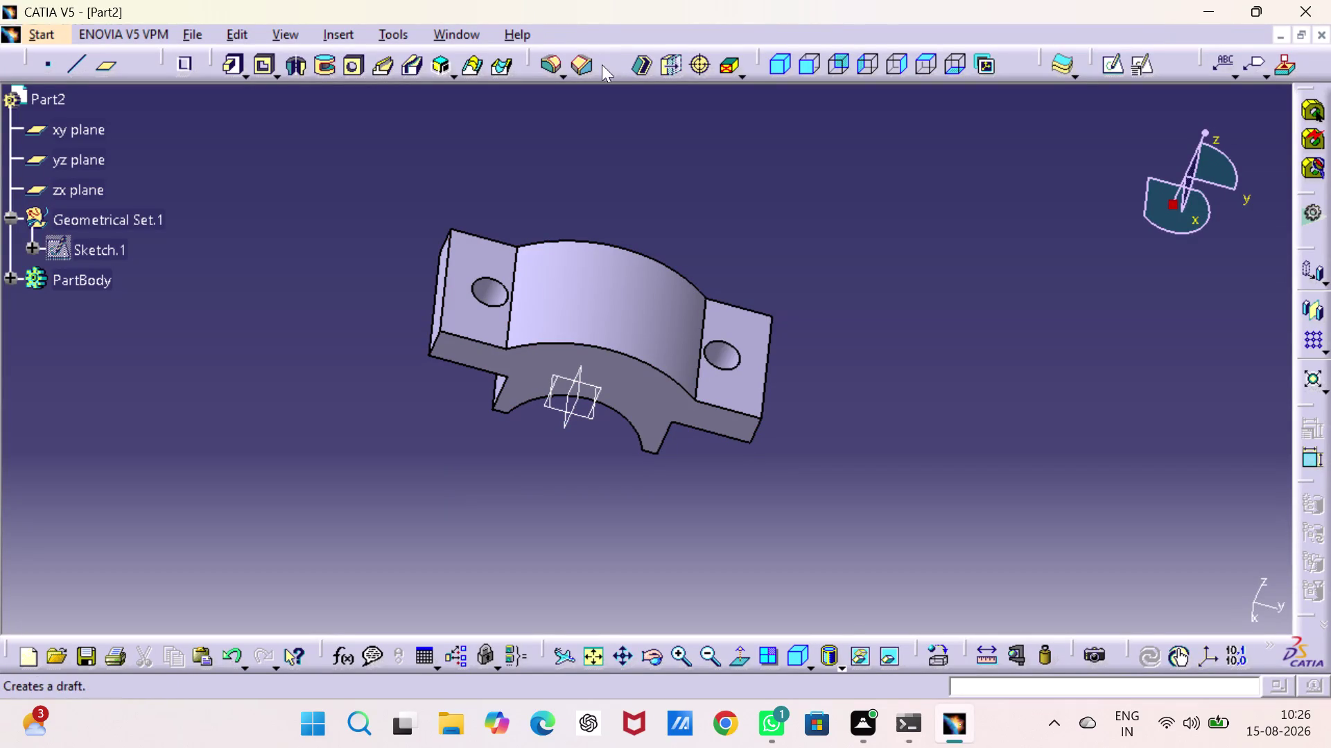
Try a 54 mm fillet on the left lug edge, then abandon it after the error.
click(550, 65)
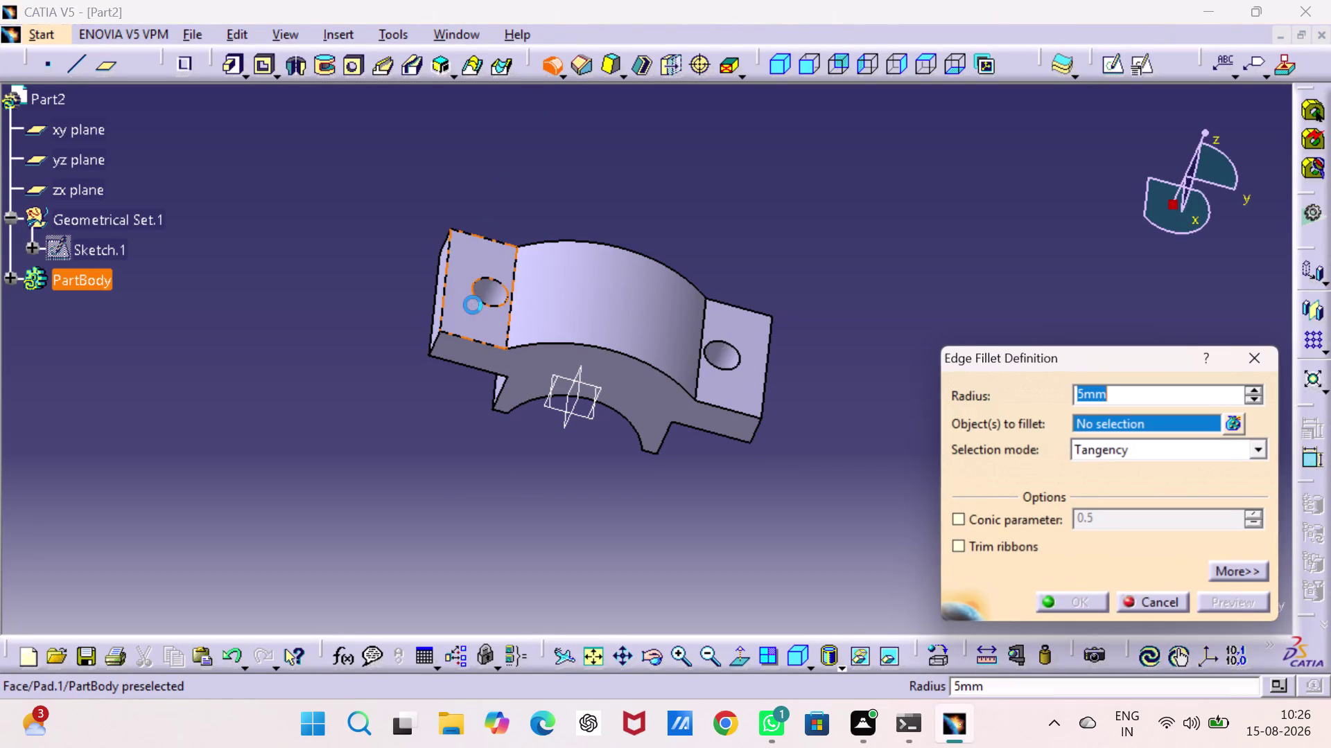
click(431, 343)
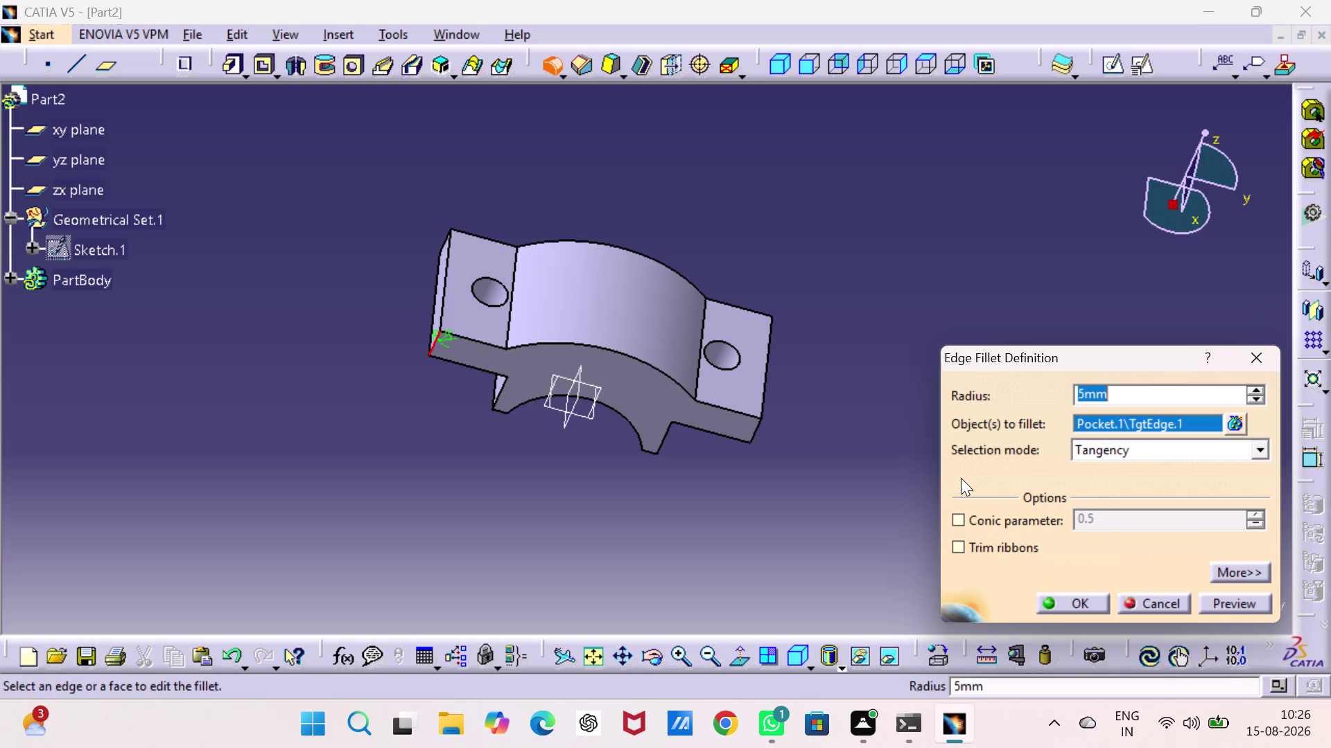
text(54)
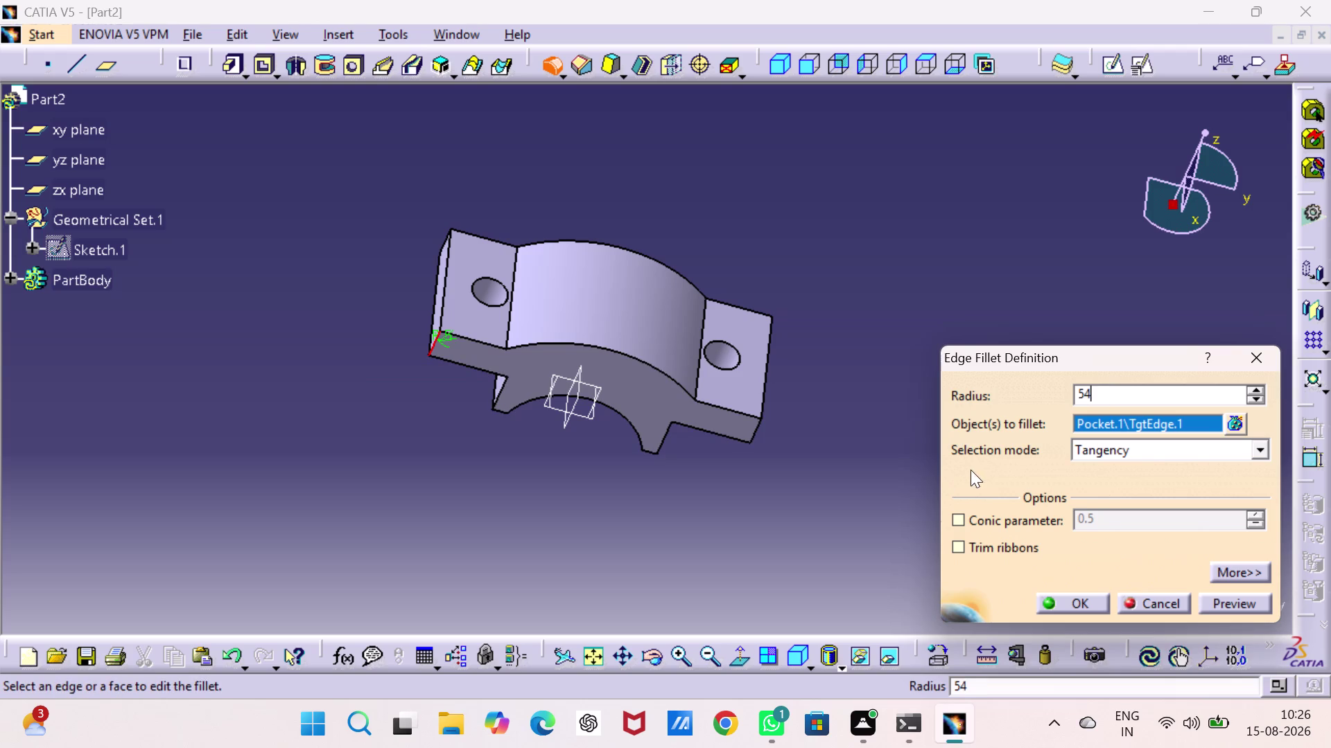
click(1234, 604)
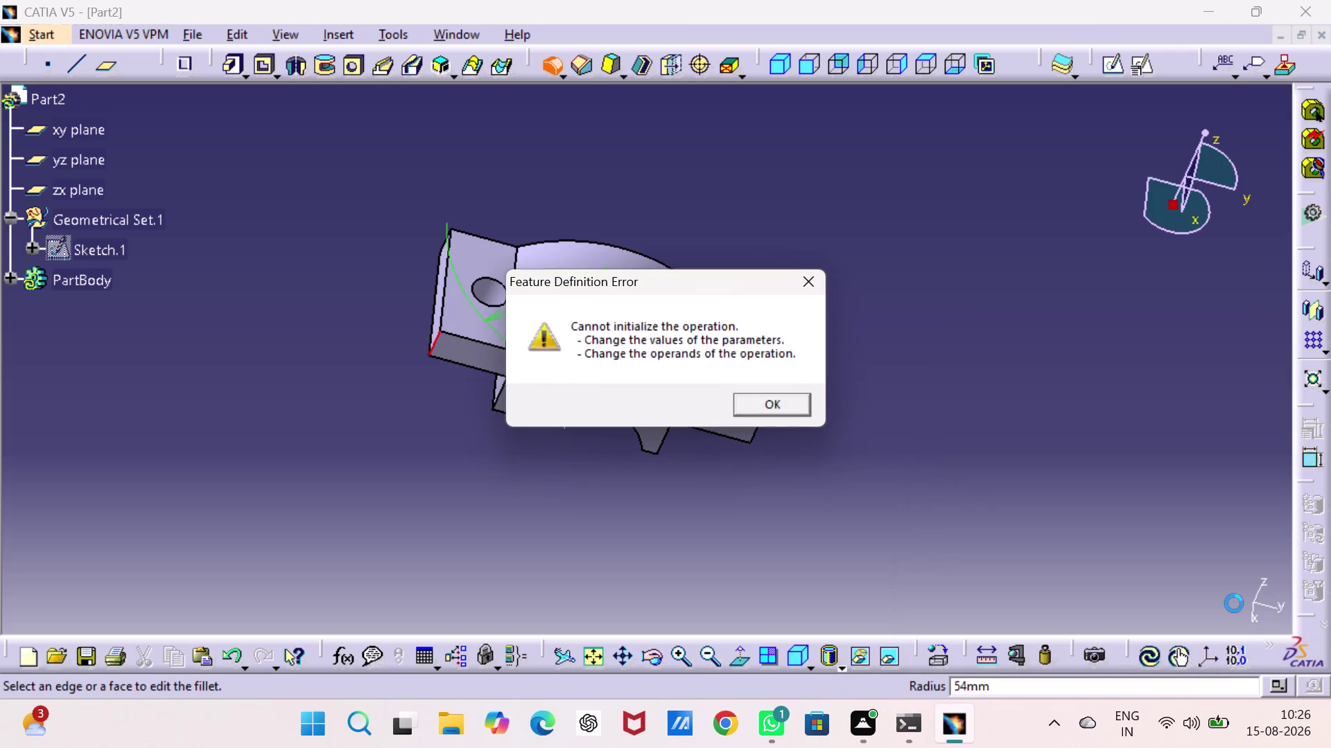
click(795, 272)
click(1249, 364)
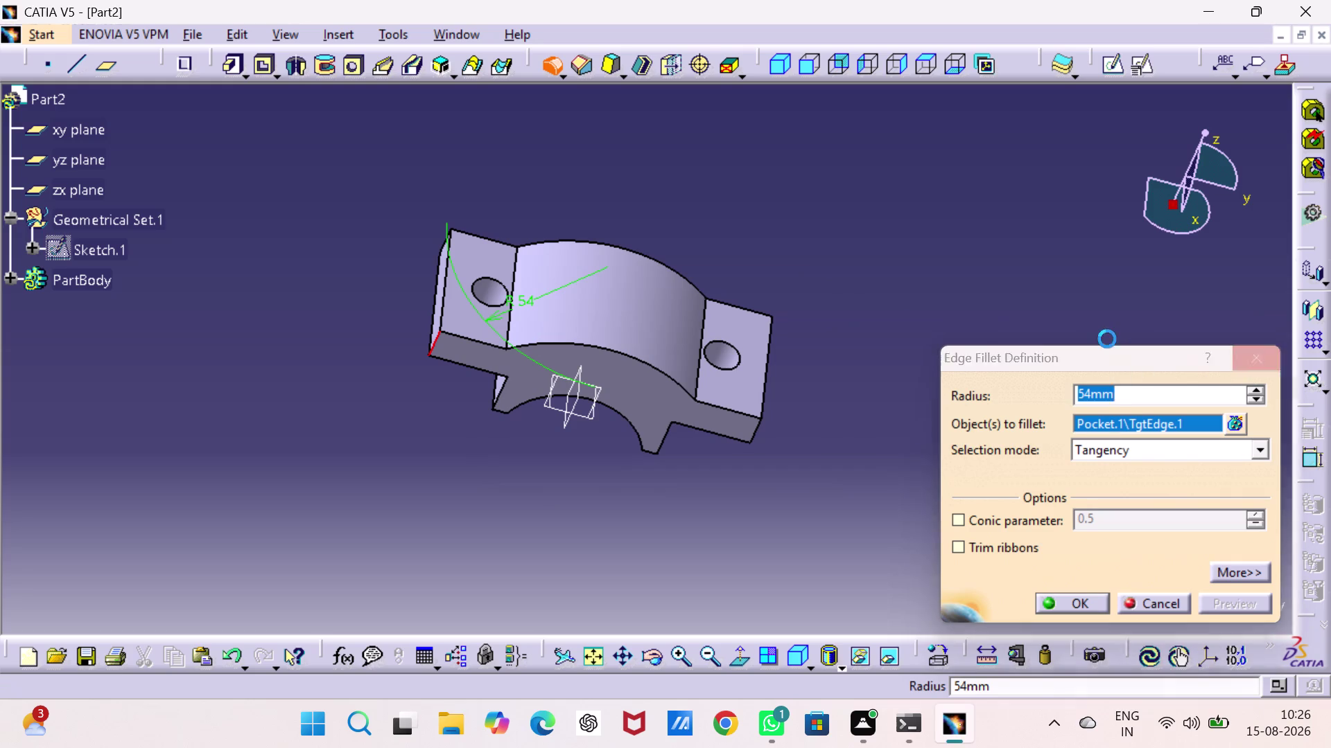
click(1038, 294)
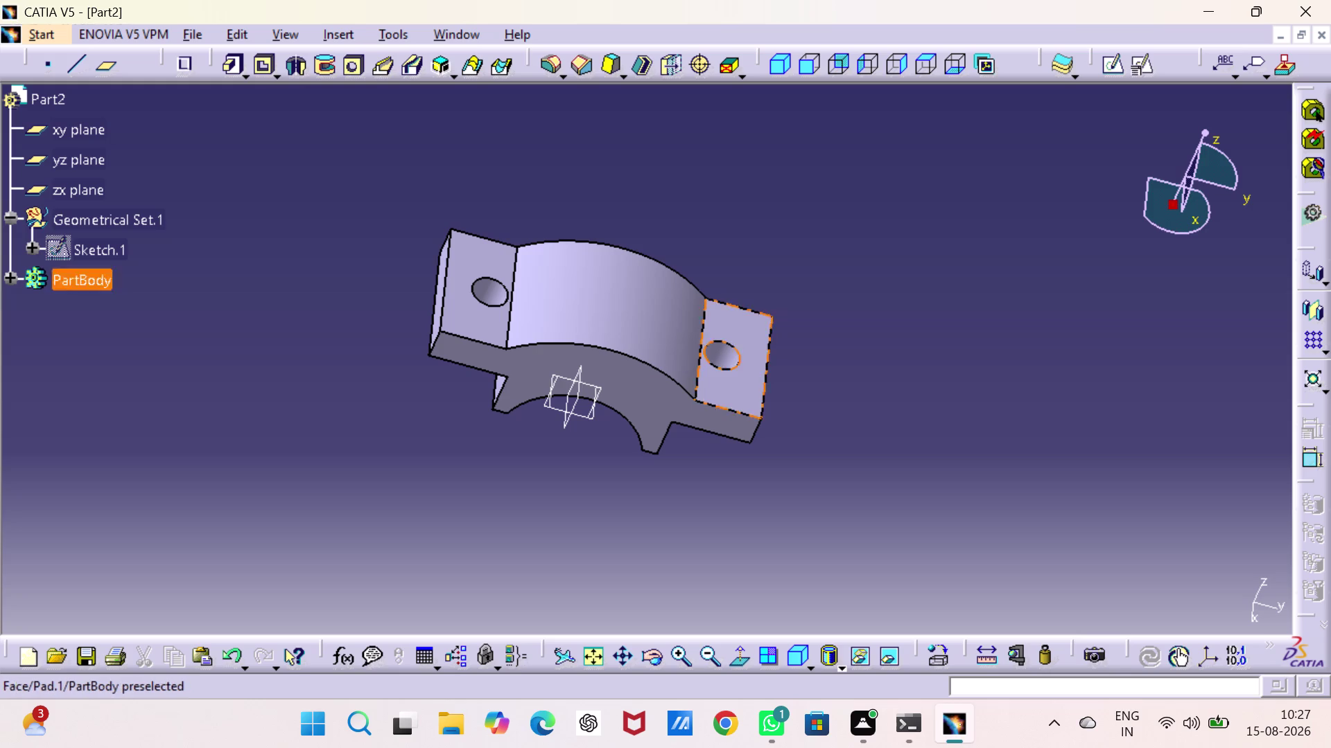
Create a positioned sketch on the bracket's flat face and pick the Circle tool.
click(463, 329)
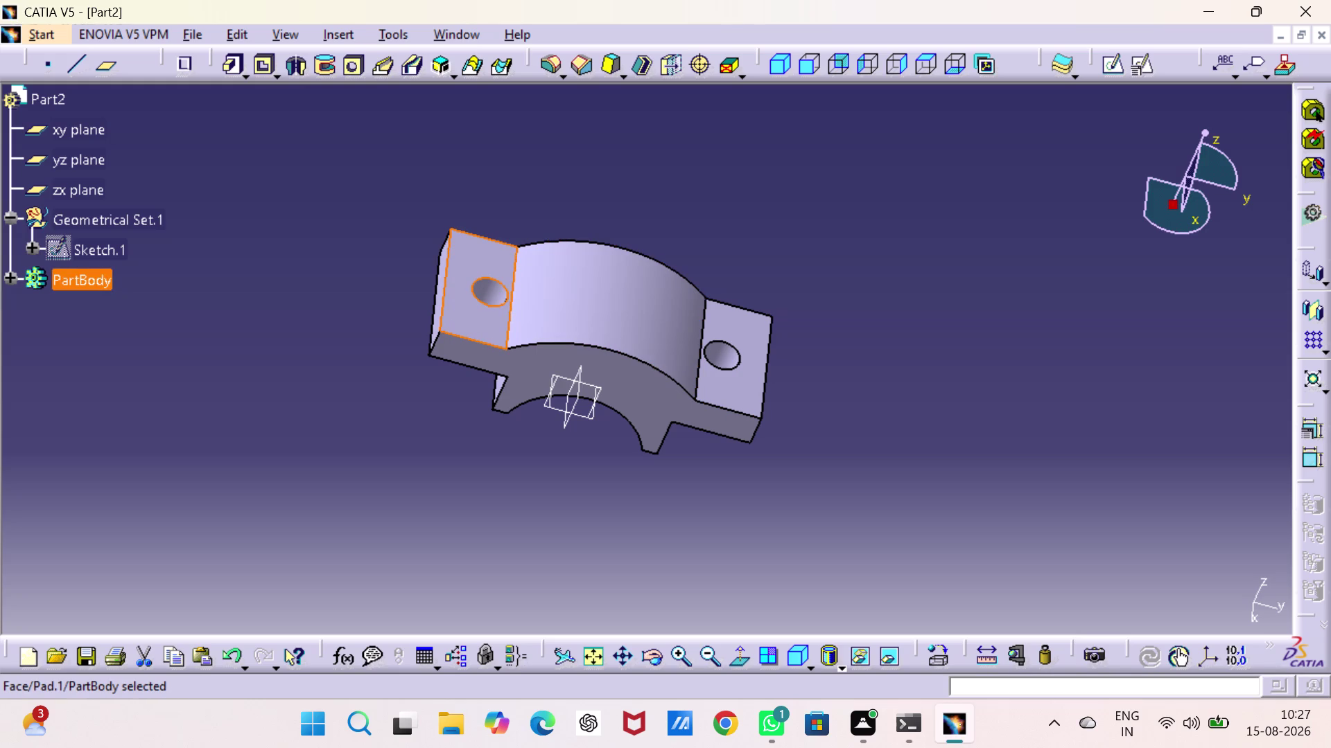
click(1137, 63)
click(1198, 558)
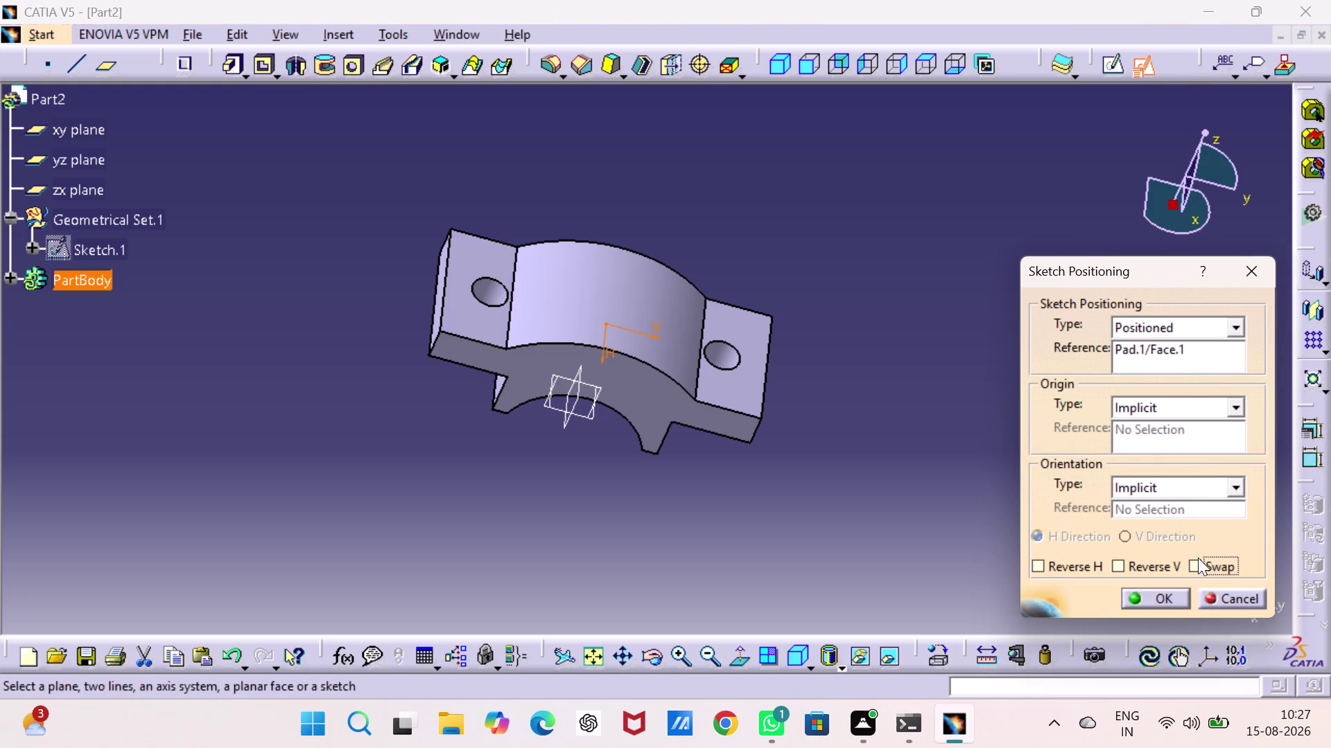
click(1115, 559)
click(1148, 598)
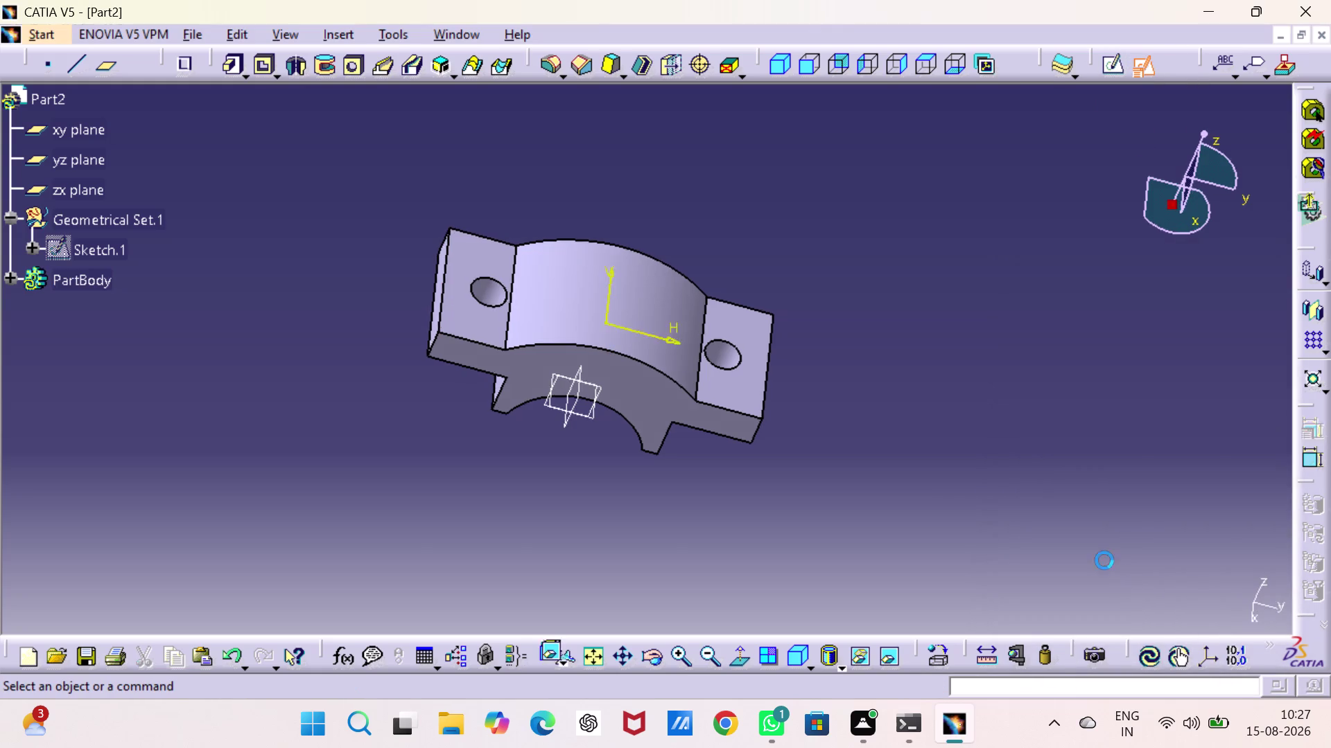
click(1034, 514)
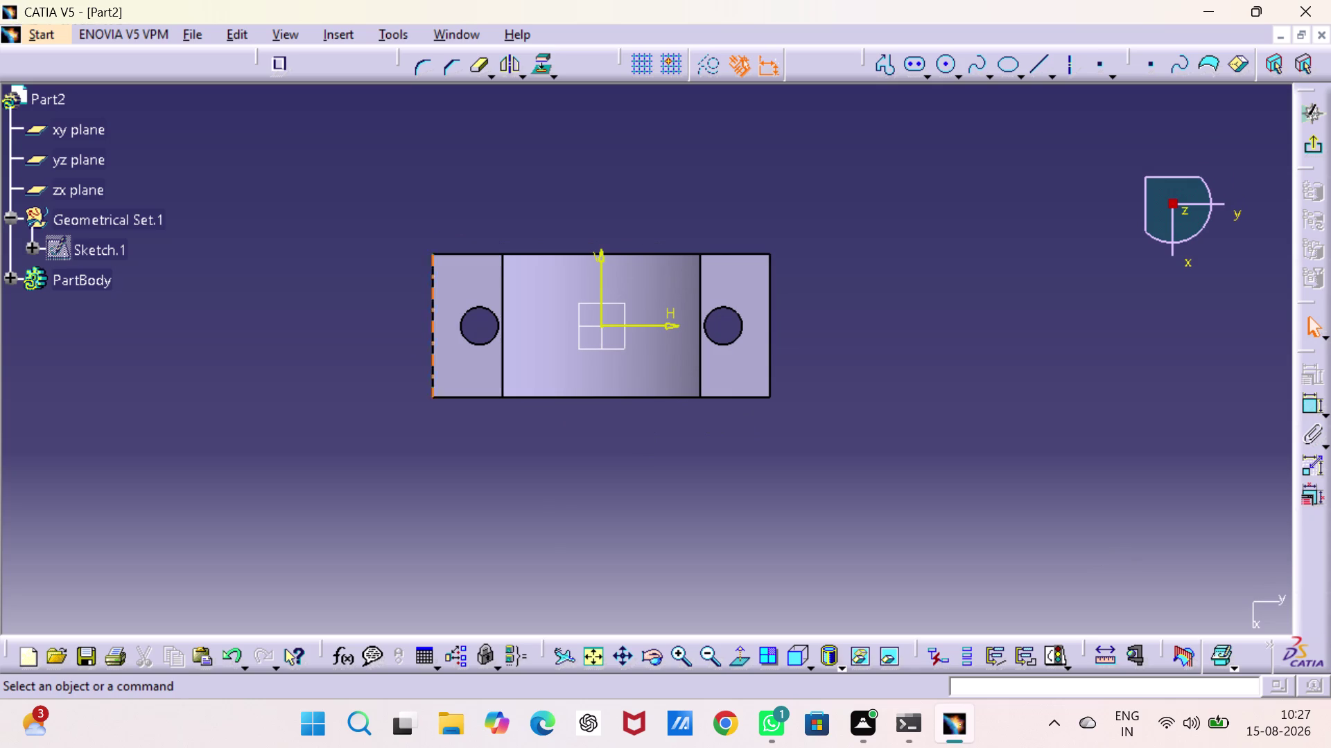
click(415, 65)
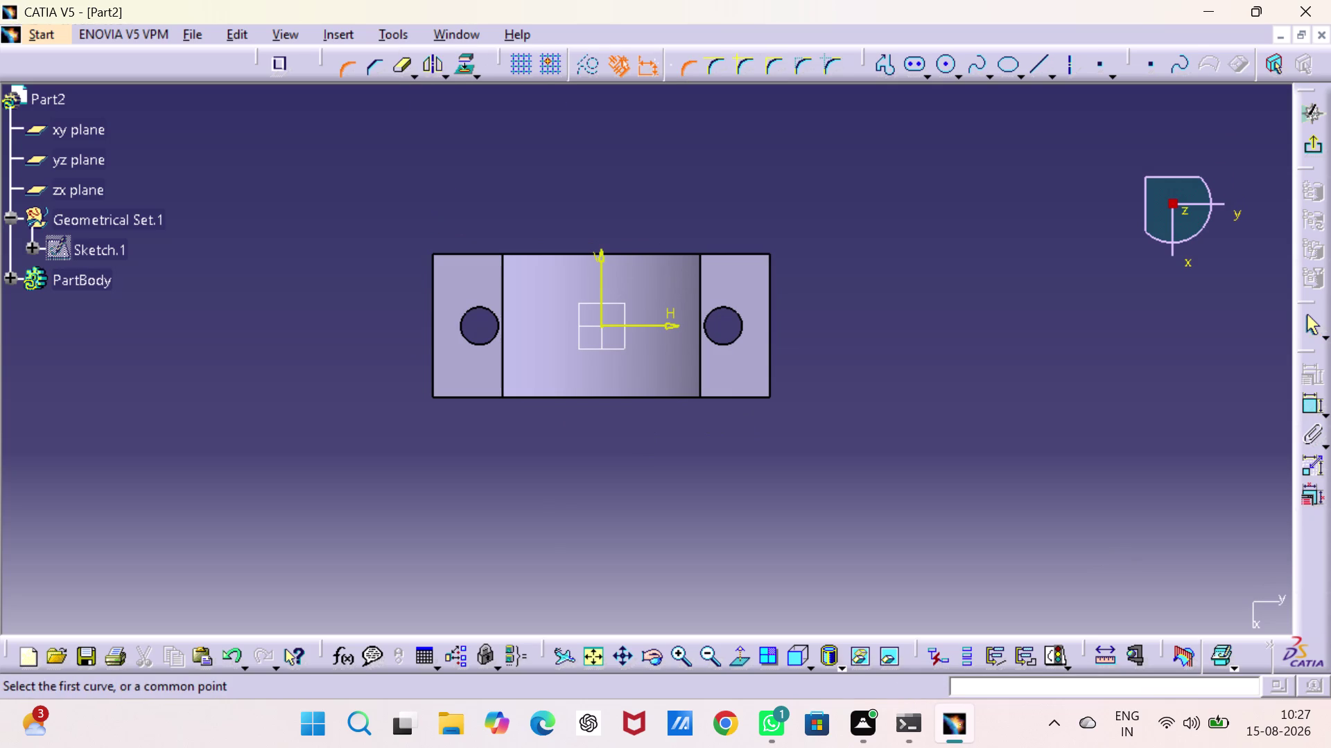
click(835, 158)
click(943, 66)
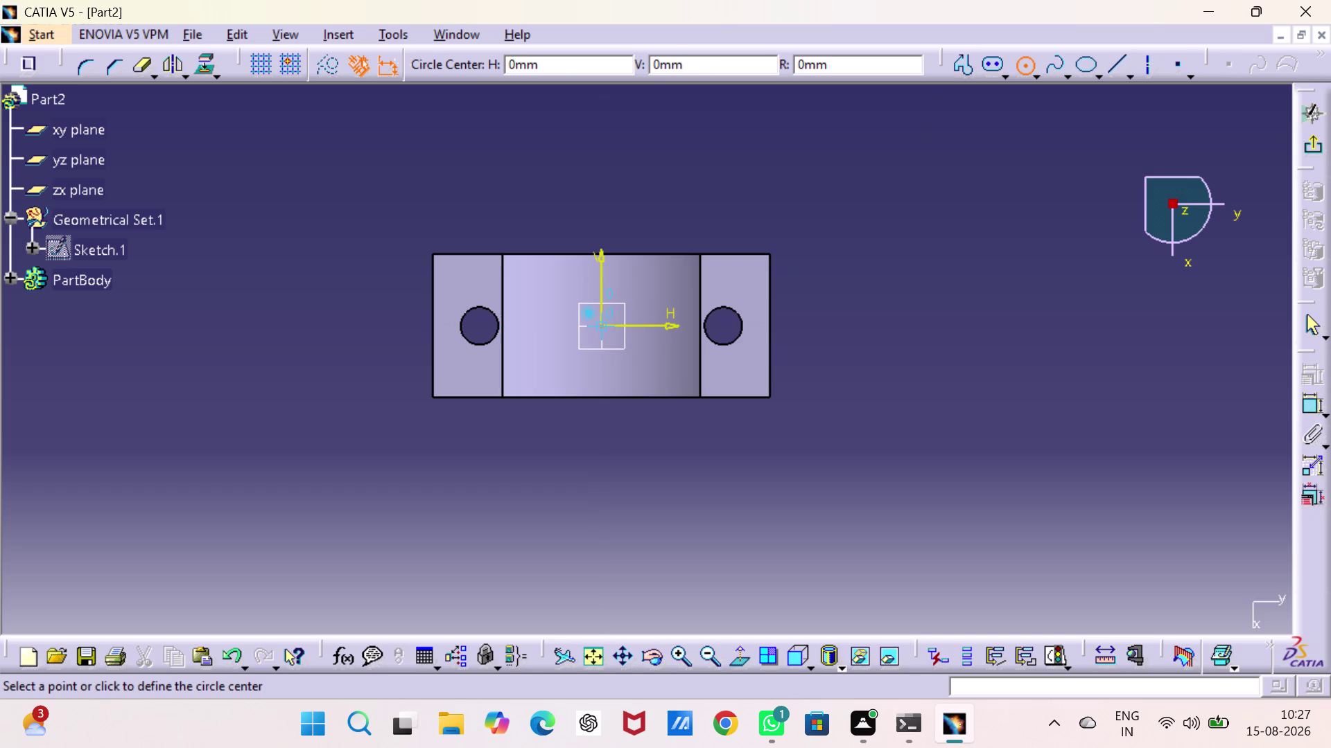
Draw a circle centred on the sketch origin and add a size dimension to it.
click(601, 327)
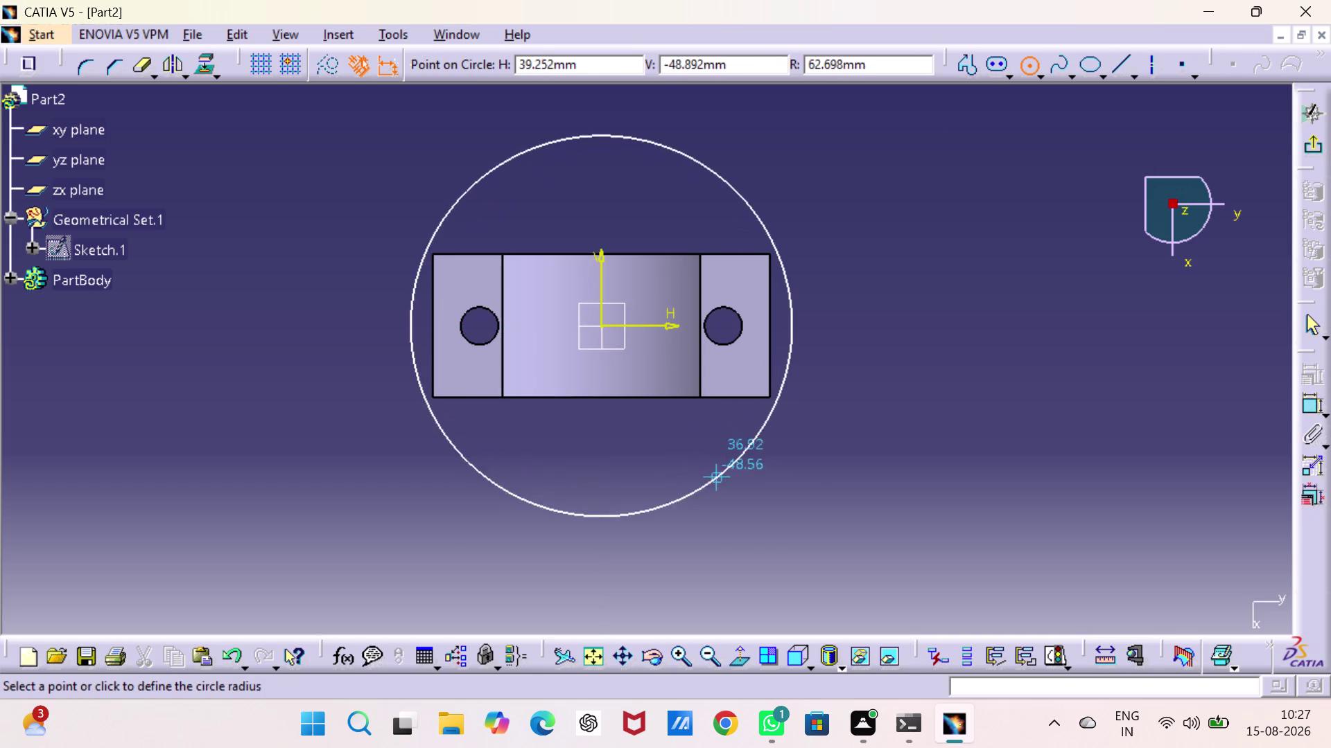
click(727, 478)
right_drag(866, 494, 978, 148)
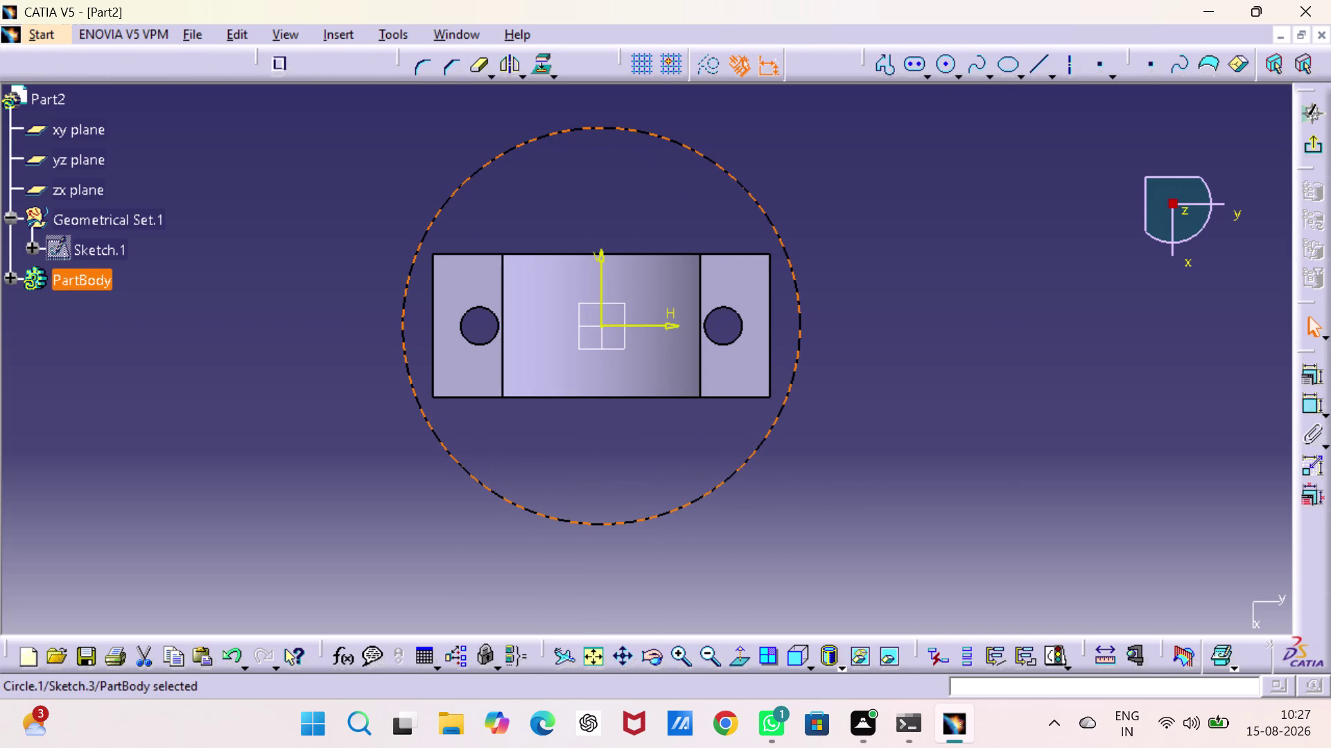
click(1305, 408)
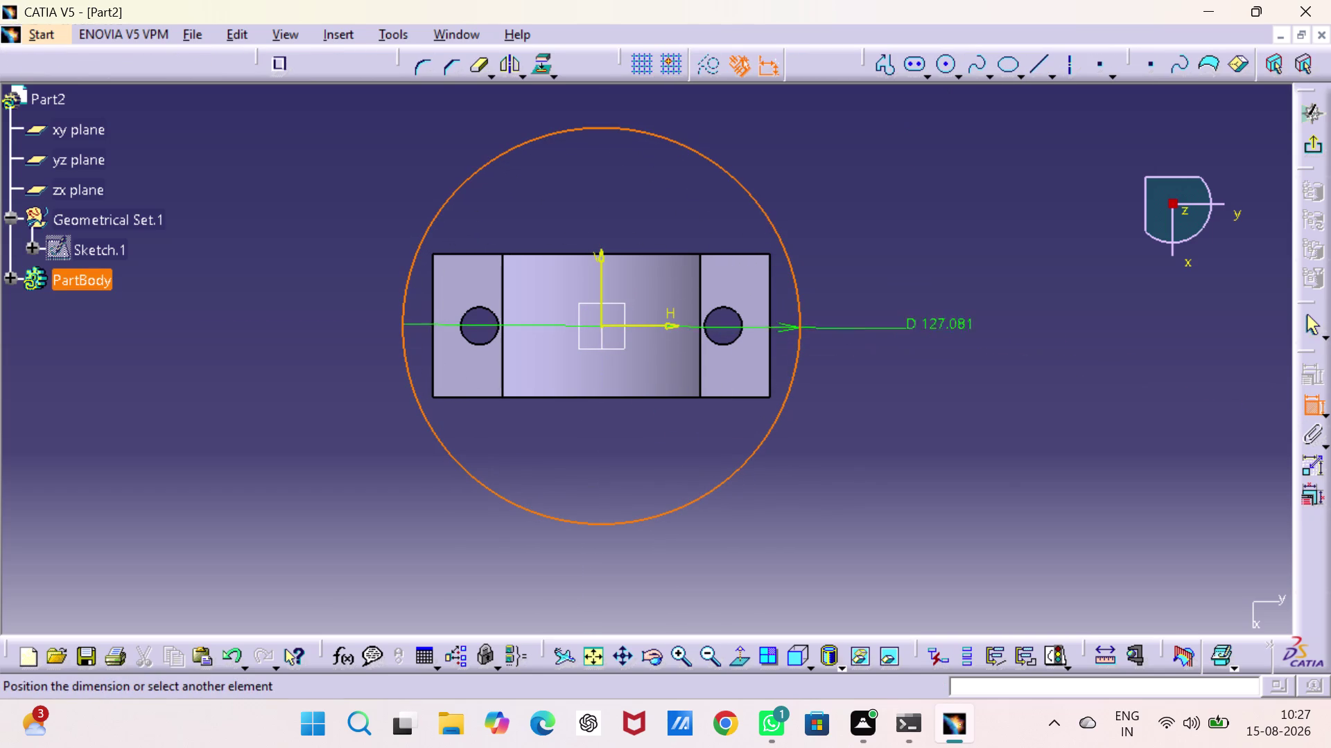
click(897, 251)
Change the circle's dimension from diameter to radius, with a value of 54 mm.
right_click(897, 251)
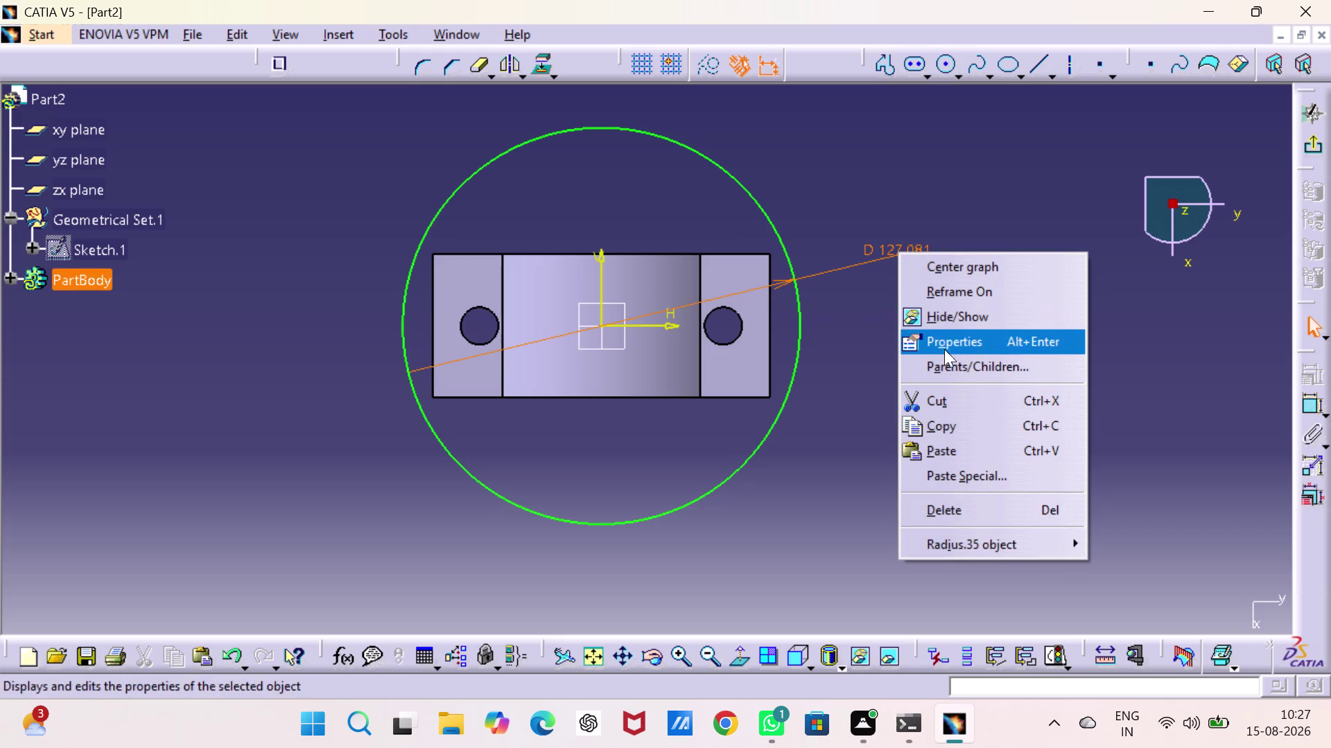
click(891, 222)
double_click(888, 243)
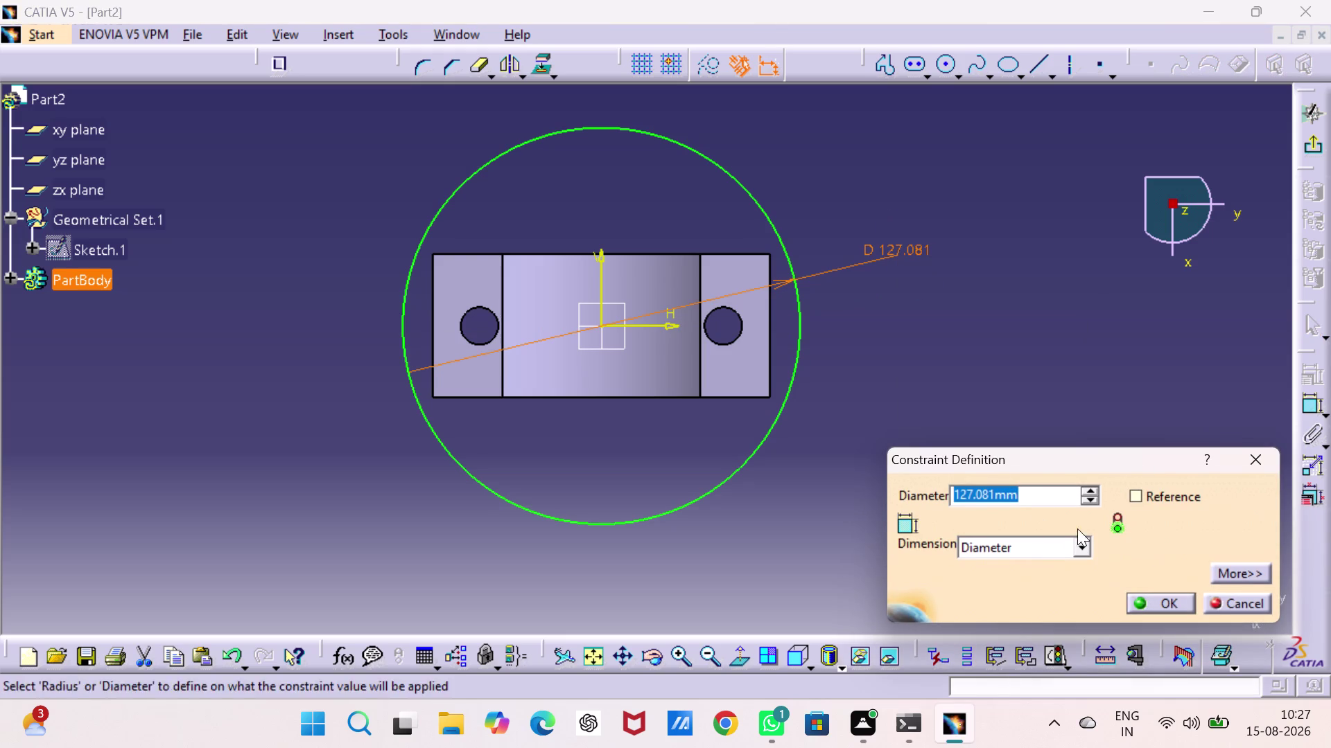
click(1088, 544)
click(1043, 569)
drag(1019, 489, 930, 505)
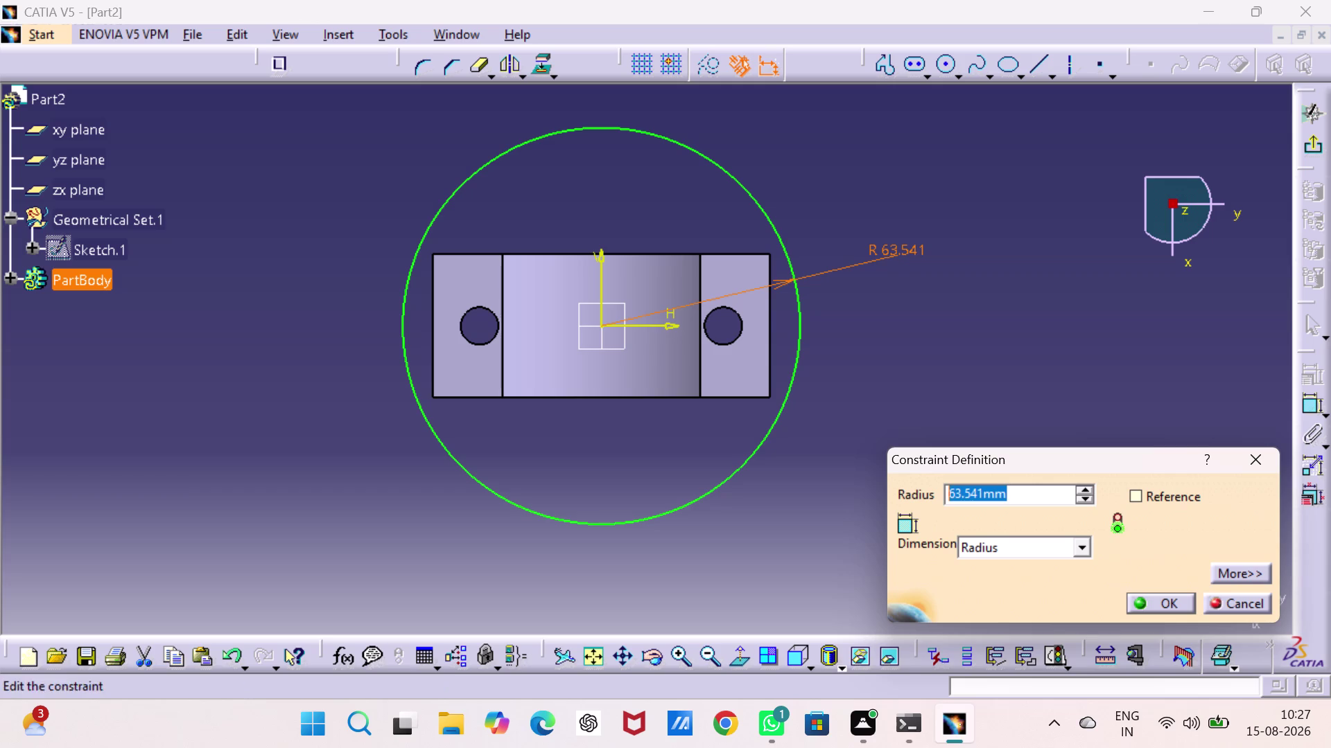
drag(930, 505, 921, 506)
text(53)
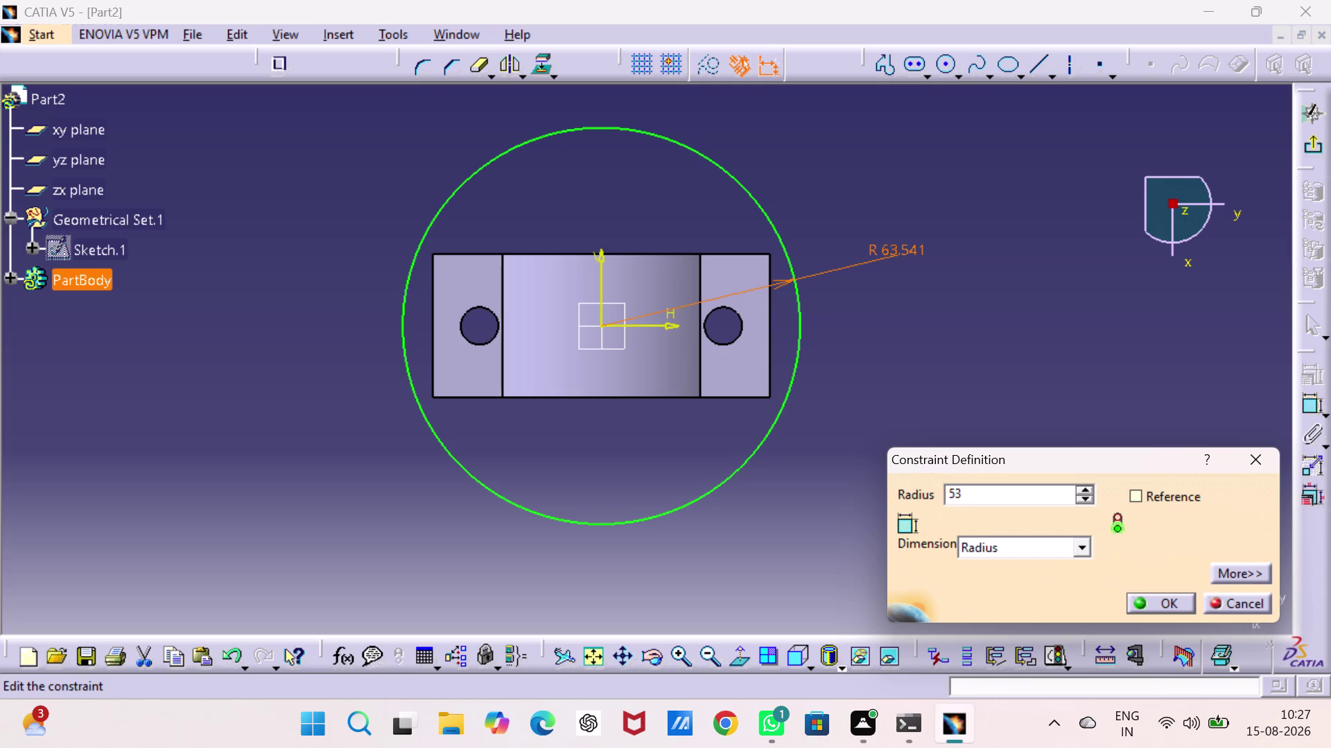
key(BackSpace)
key(4)
key(Return)
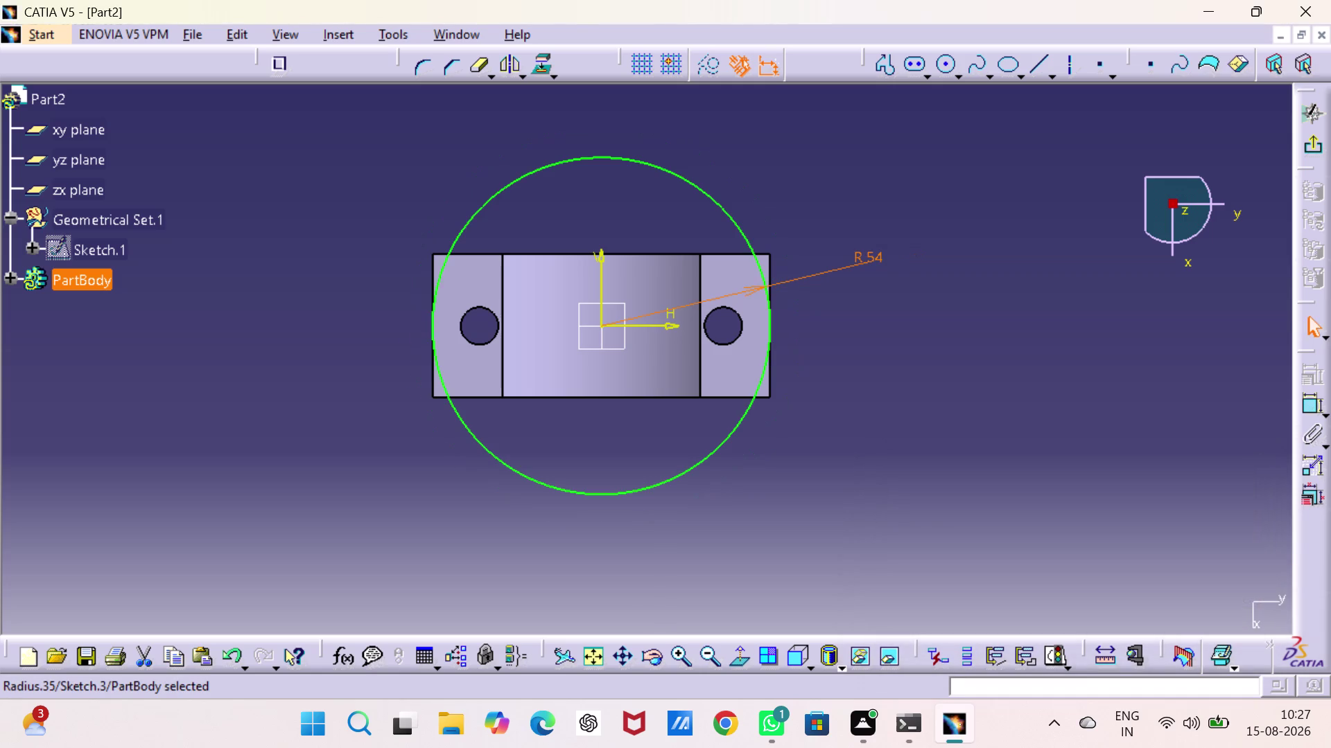
click(1055, 412)
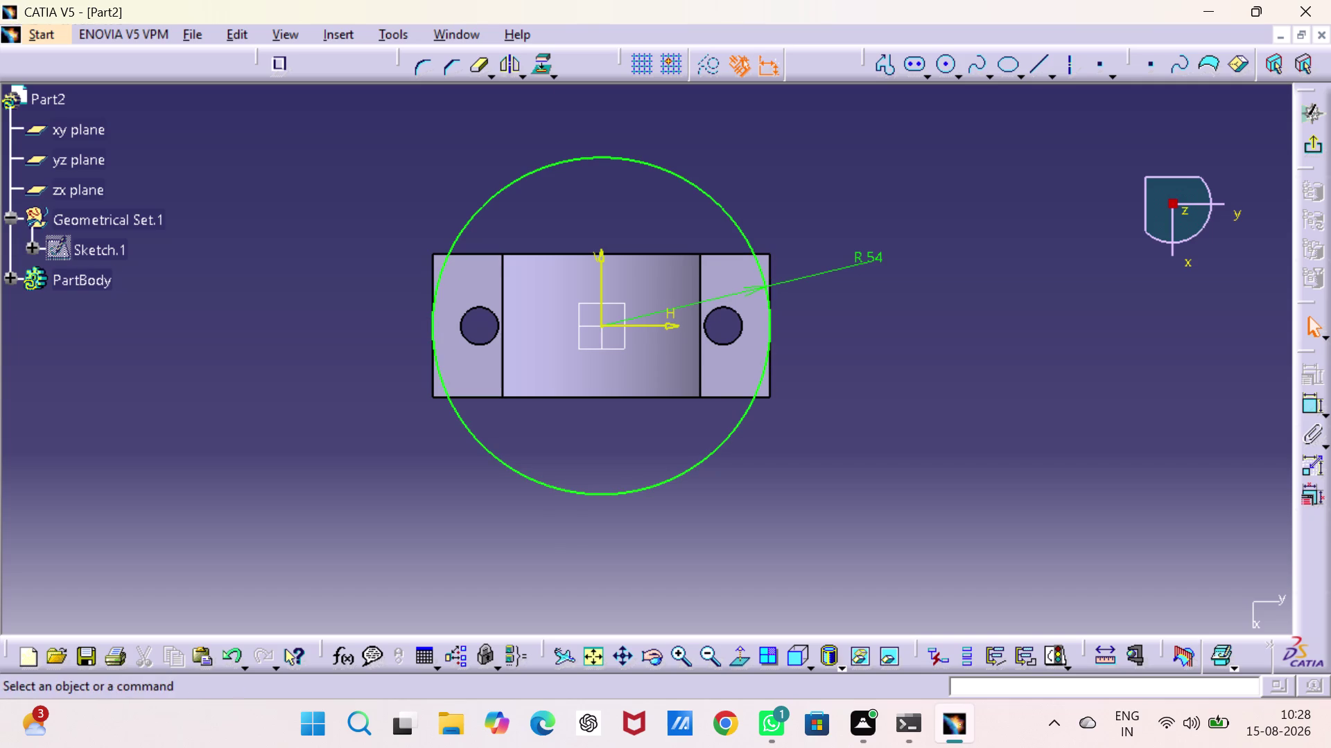
Draw a line down the bracket's right edge from the right lug's top corner.
click(882, 63)
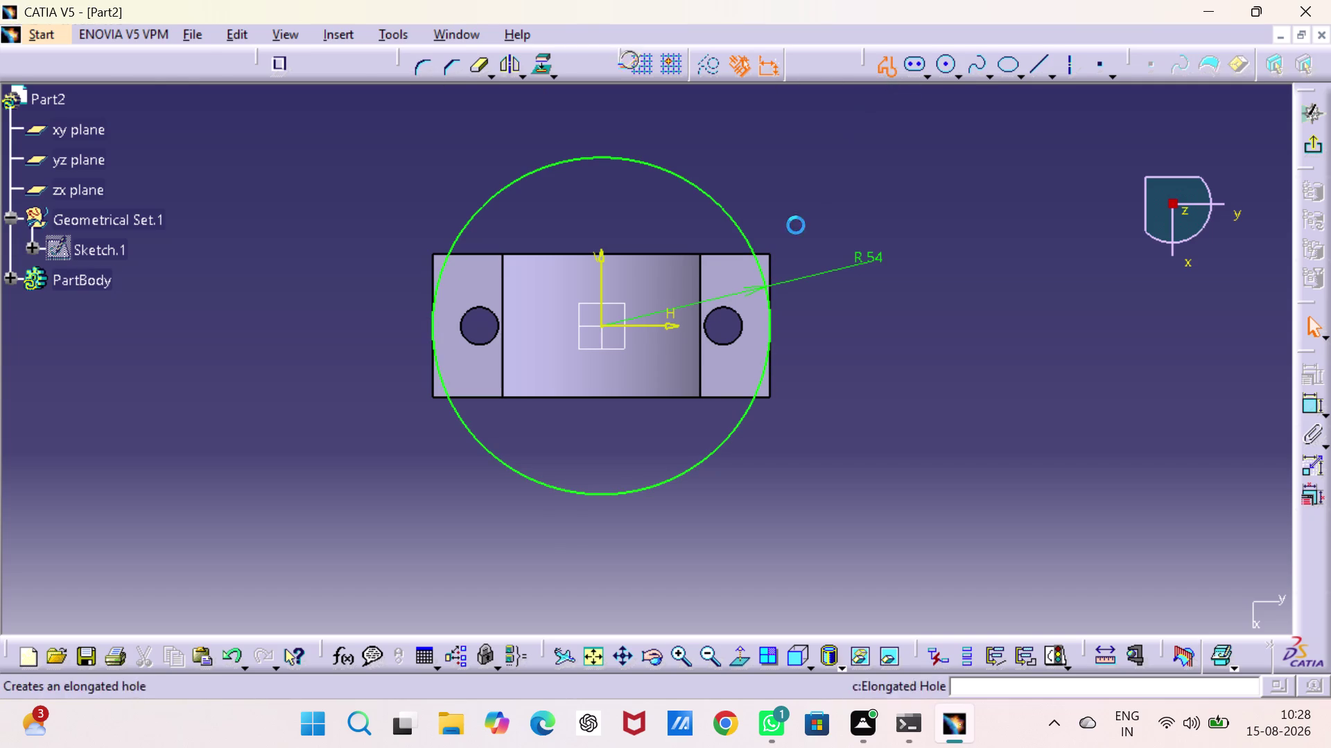
click(753, 254)
click(770, 252)
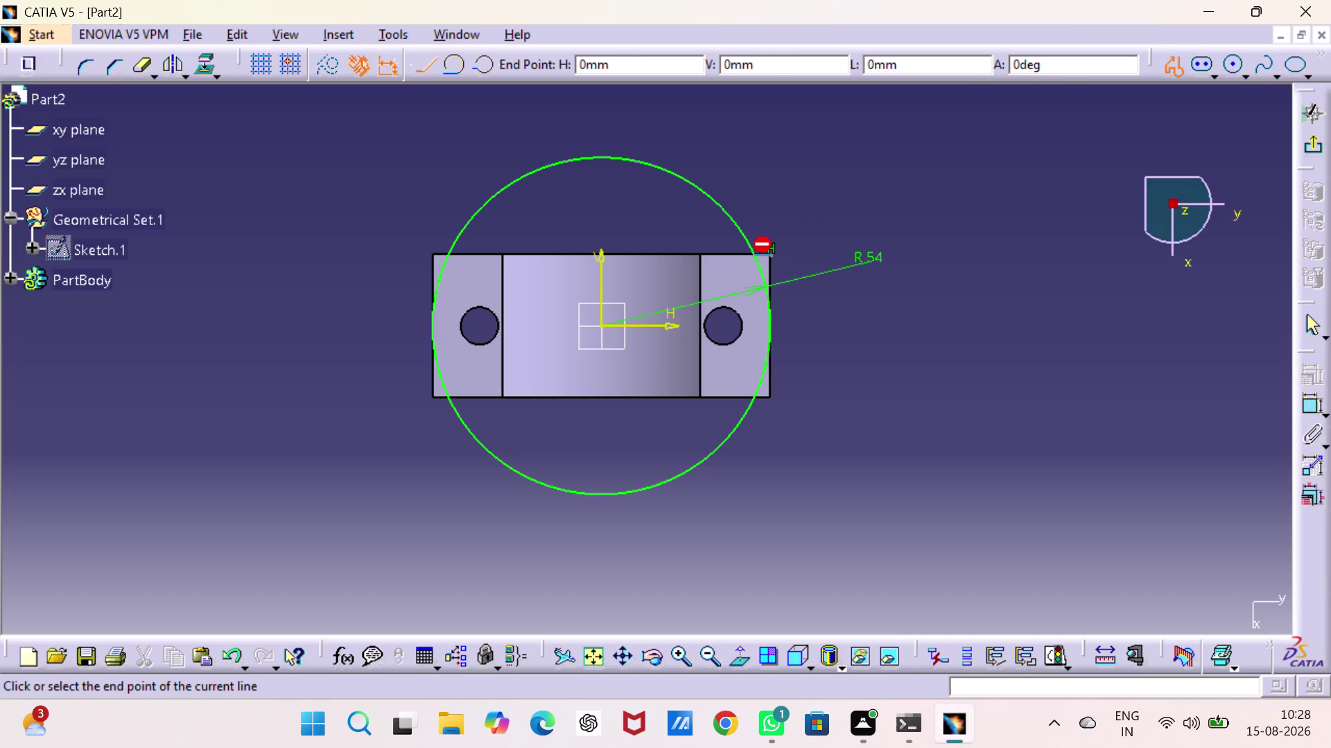
click(766, 396)
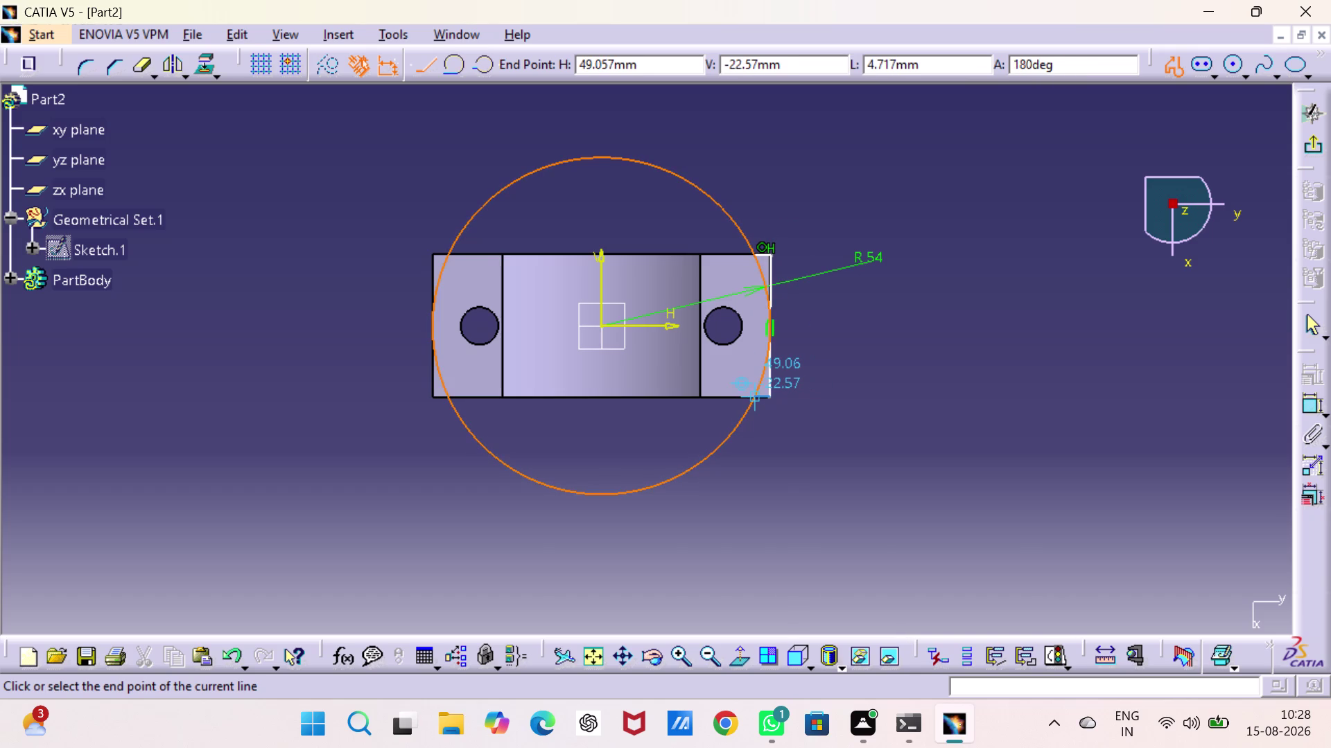
click(757, 394)
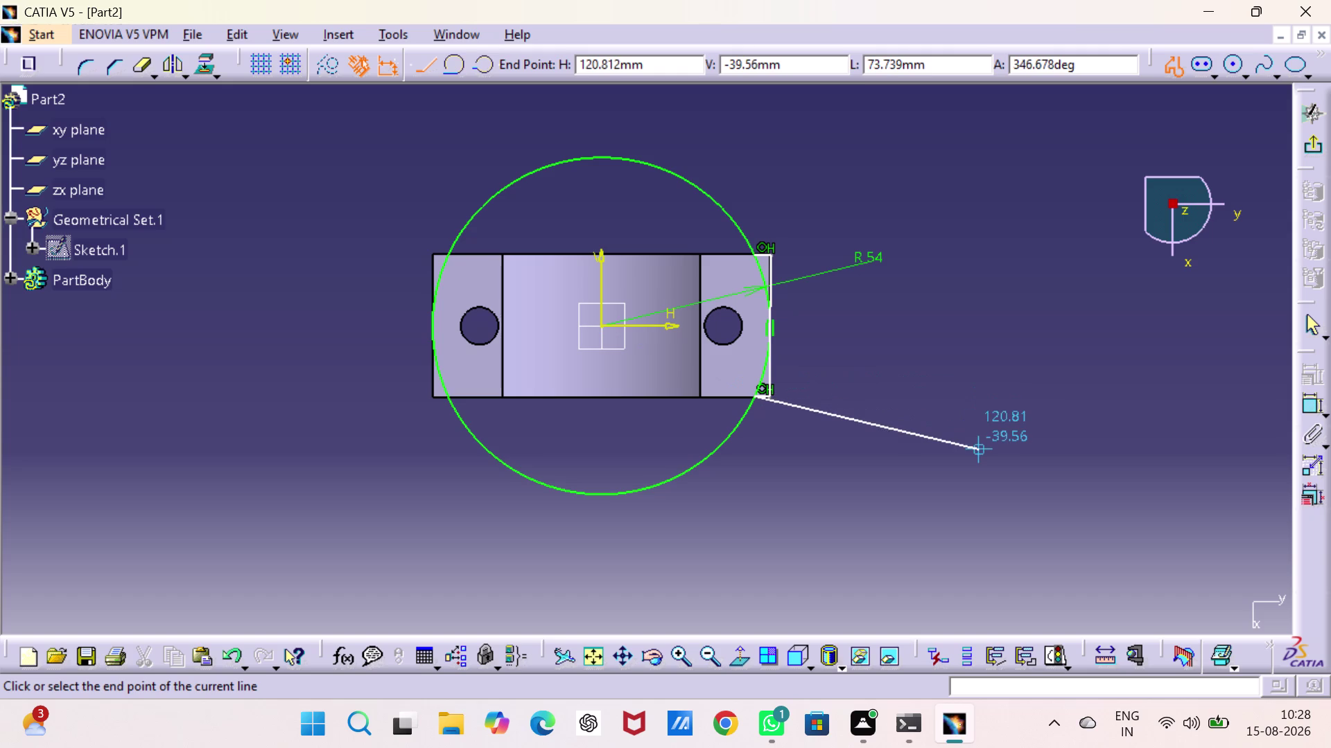
key(Escape)
key(Escape)
click(951, 417)
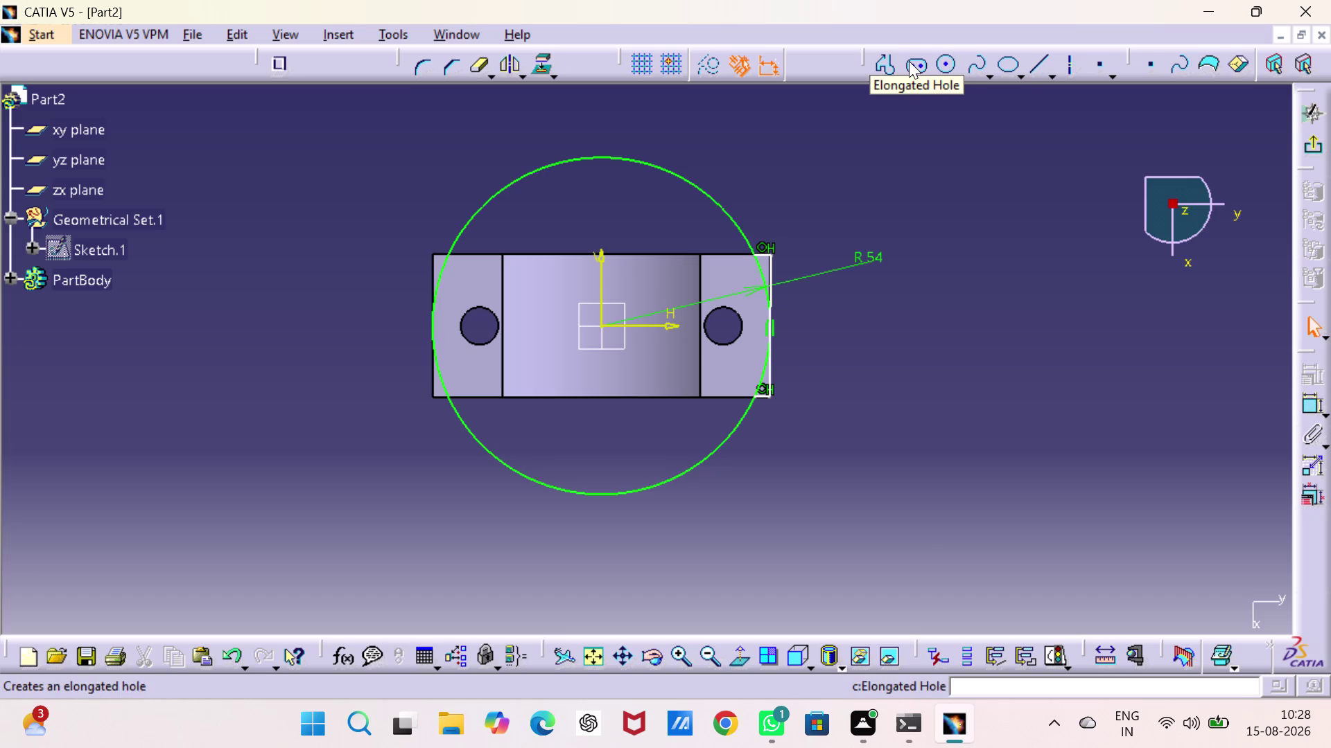
Draw a matching line down the bracket's left edge from the left lug's top corner.
click(882, 56)
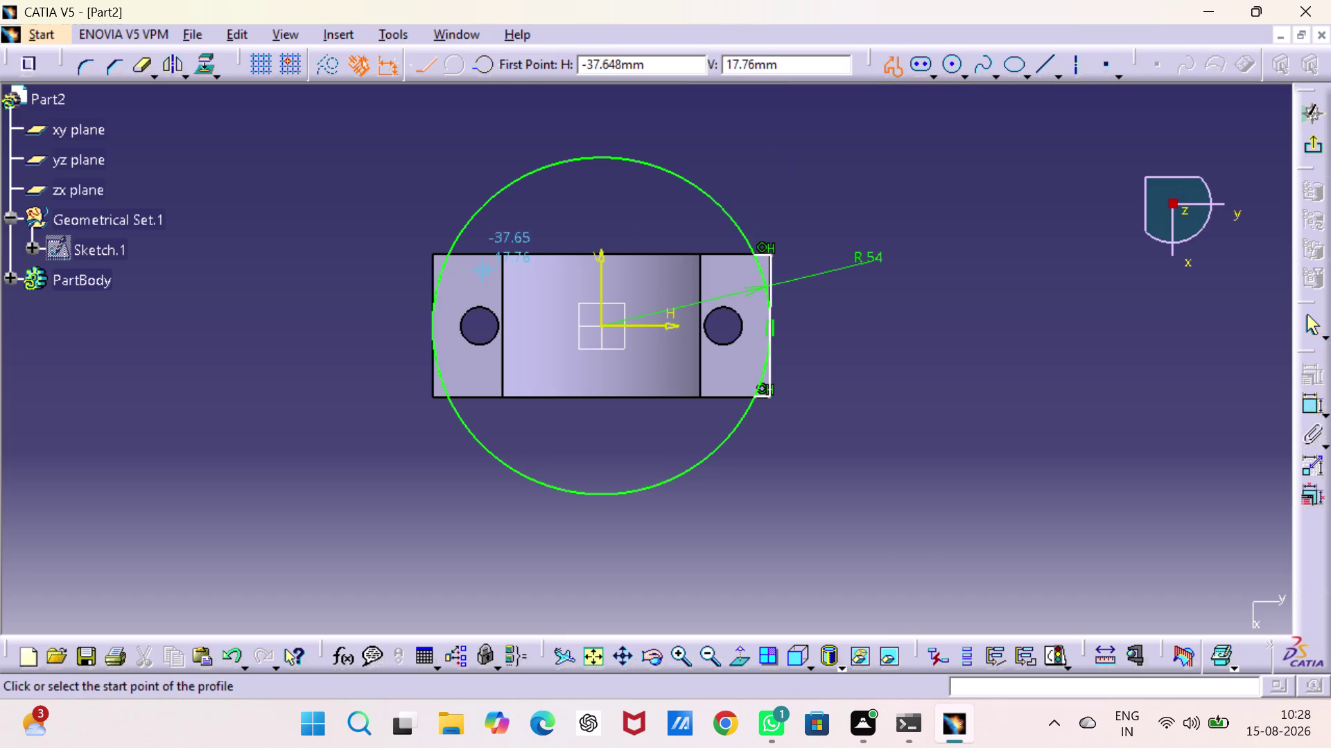
click(449, 252)
click(430, 252)
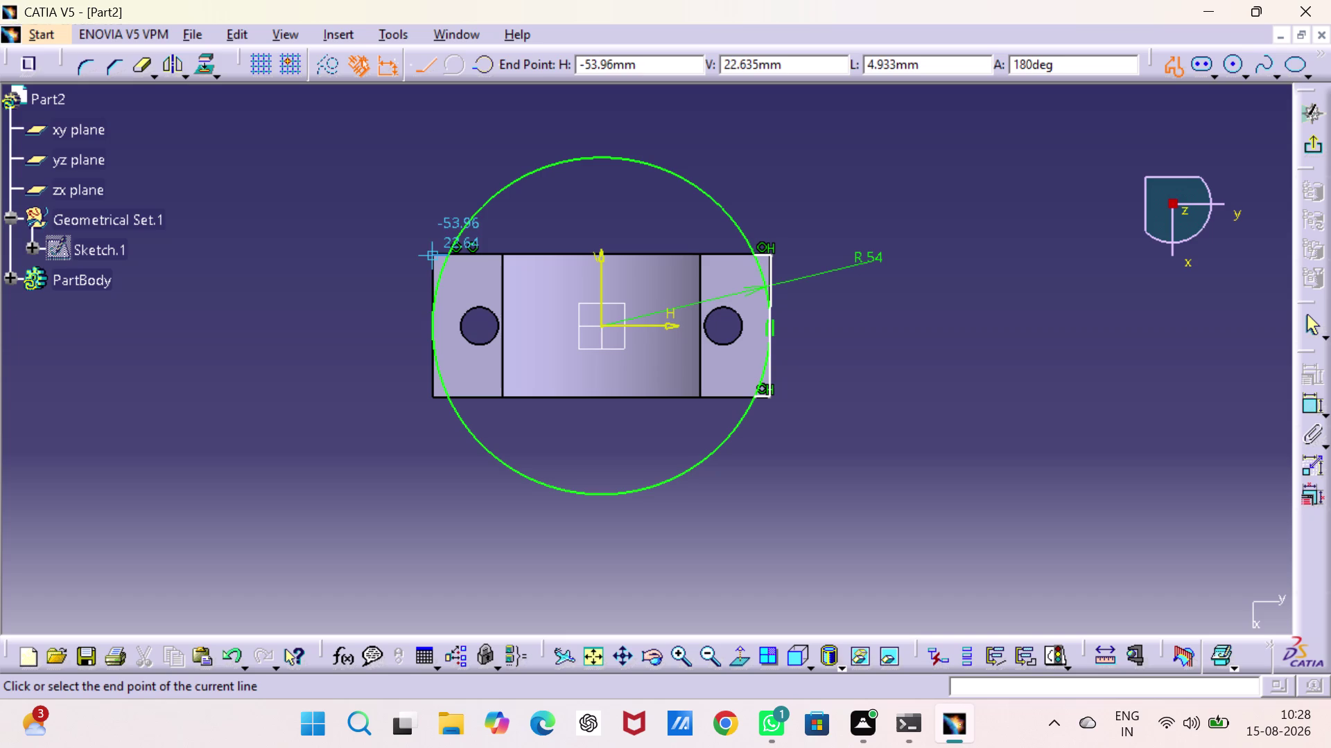
click(433, 399)
click(451, 396)
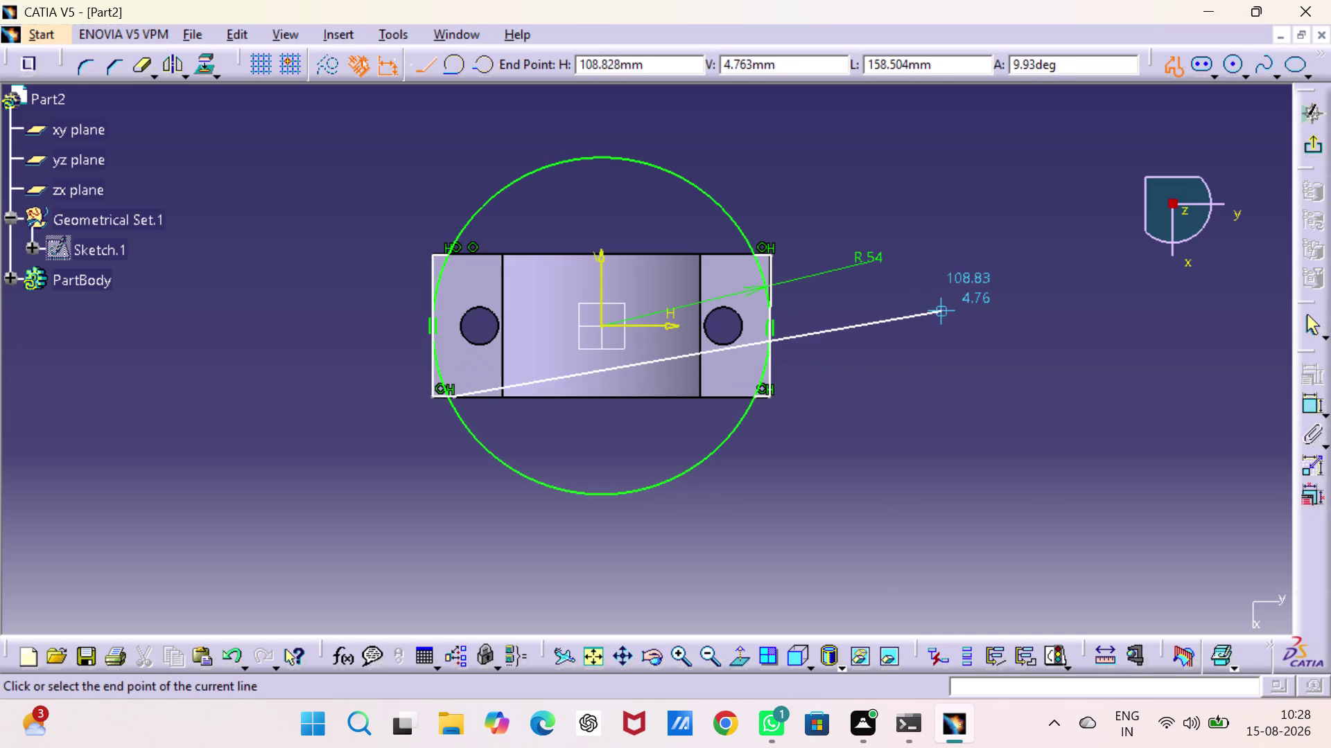
key(Escape)
key(Escape)
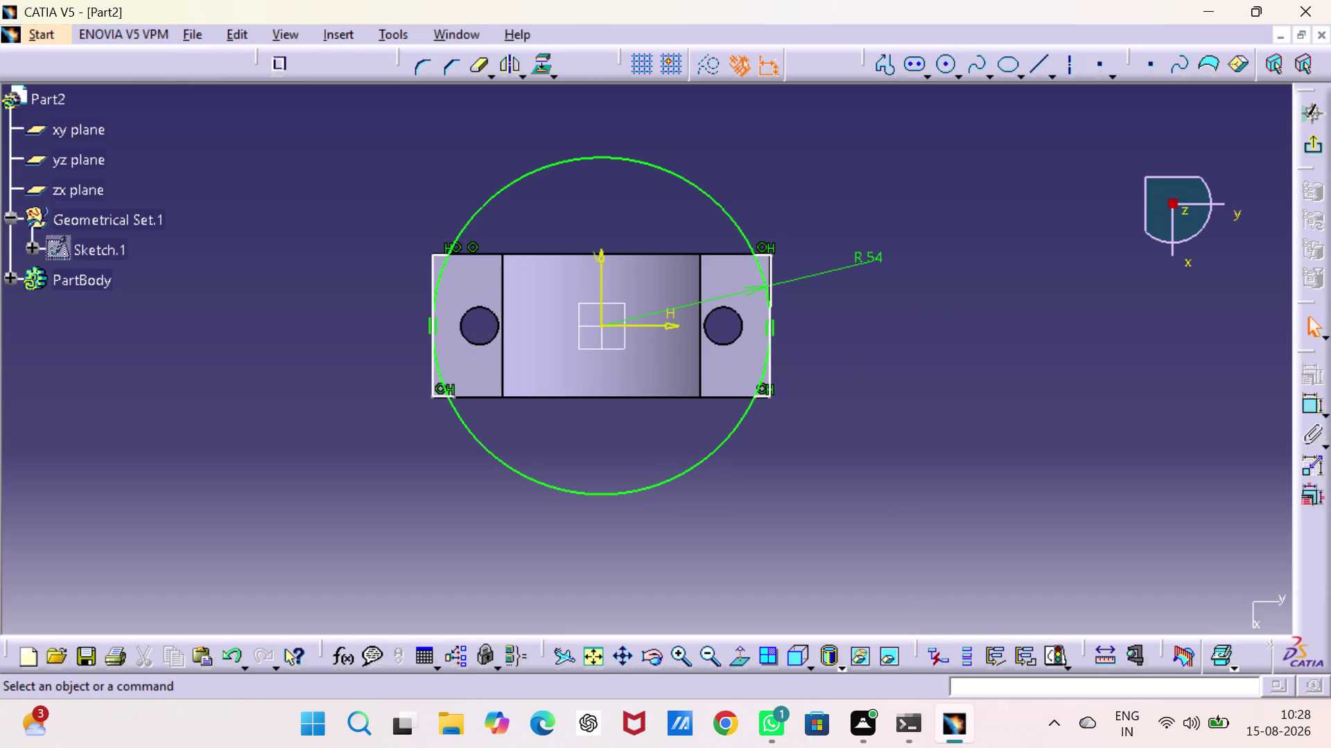
Make the R54 circle coincident with the bracket corner.
click(455, 399)
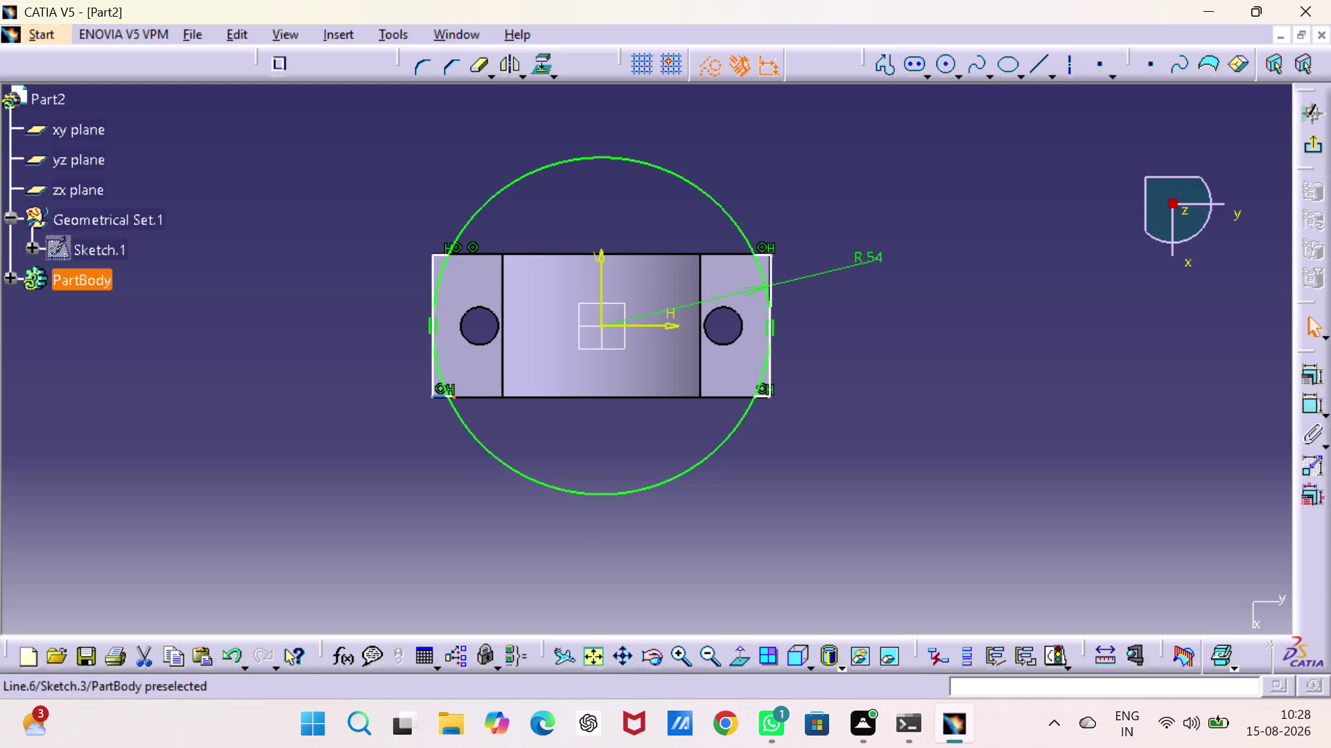
click(450, 402)
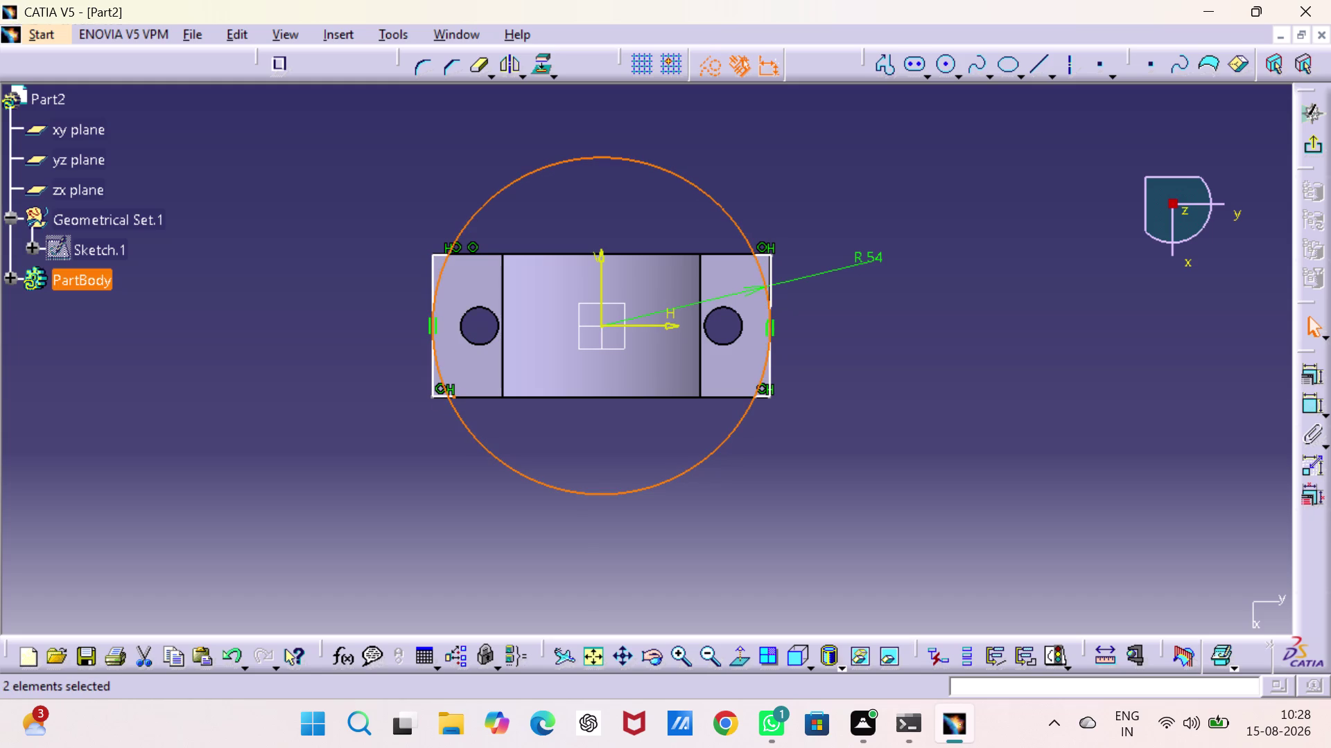
click(1302, 367)
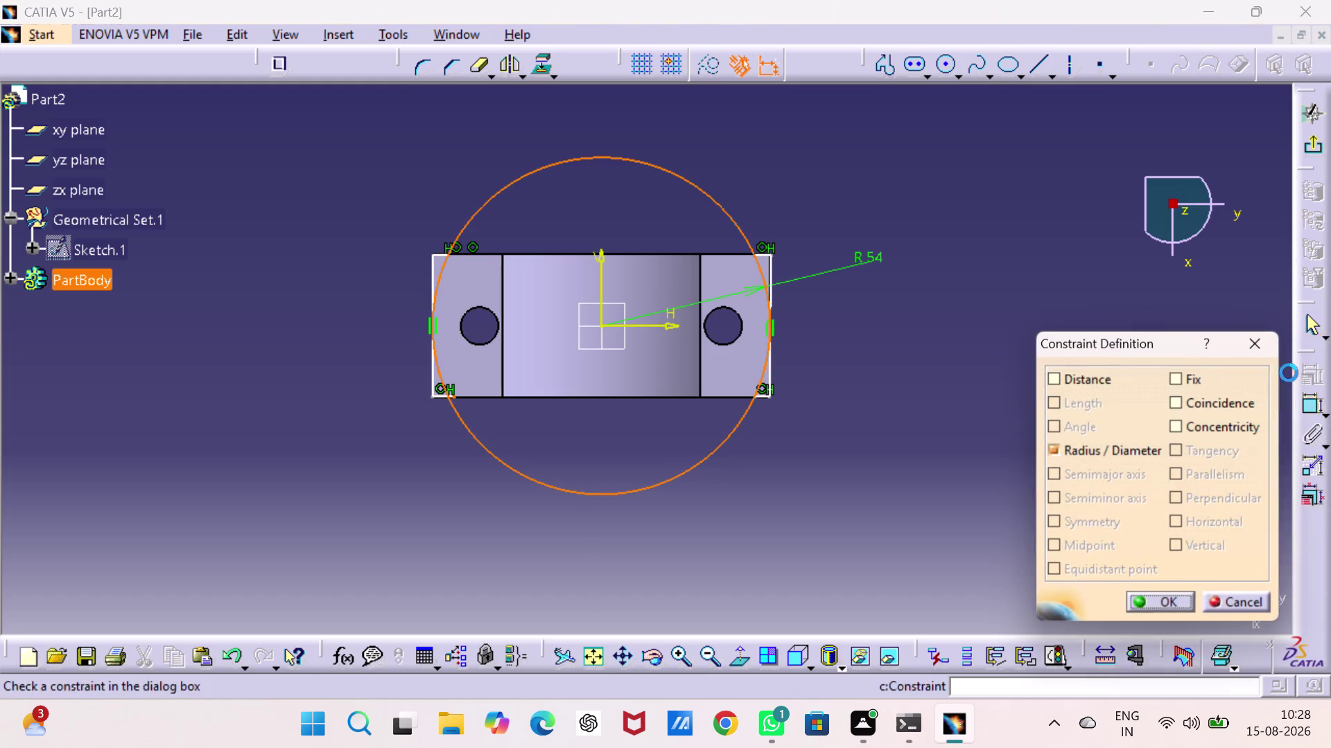
click(1174, 404)
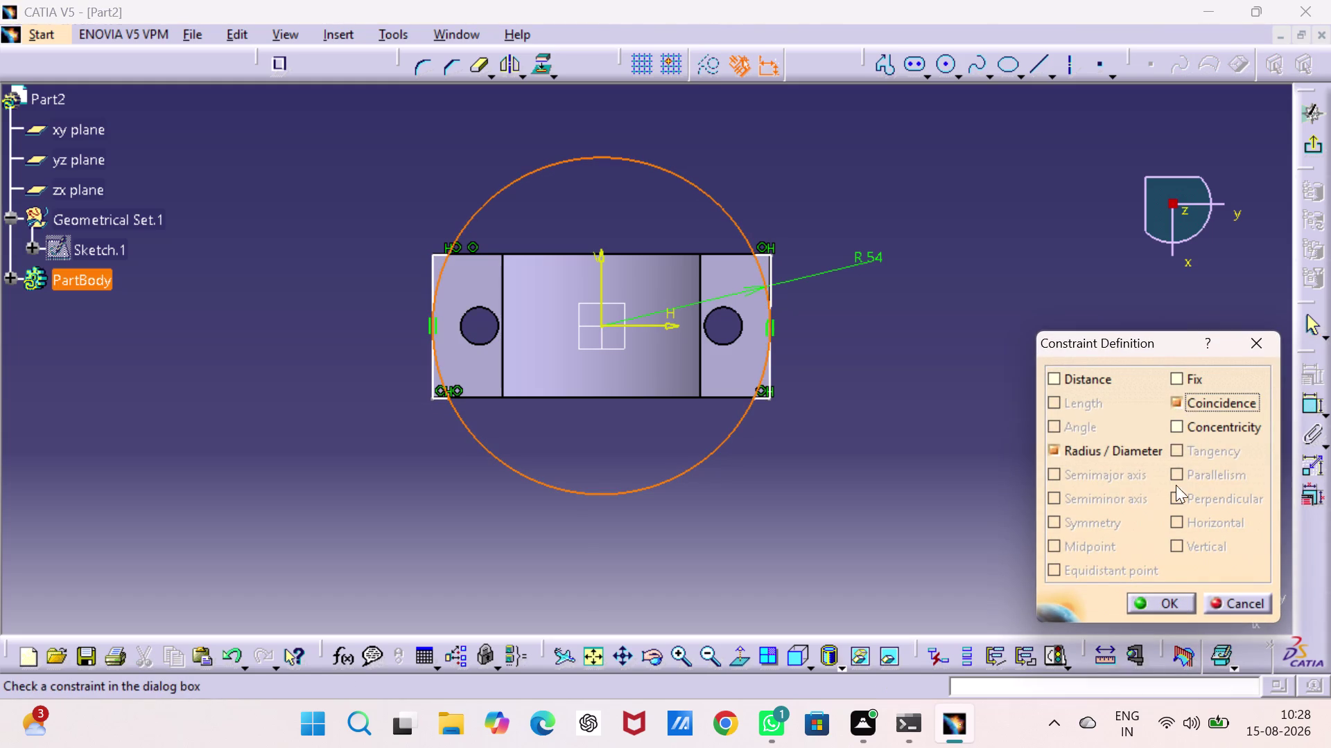
click(1167, 603)
click(1026, 489)
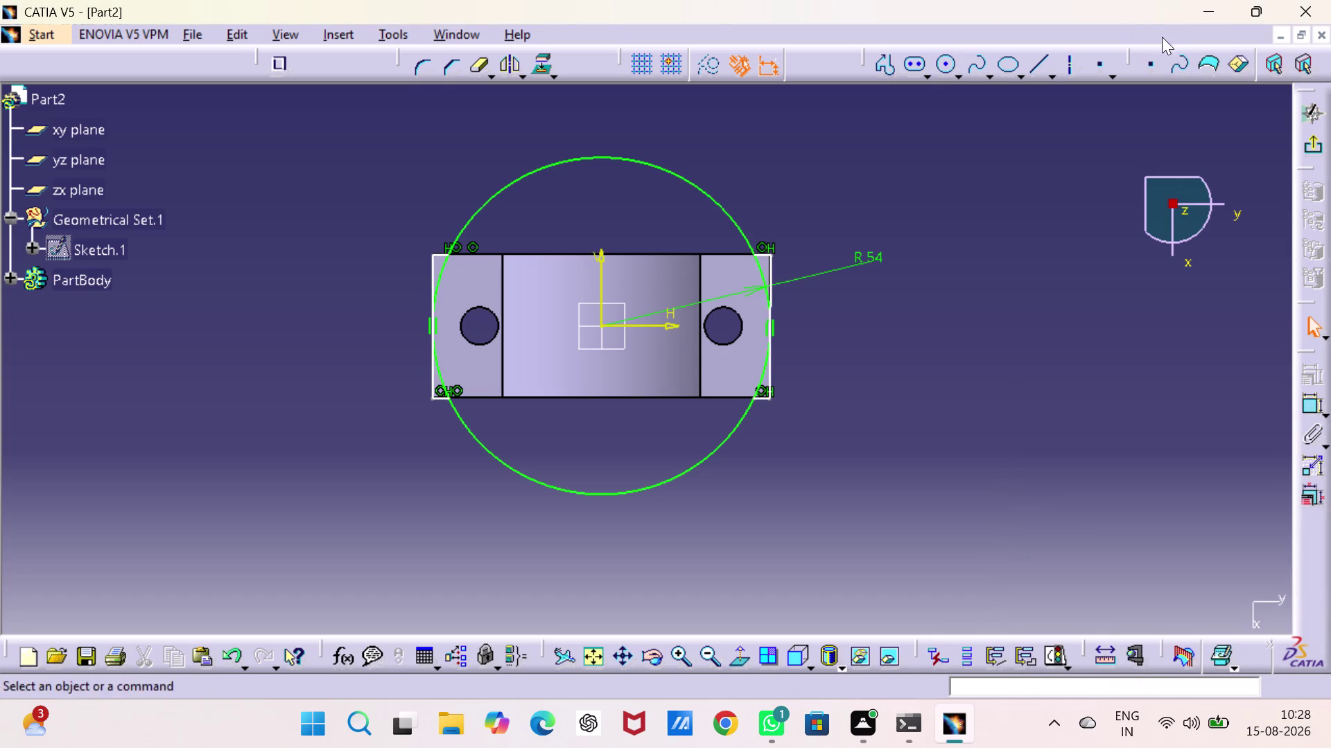
double_click(470, 65)
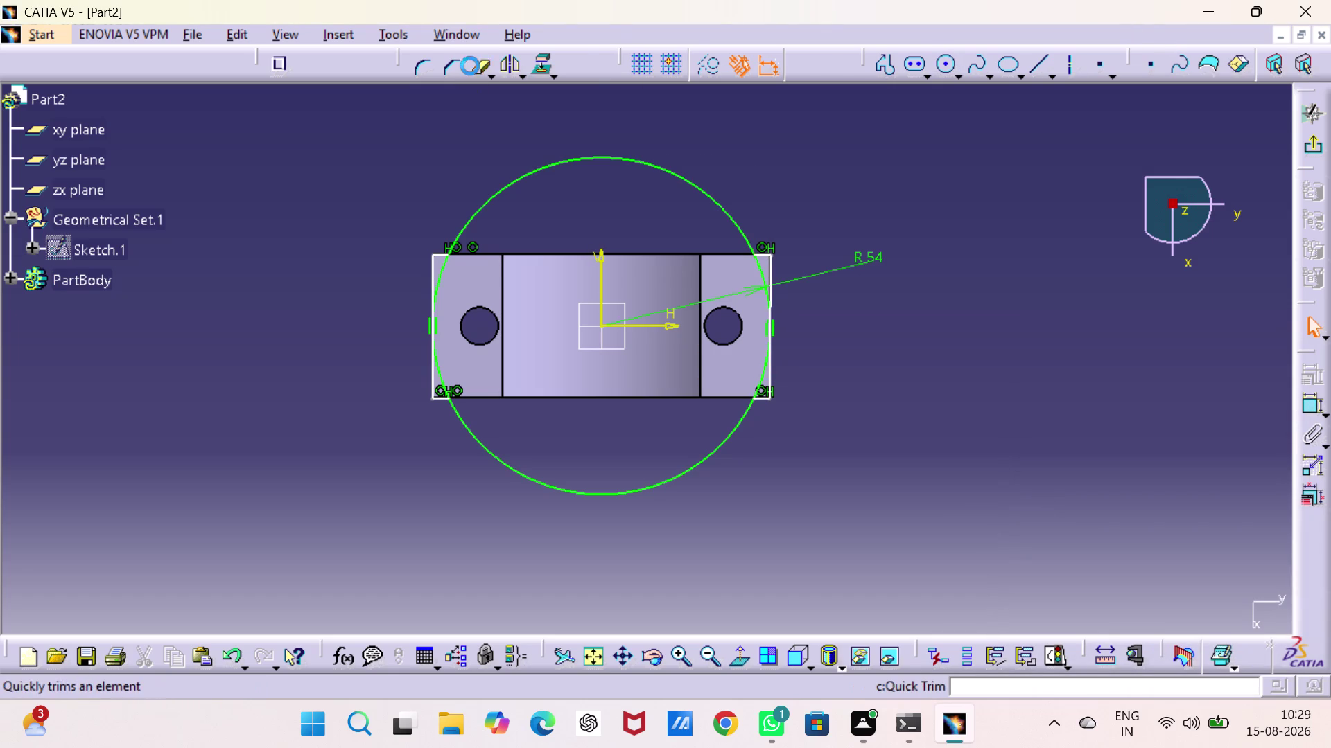
Trim away the top and bottom pieces of the R54 circle, then exit the sketch.
click(548, 164)
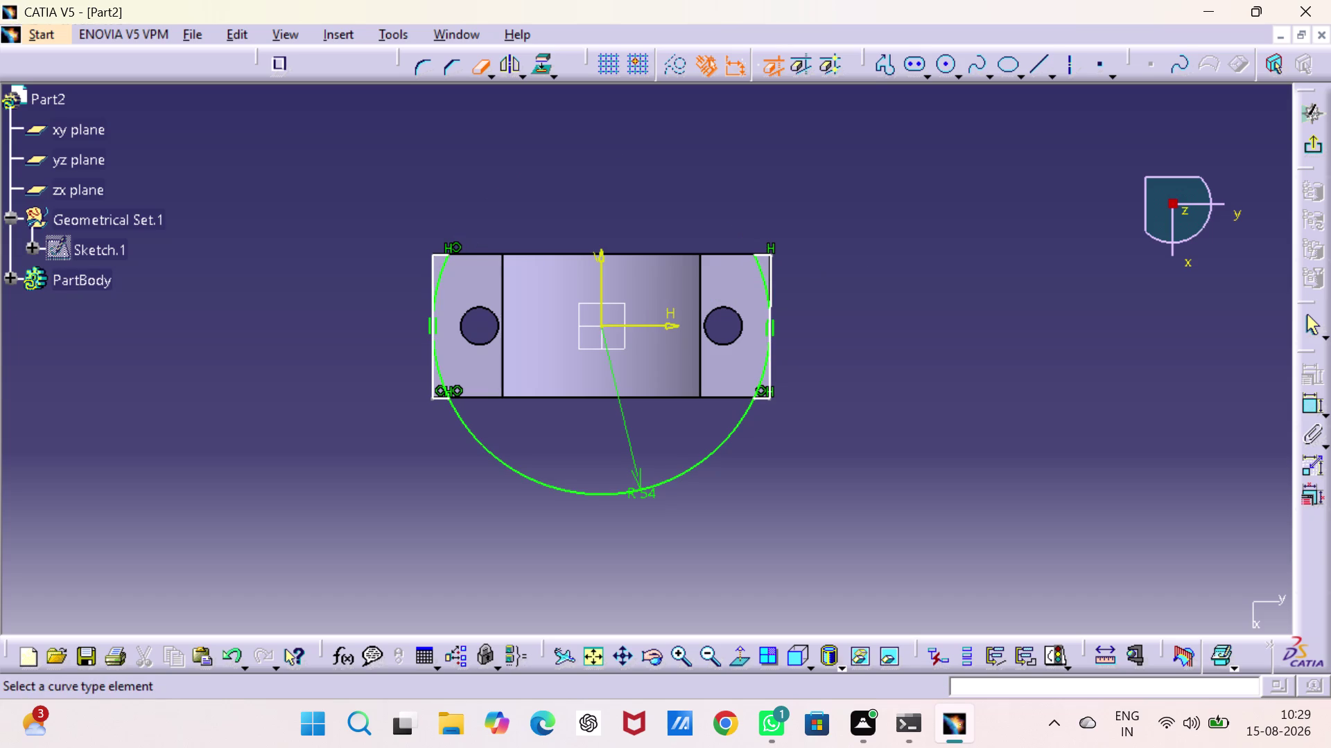
click(694, 469)
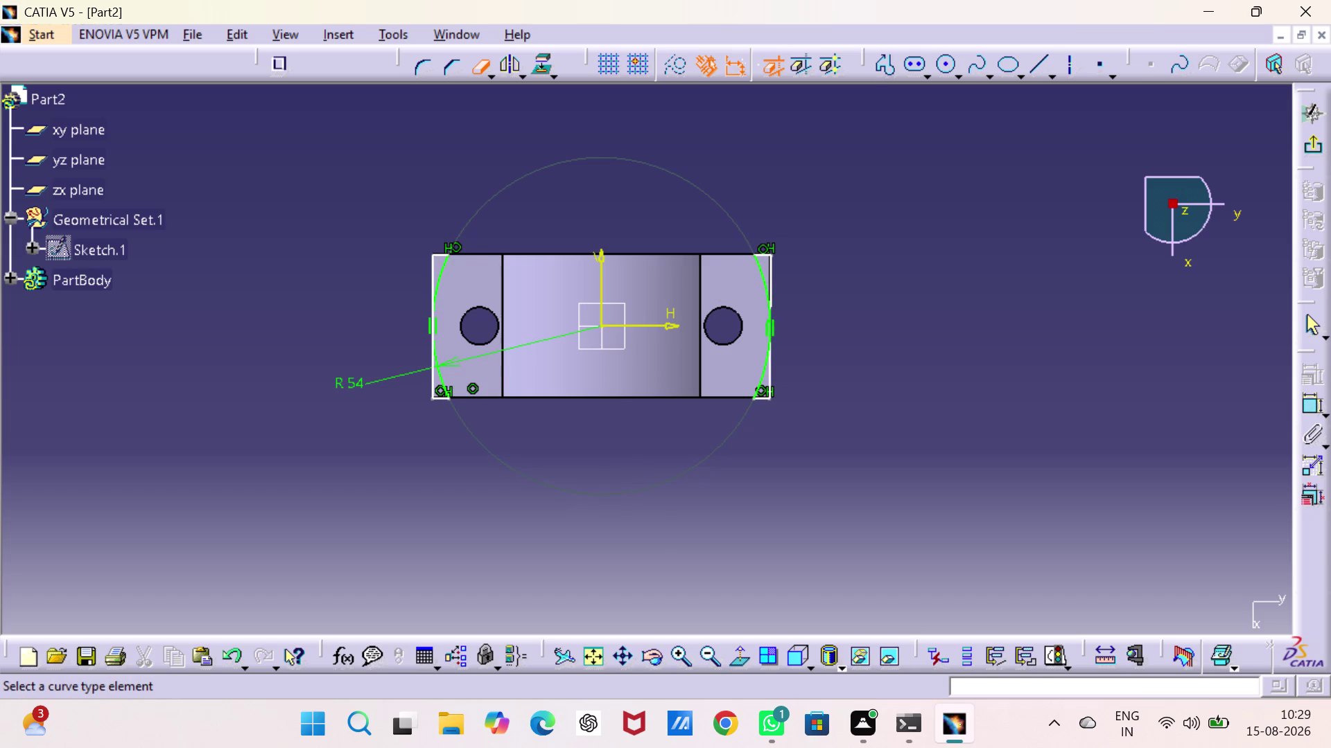
click(439, 457)
click(1305, 151)
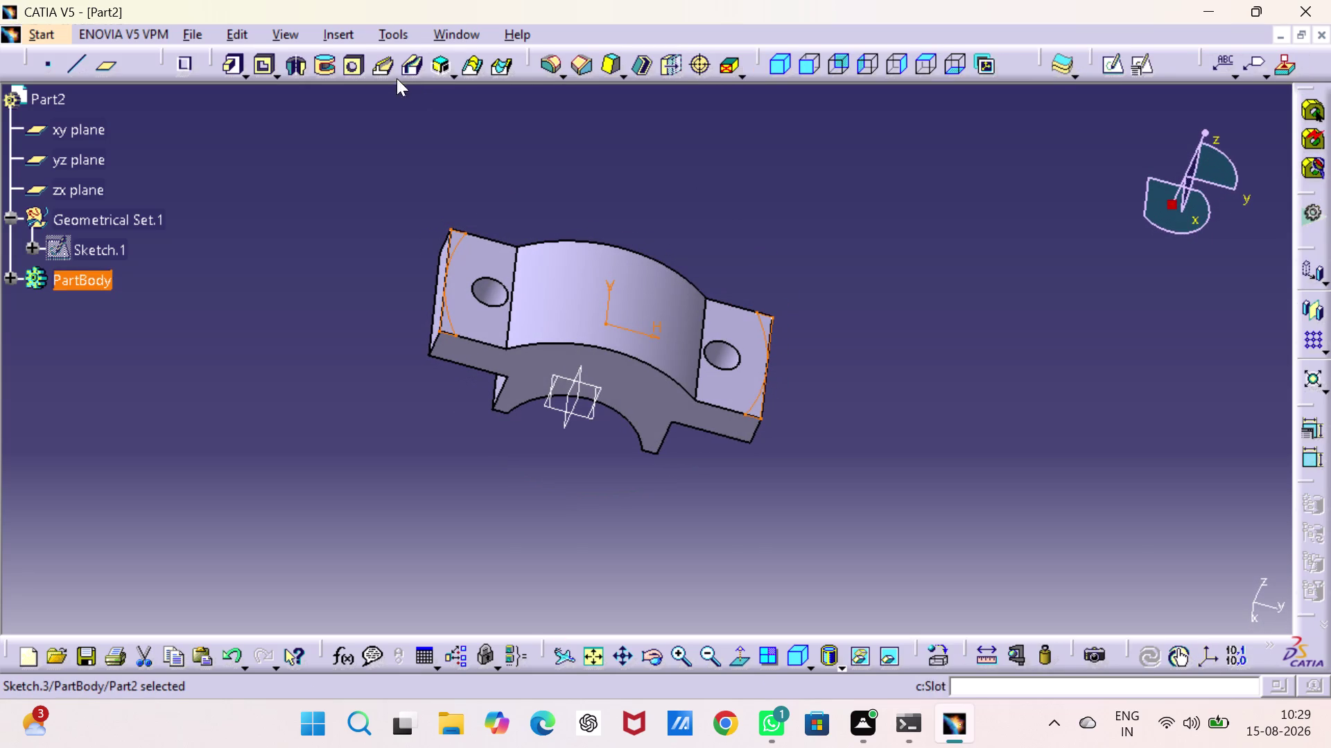
Cancel the pocket after the self-intersection and update errors, and reopen Sketch.3.
click(260, 66)
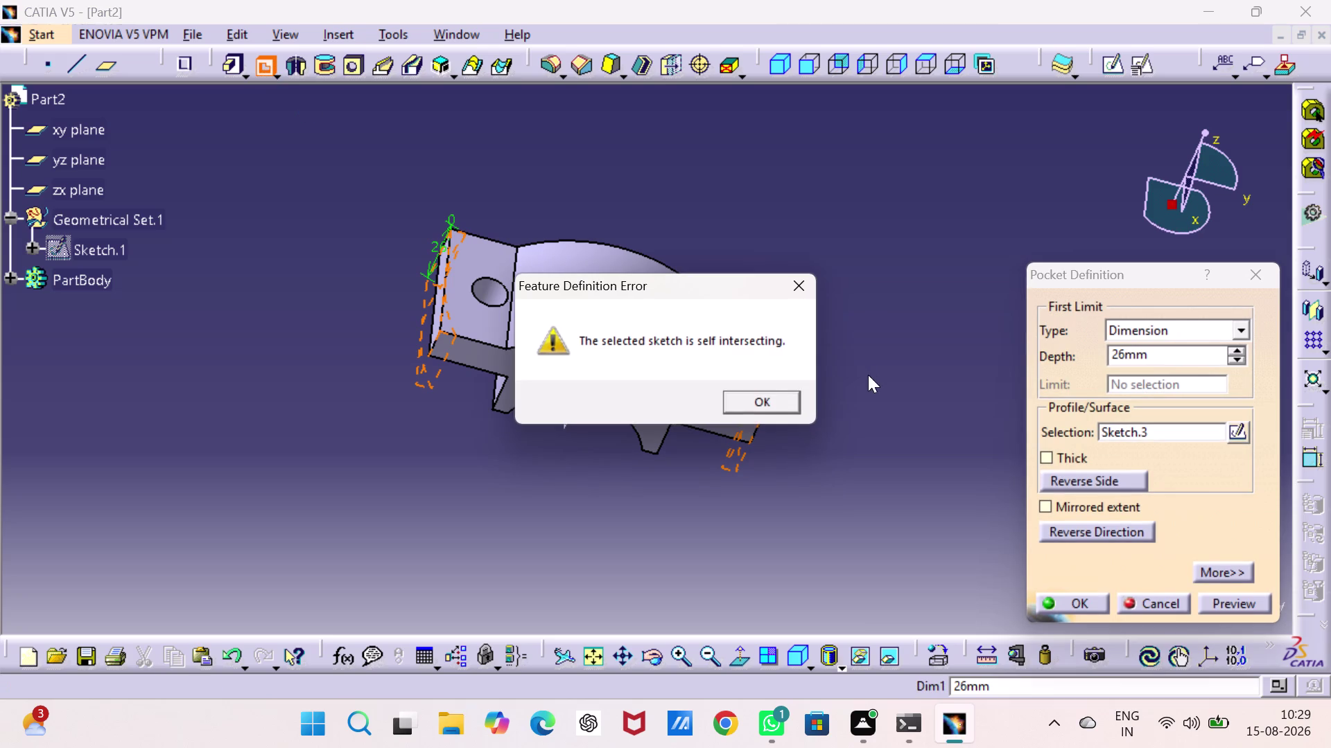
click(755, 399)
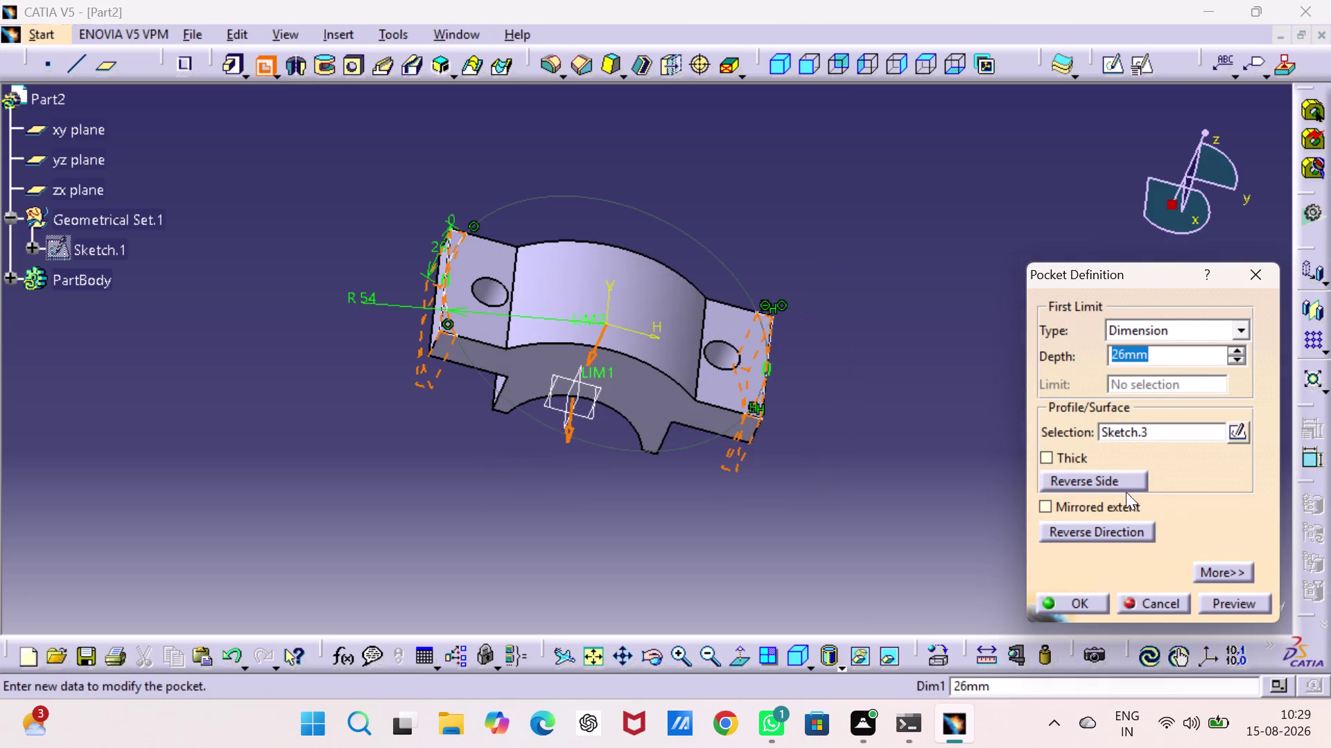
click(1103, 601)
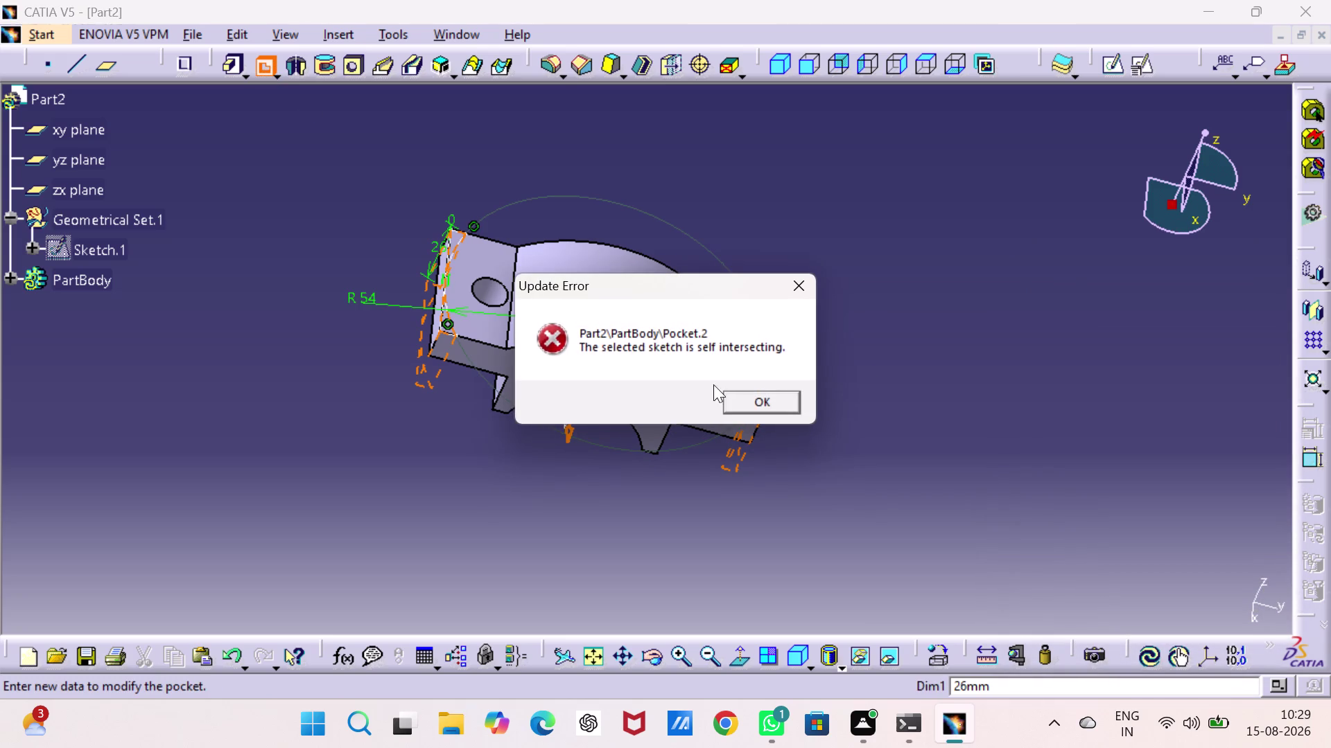
click(750, 393)
click(851, 239)
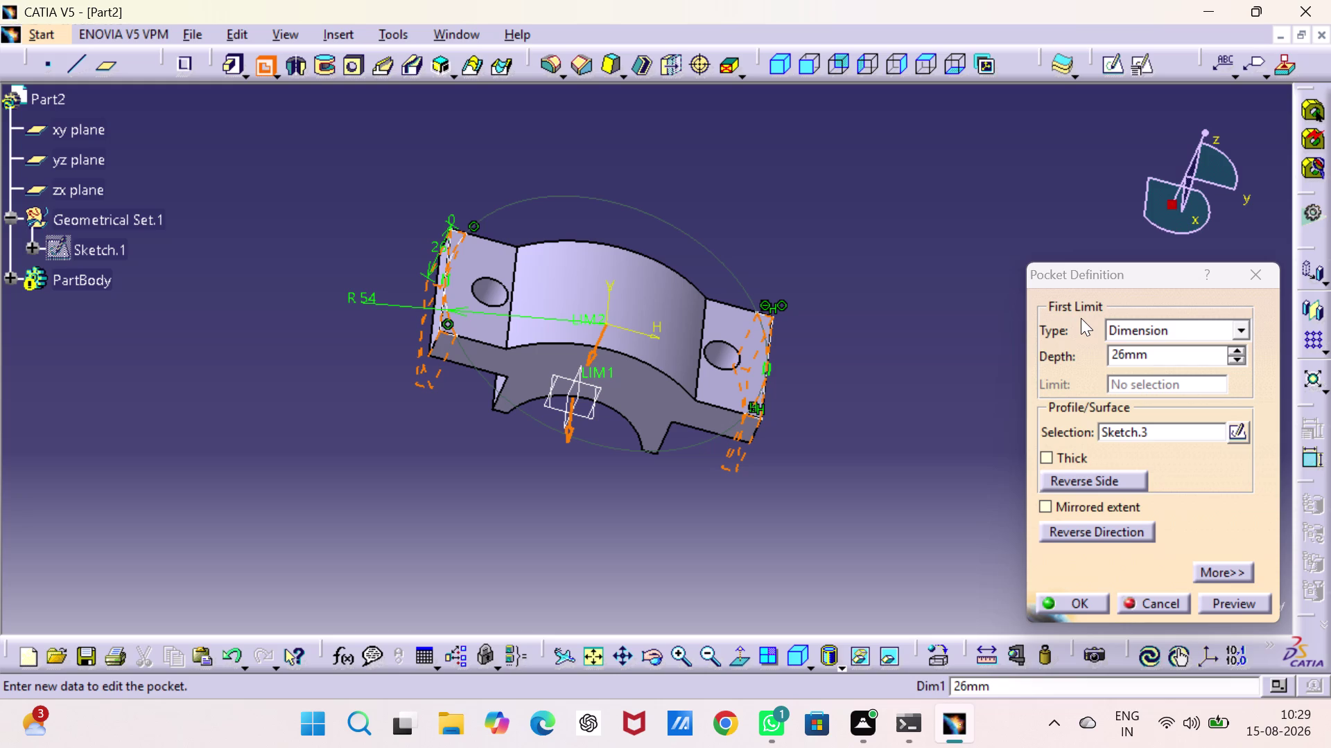
click(1267, 275)
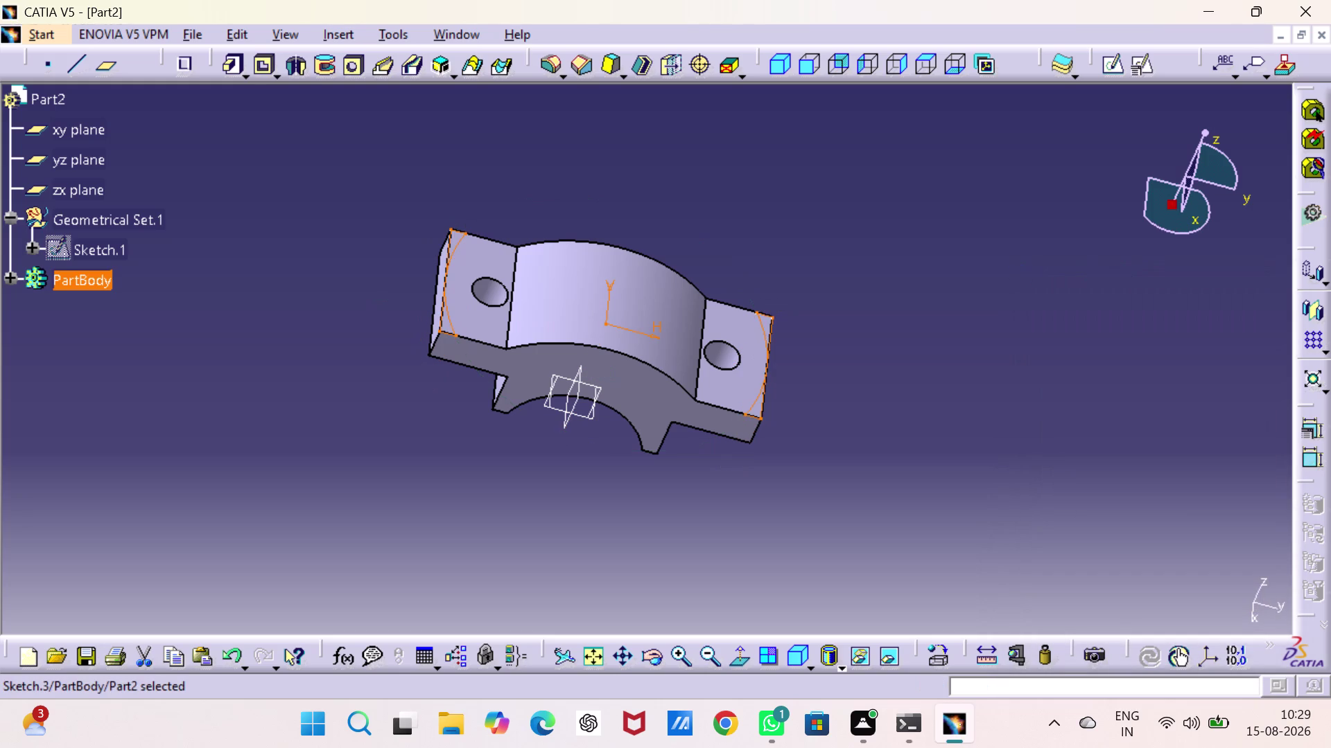
double_click(760, 392)
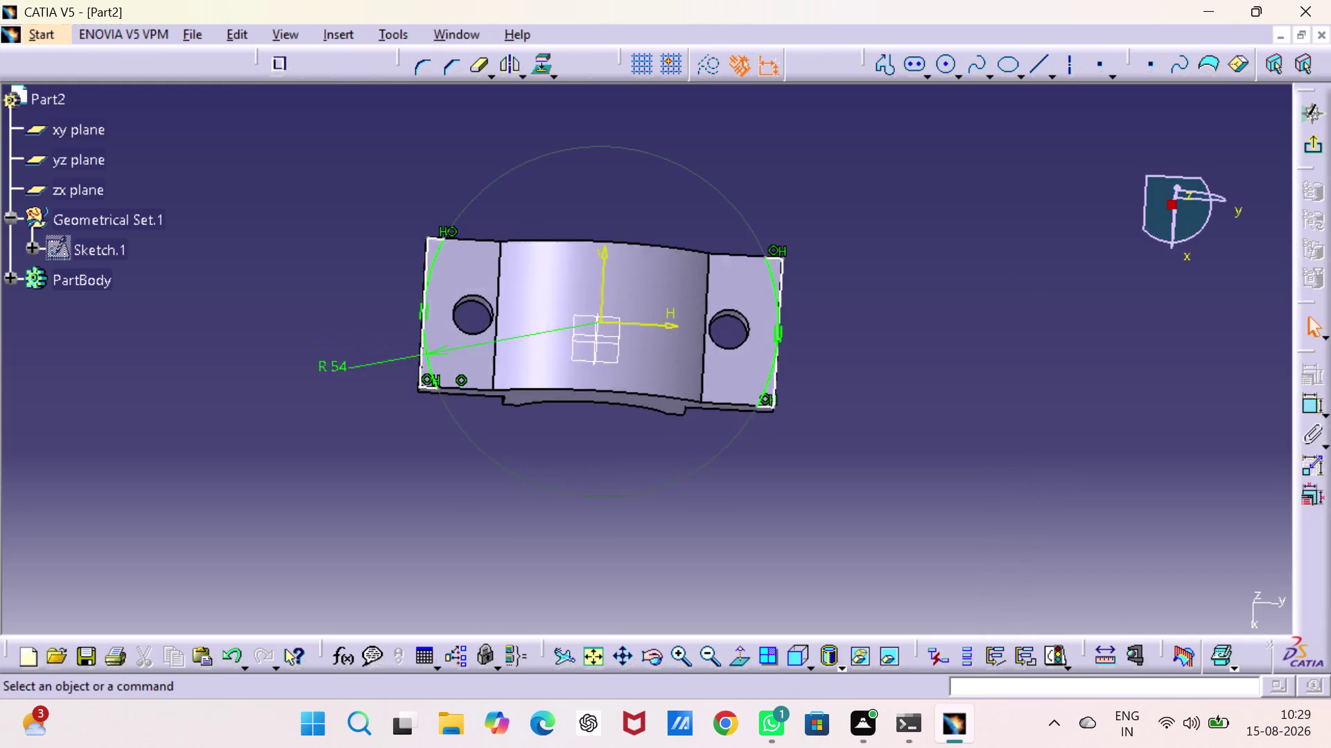
Trim the two leftover segments at the left end of the outline.
click(1032, 310)
click(481, 69)
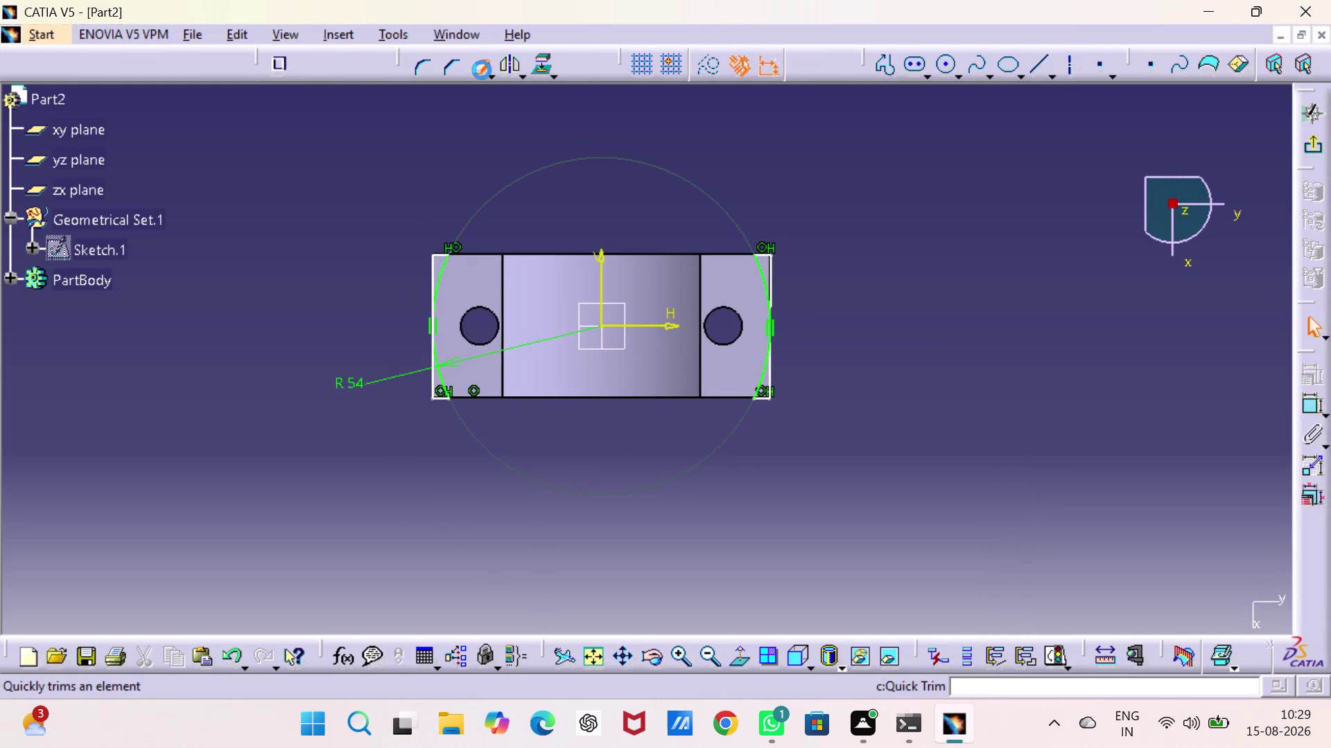
click(774, 271)
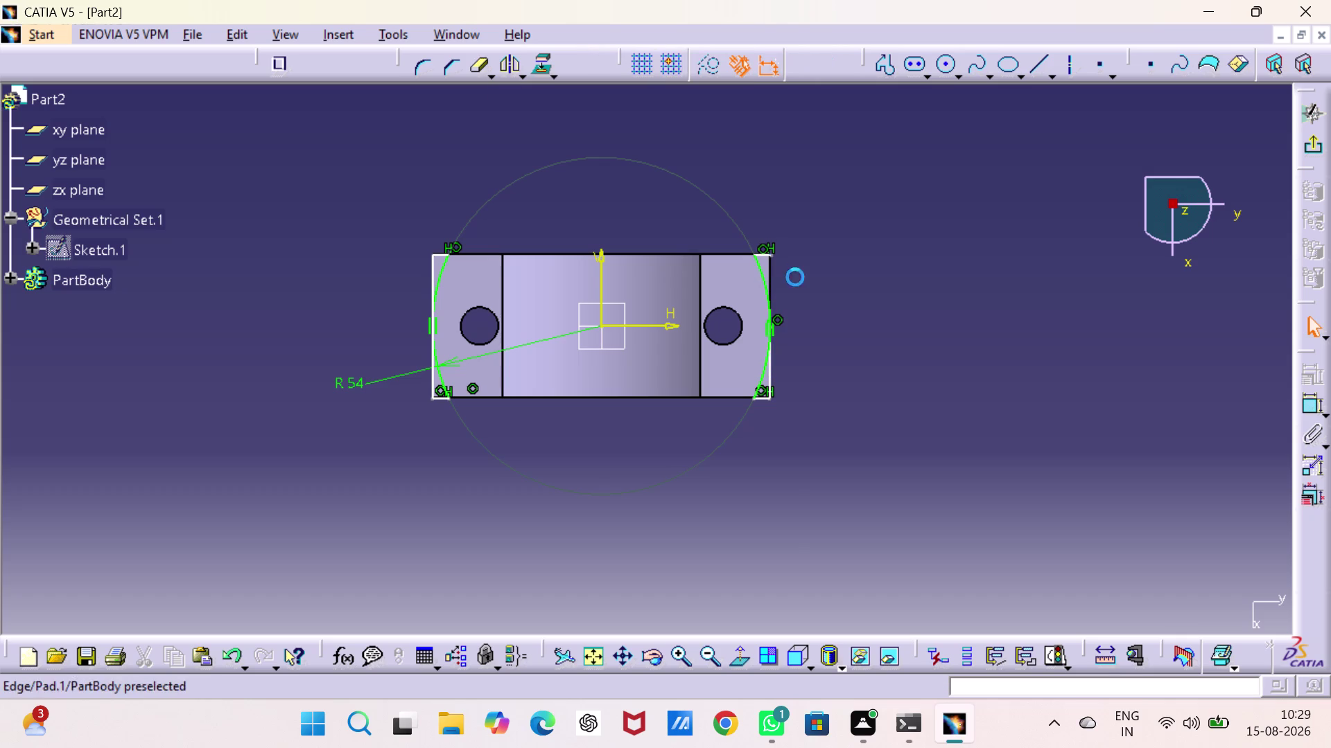
double_click(481, 67)
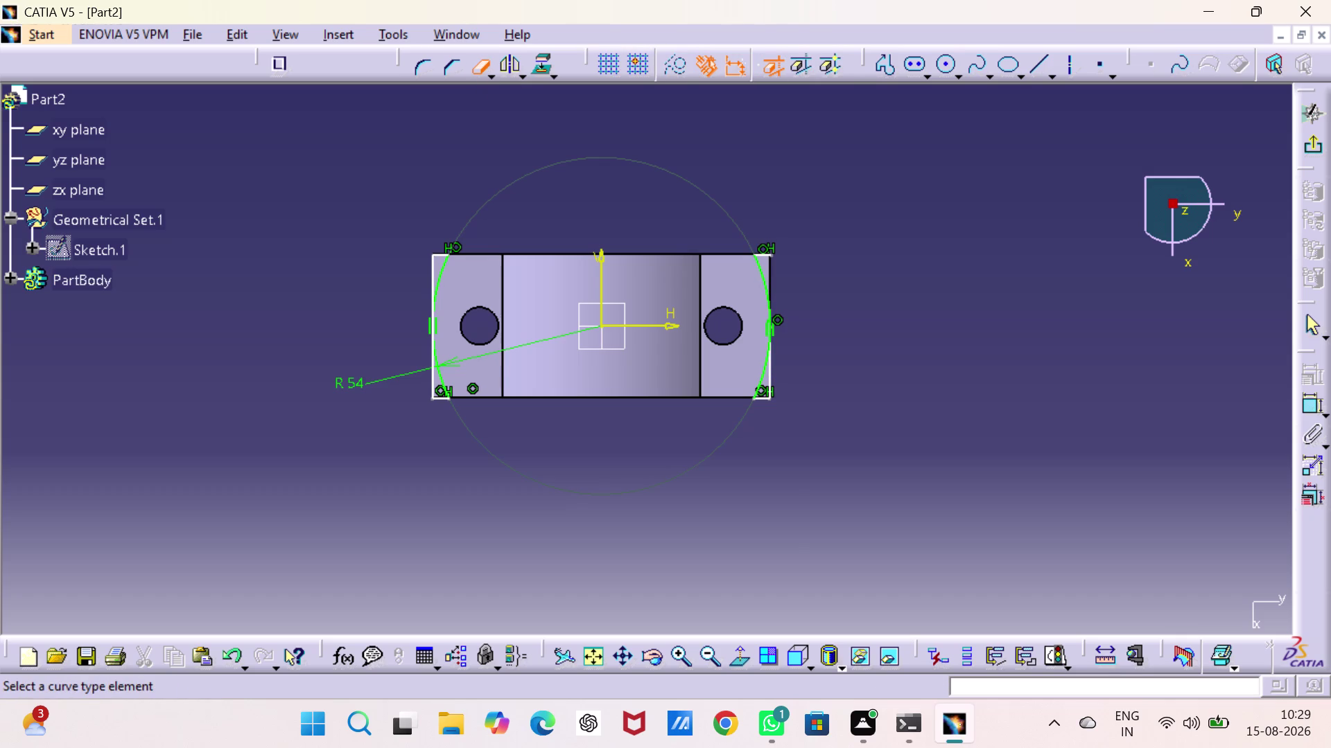
click(431, 271)
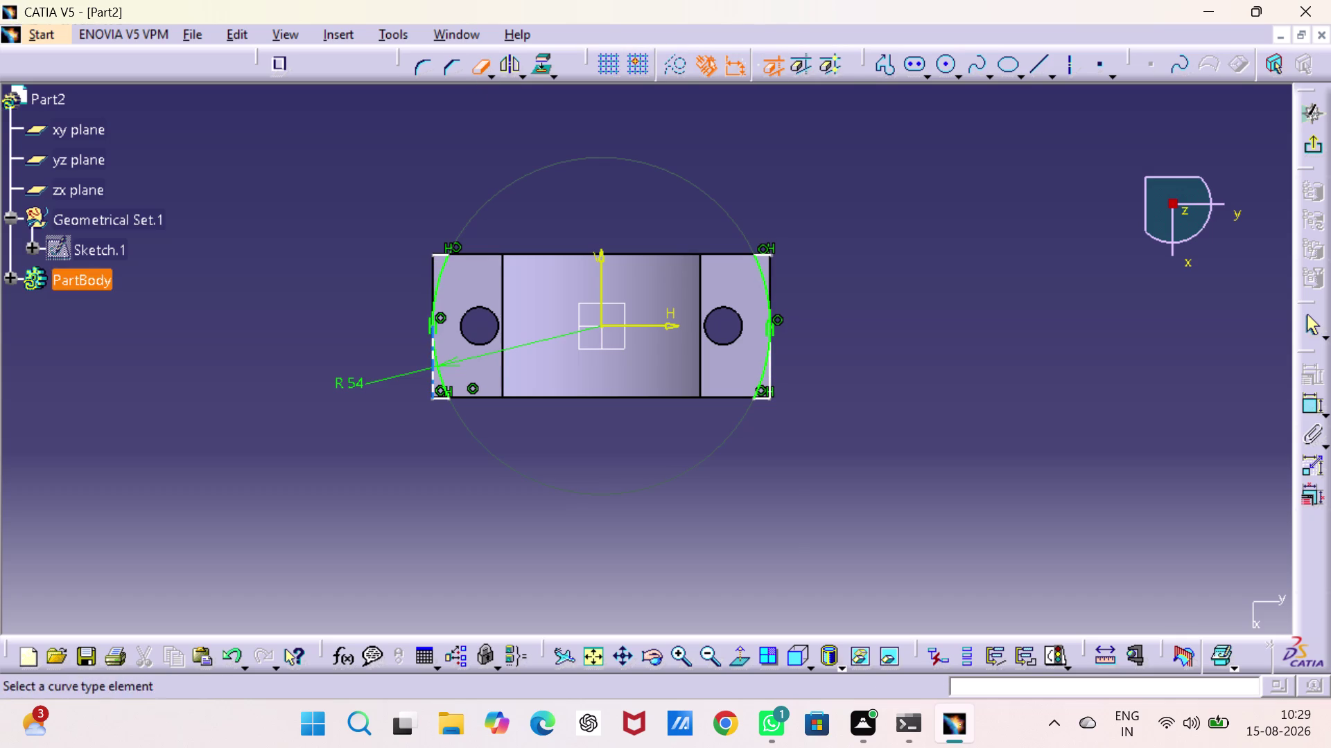
click(429, 383)
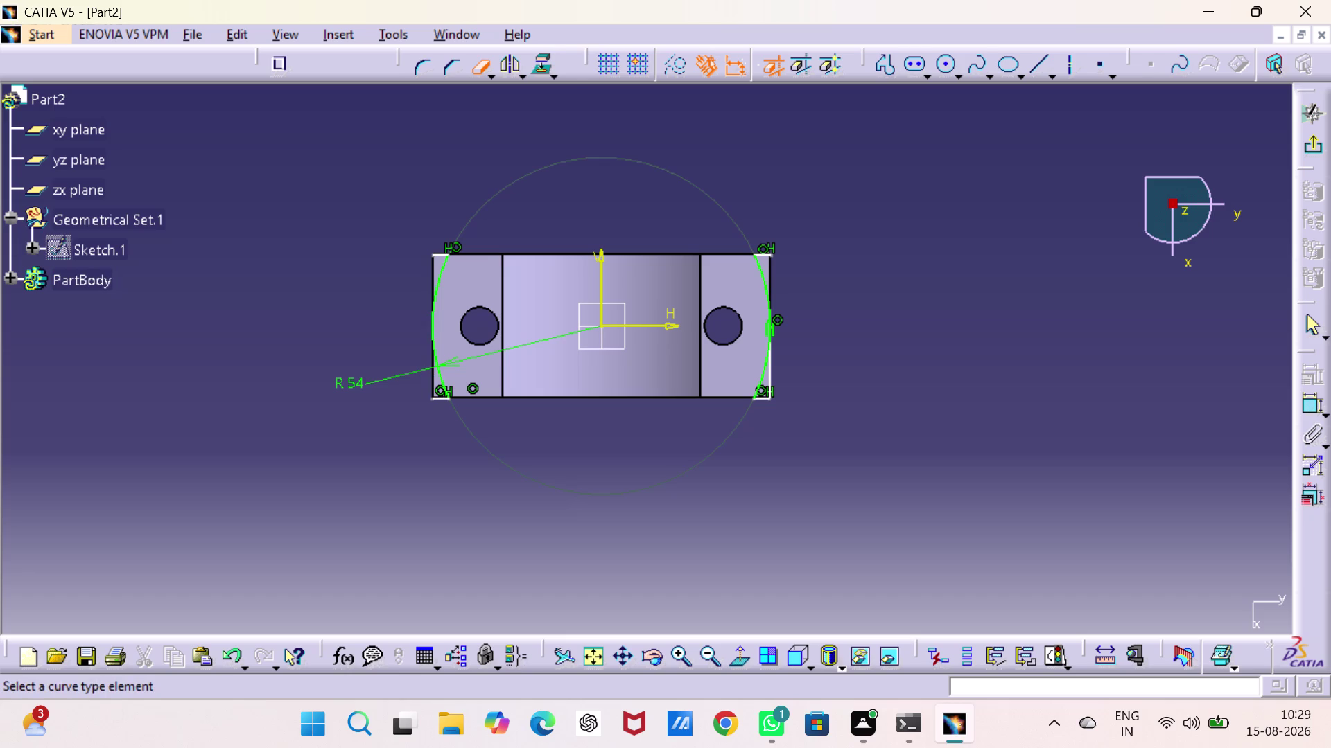
Trim the remaining leftover outline and corner pieces around the end arcs.
click(770, 361)
click(759, 397)
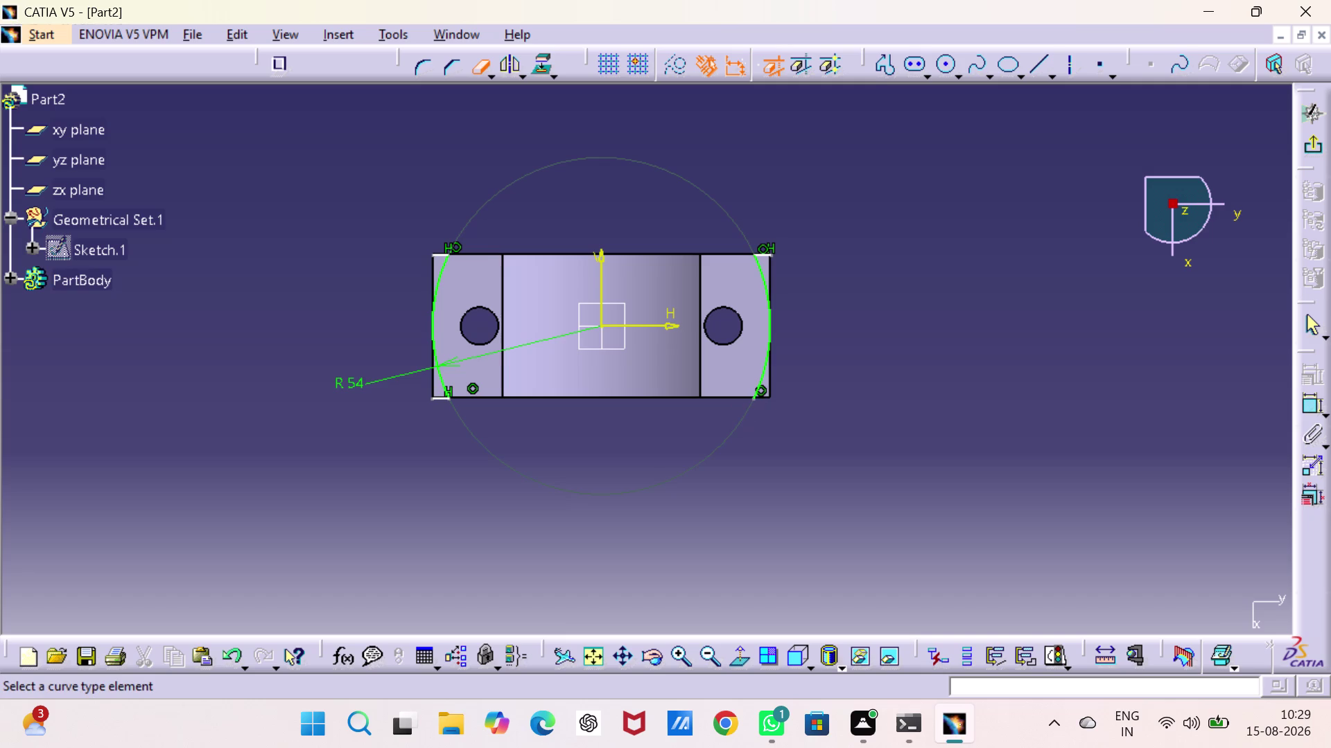
click(443, 400)
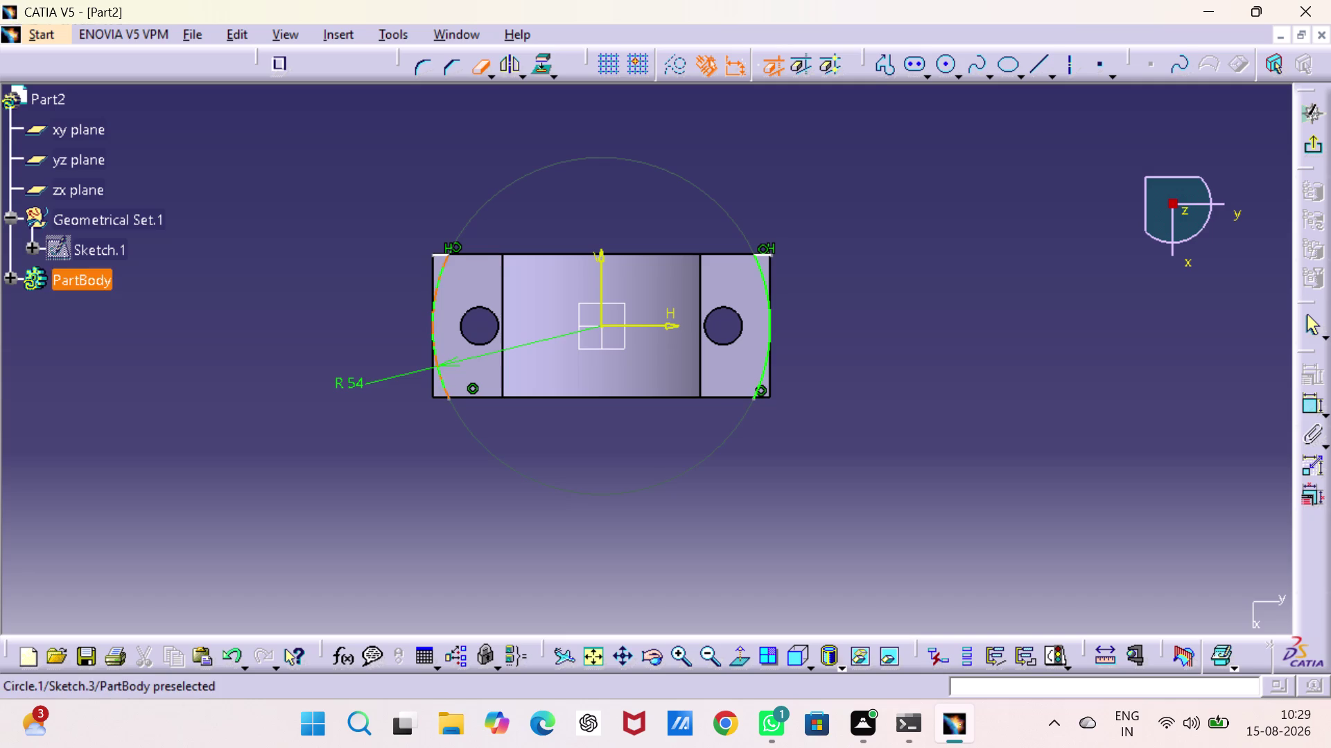
click(438, 254)
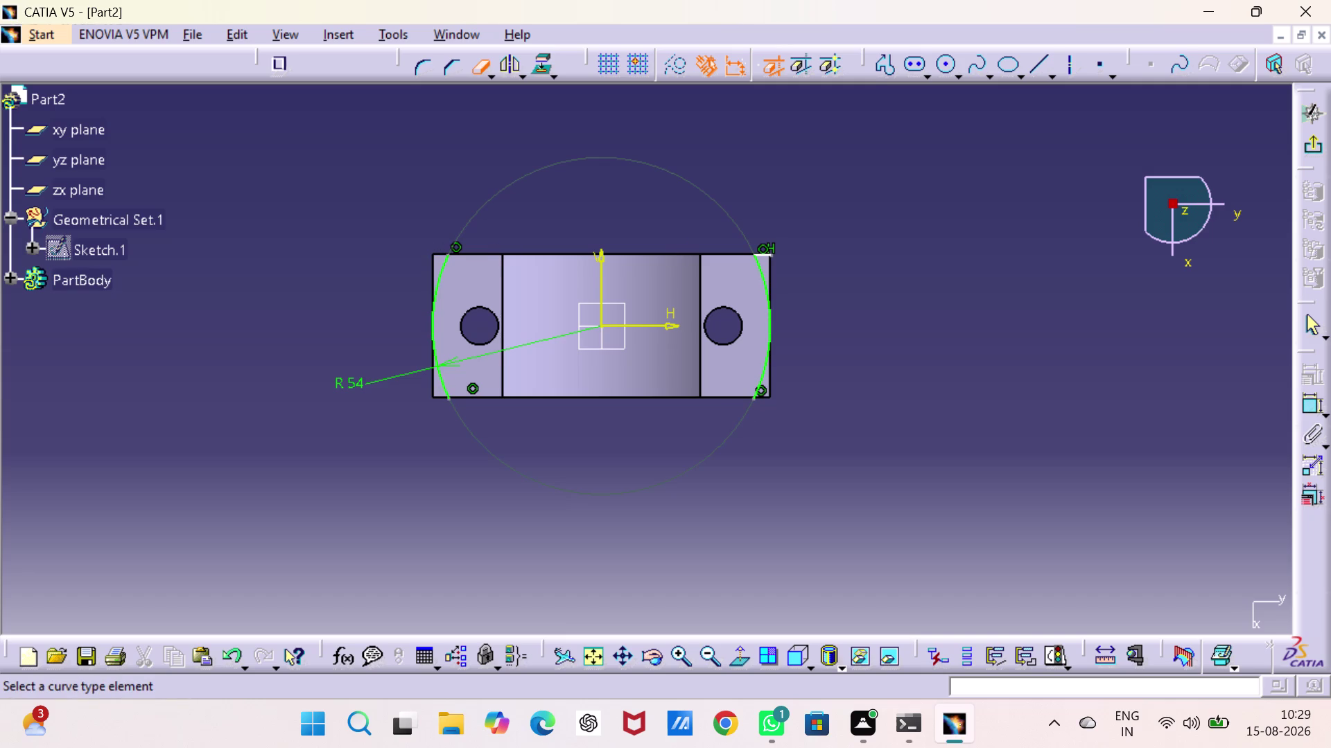
click(765, 252)
click(871, 253)
key(Escape)
key(Escape)
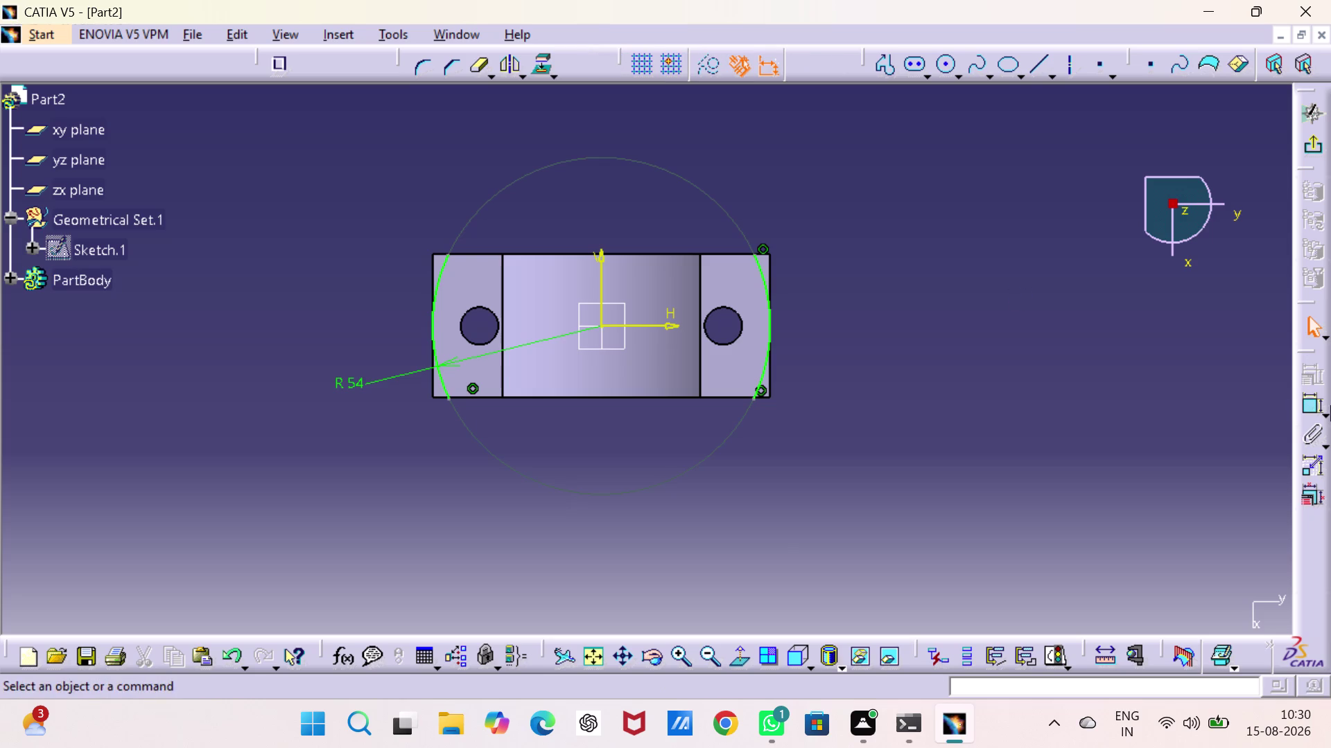
Make the right arc's lower and upper ends coincide with the right outline corners.
double_click(1309, 406)
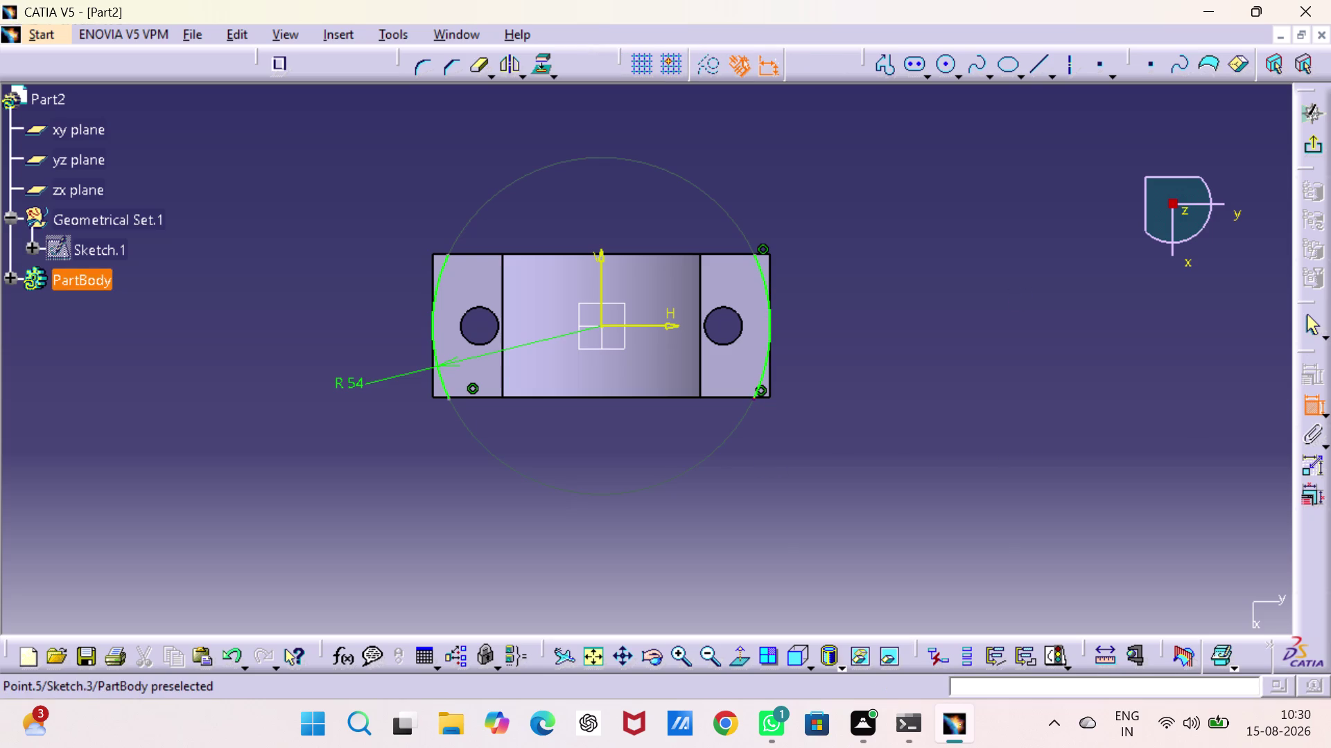
click(752, 399)
click(744, 398)
right_click(743, 398)
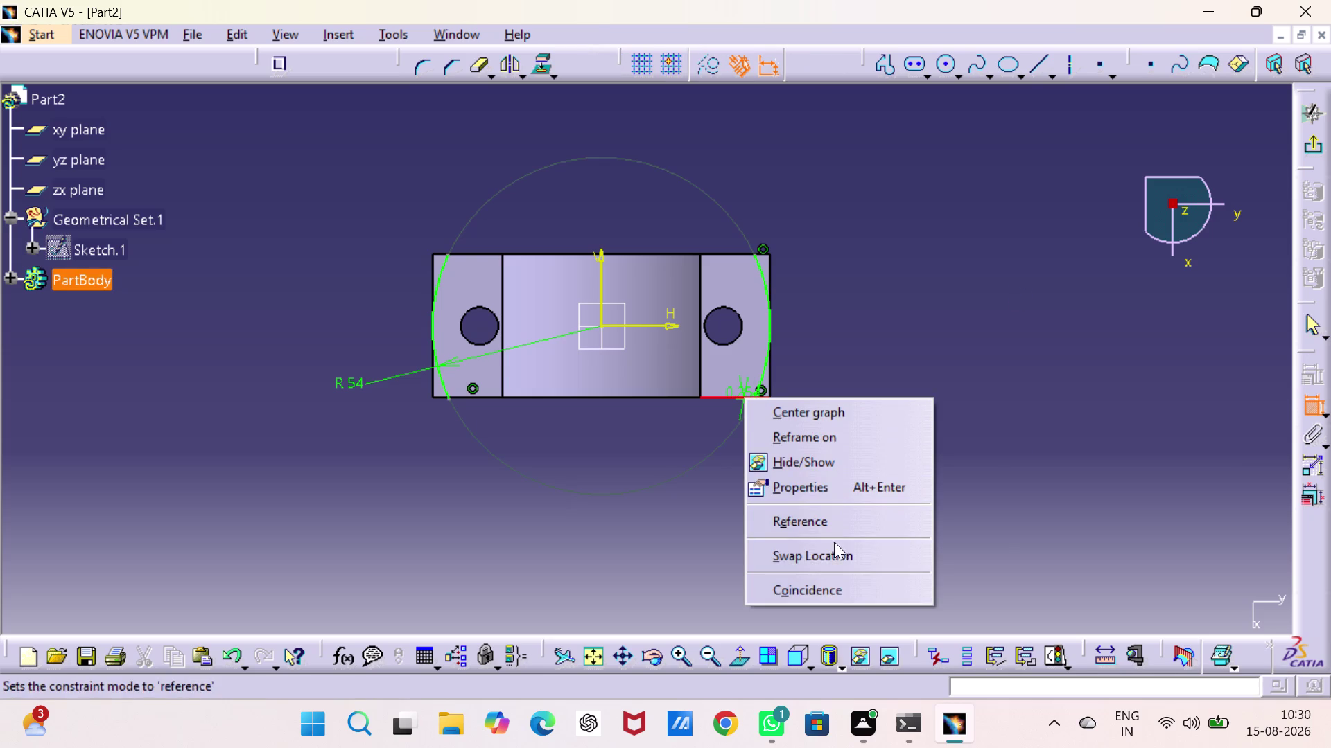
click(831, 582)
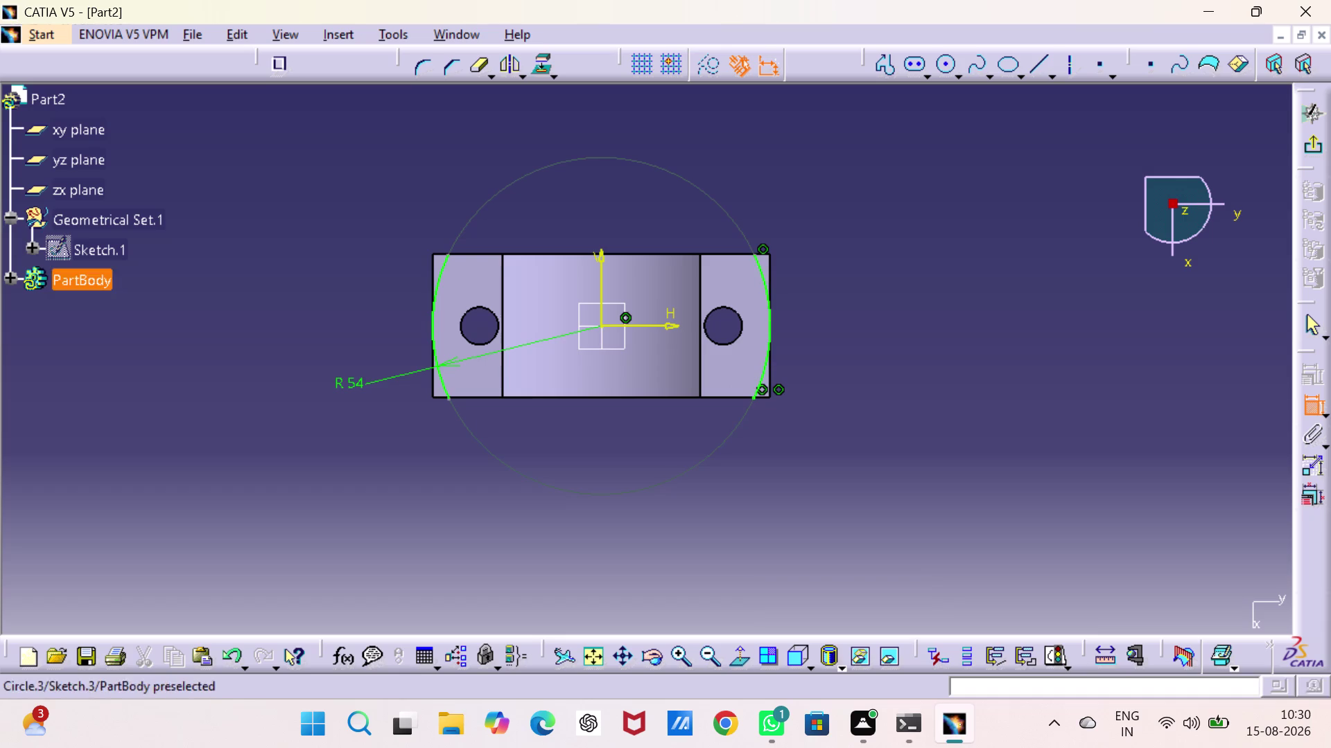
click(756, 255)
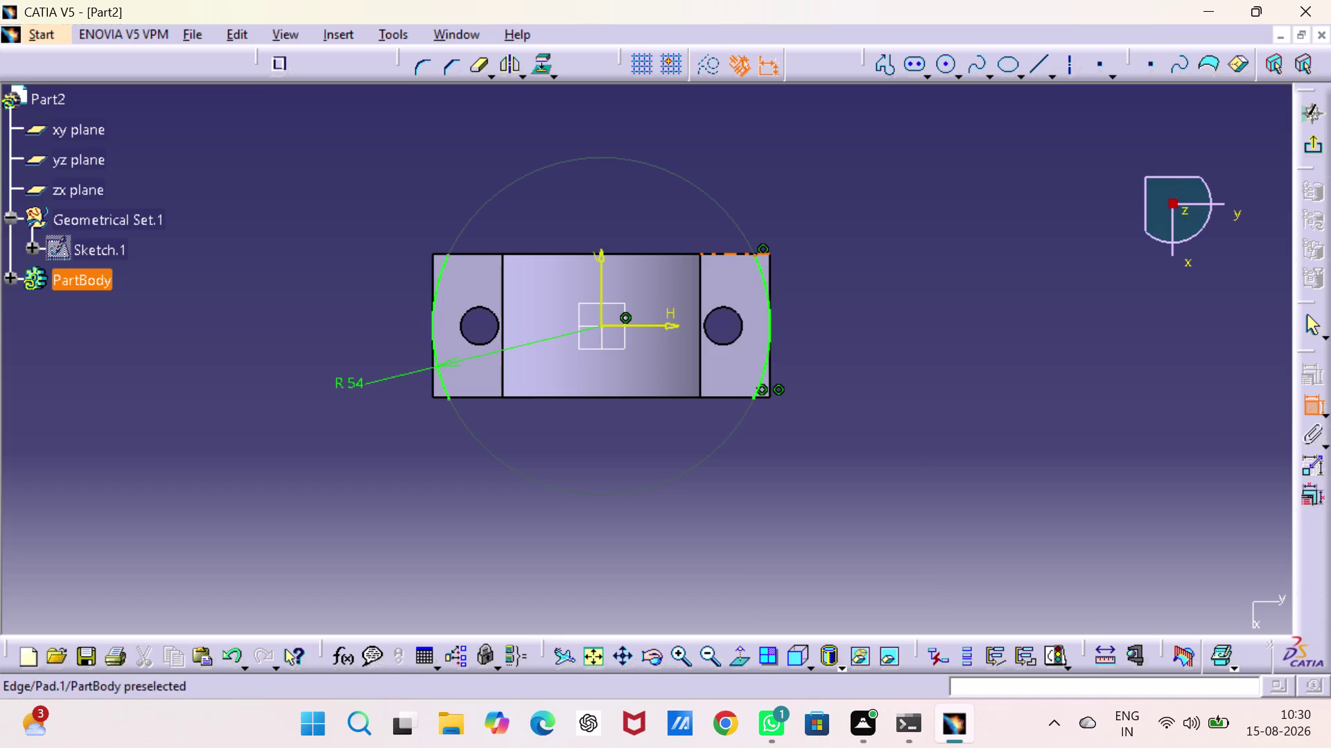
click(726, 254)
right_click(726, 254)
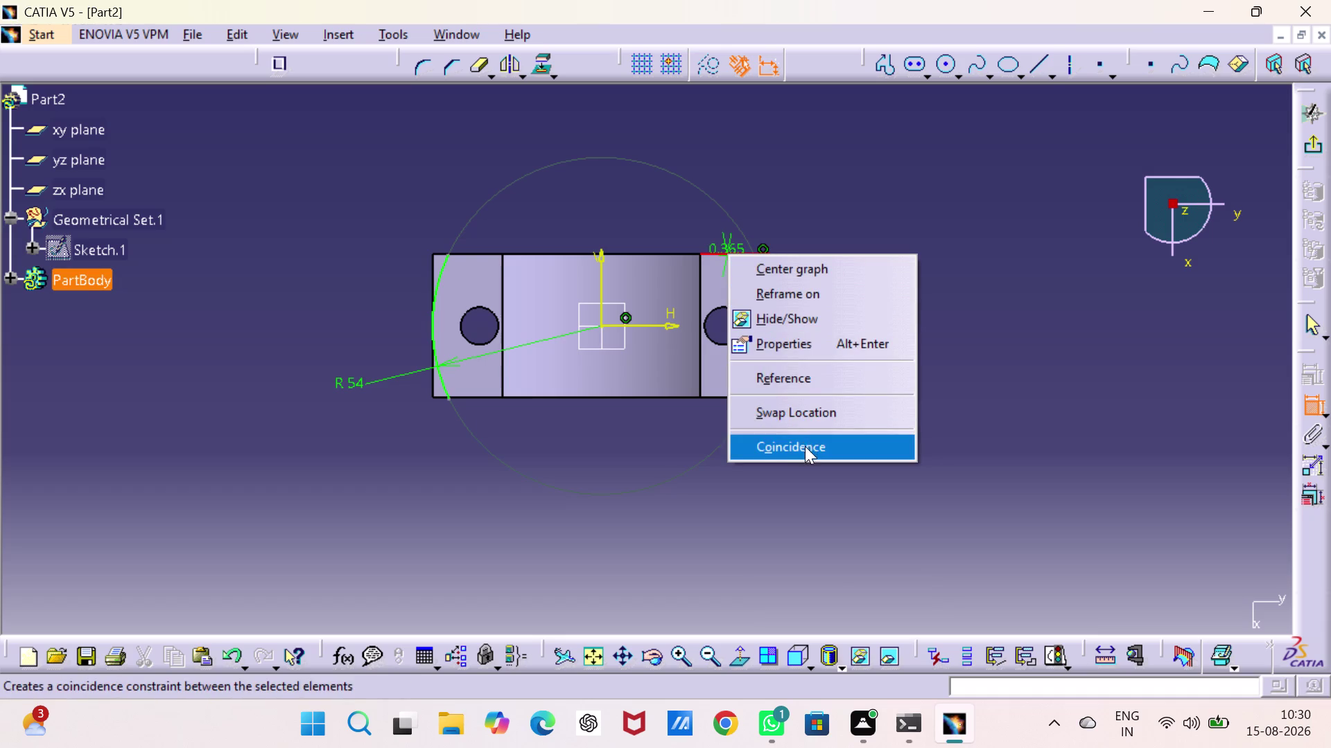
click(804, 446)
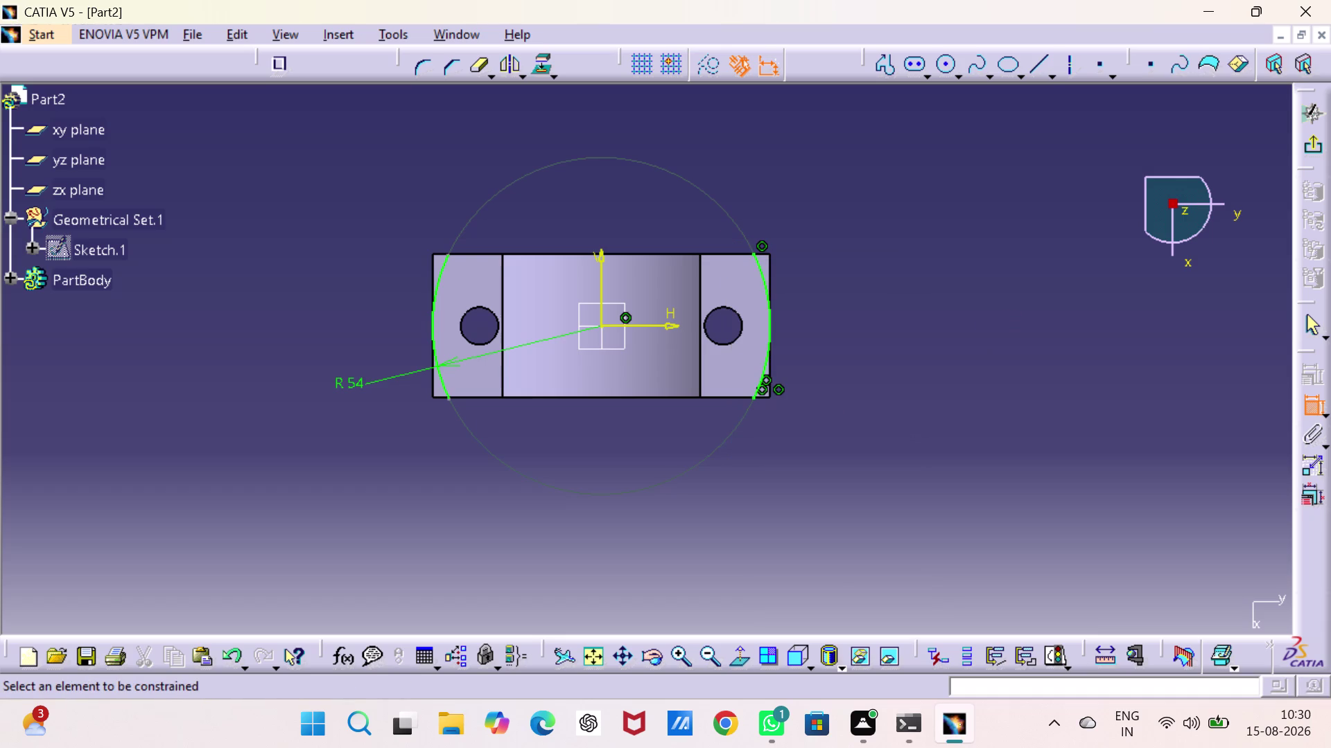
Make the left arc's upper and lower ends coincide with the left corners.
click(447, 254)
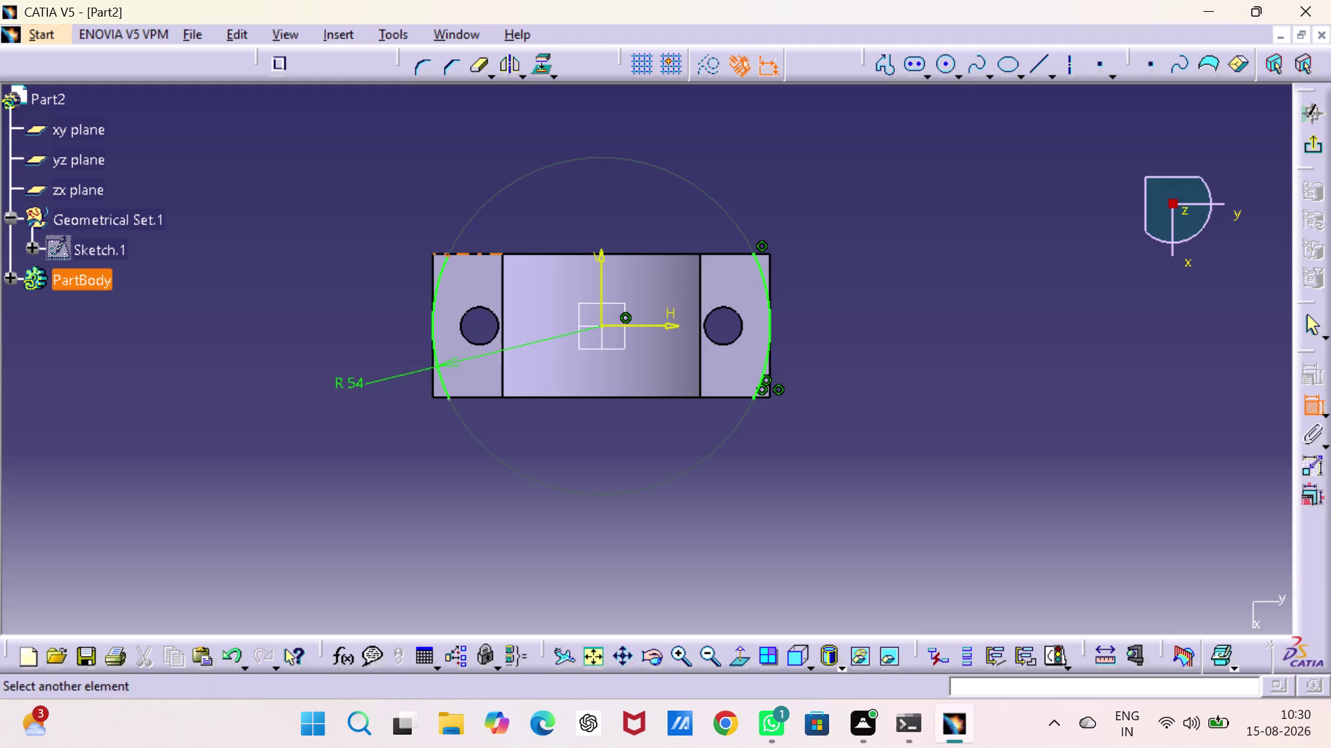
click(435, 257)
right_click(435, 257)
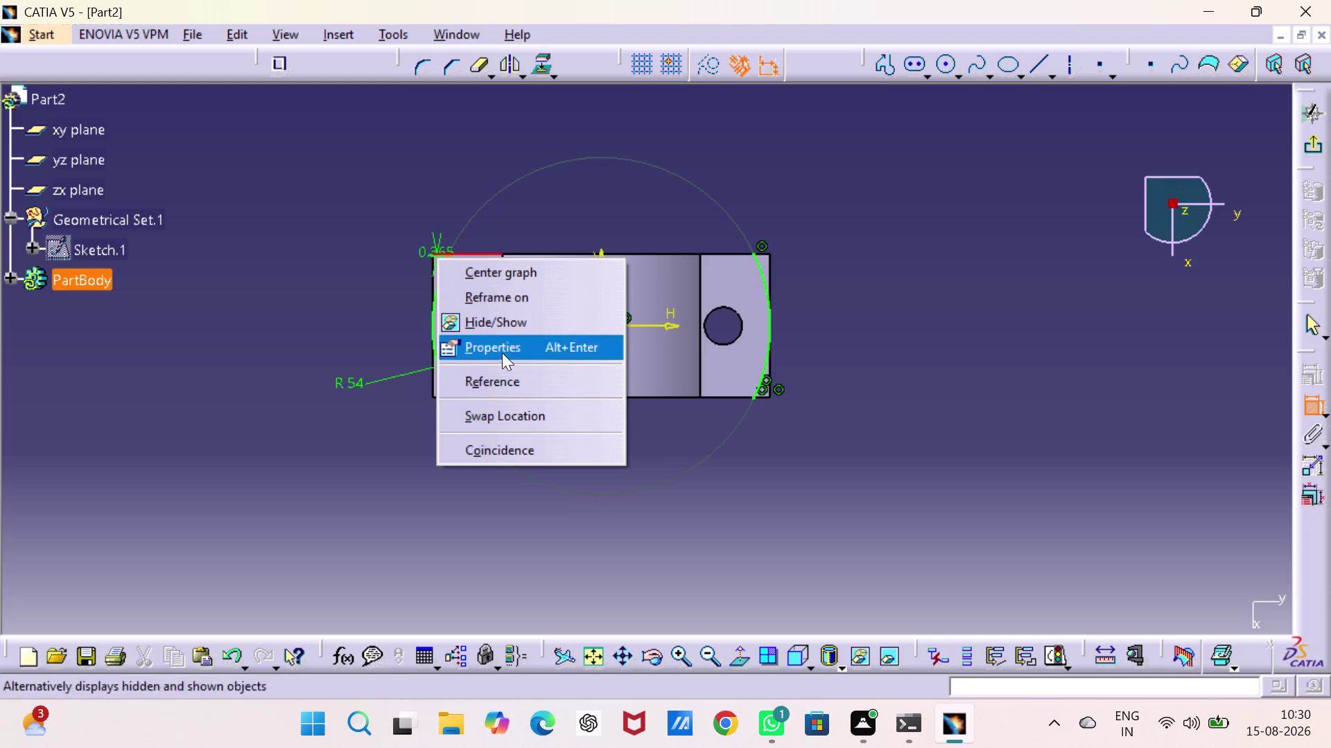
click(519, 444)
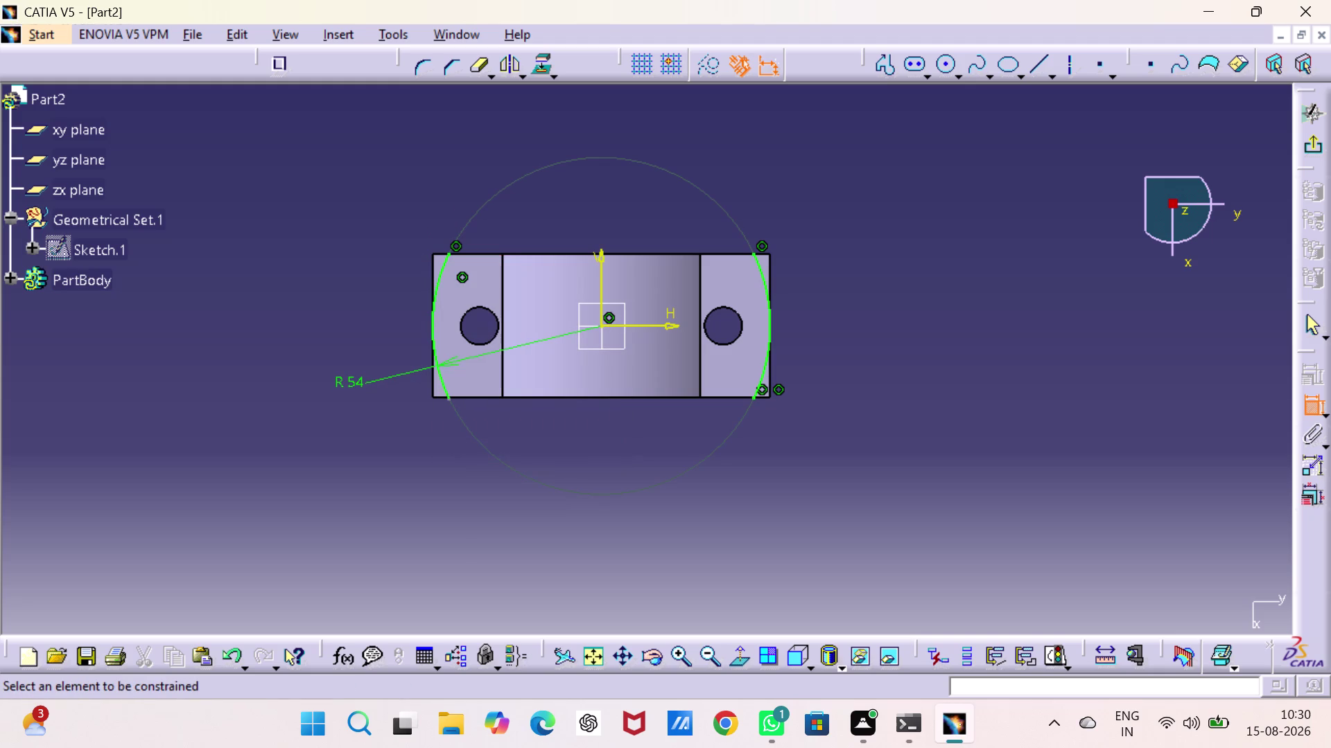
click(447, 401)
click(468, 399)
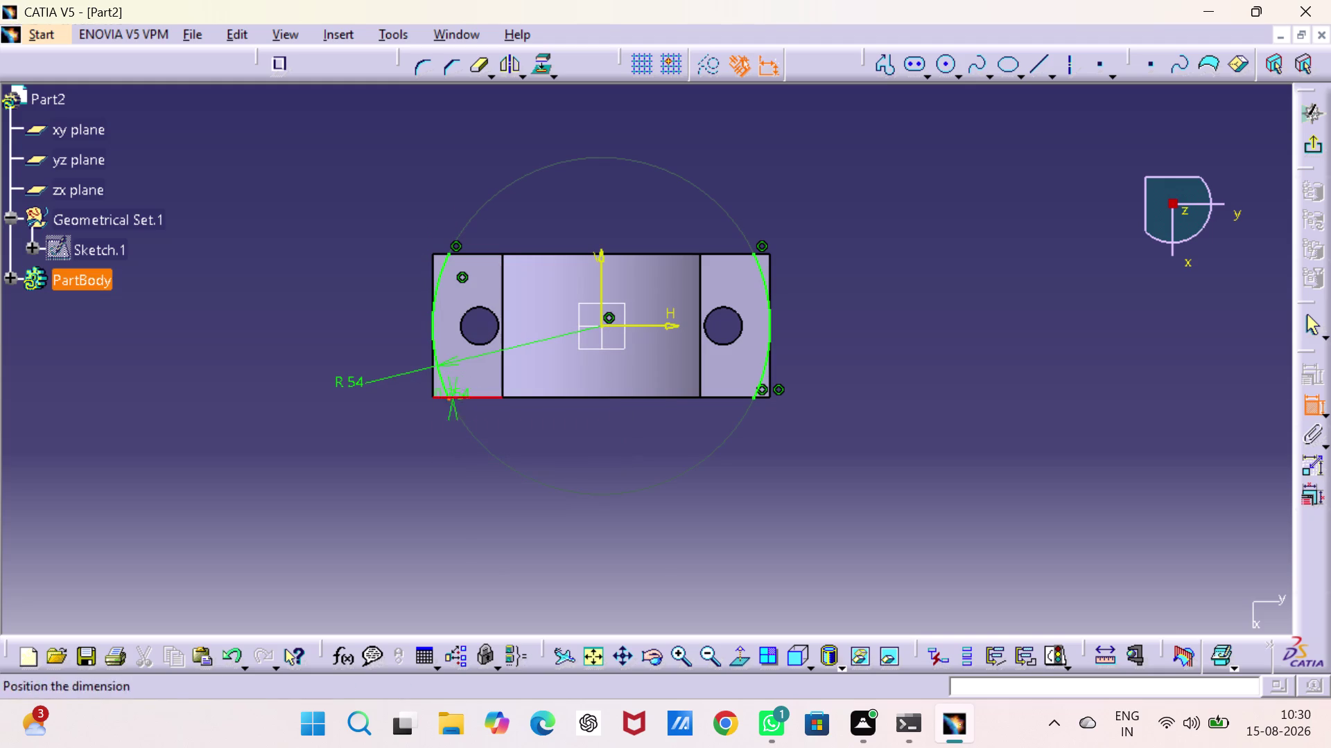
right_click(468, 399)
click(513, 589)
click(444, 486)
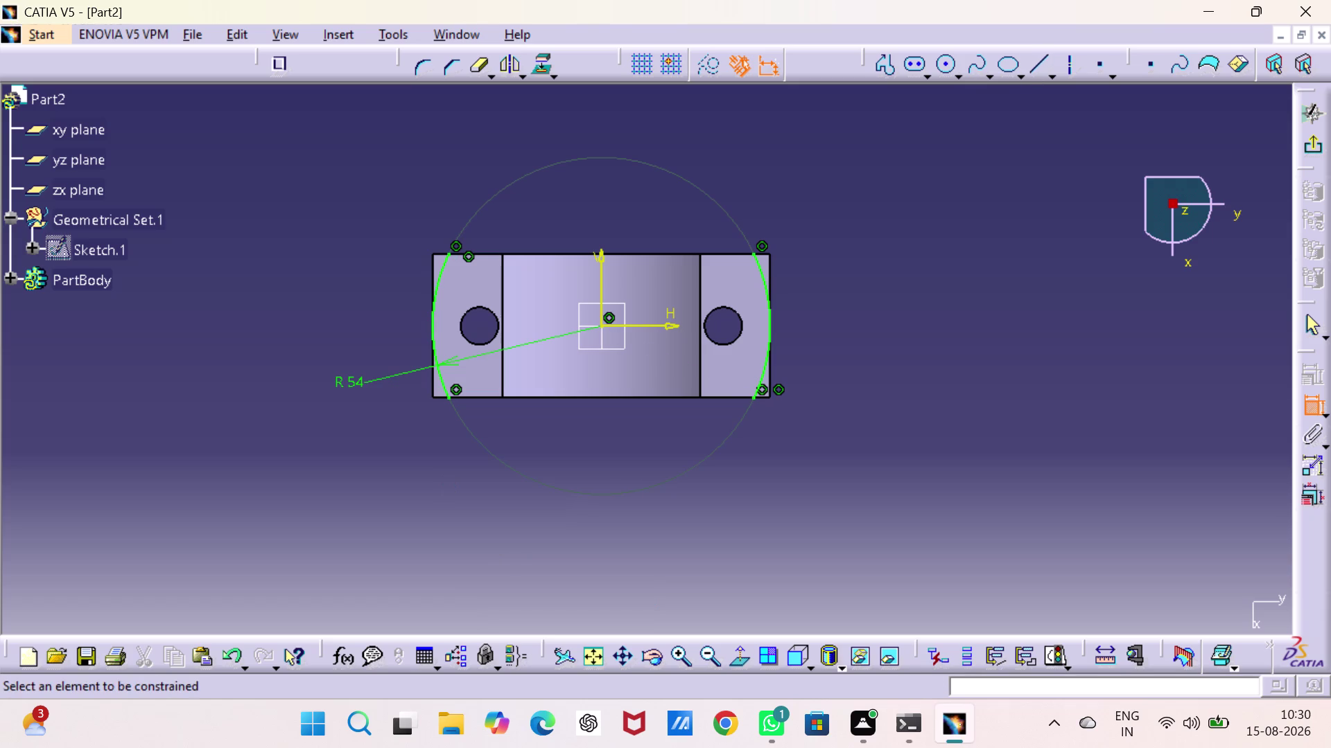
click(1307, 140)
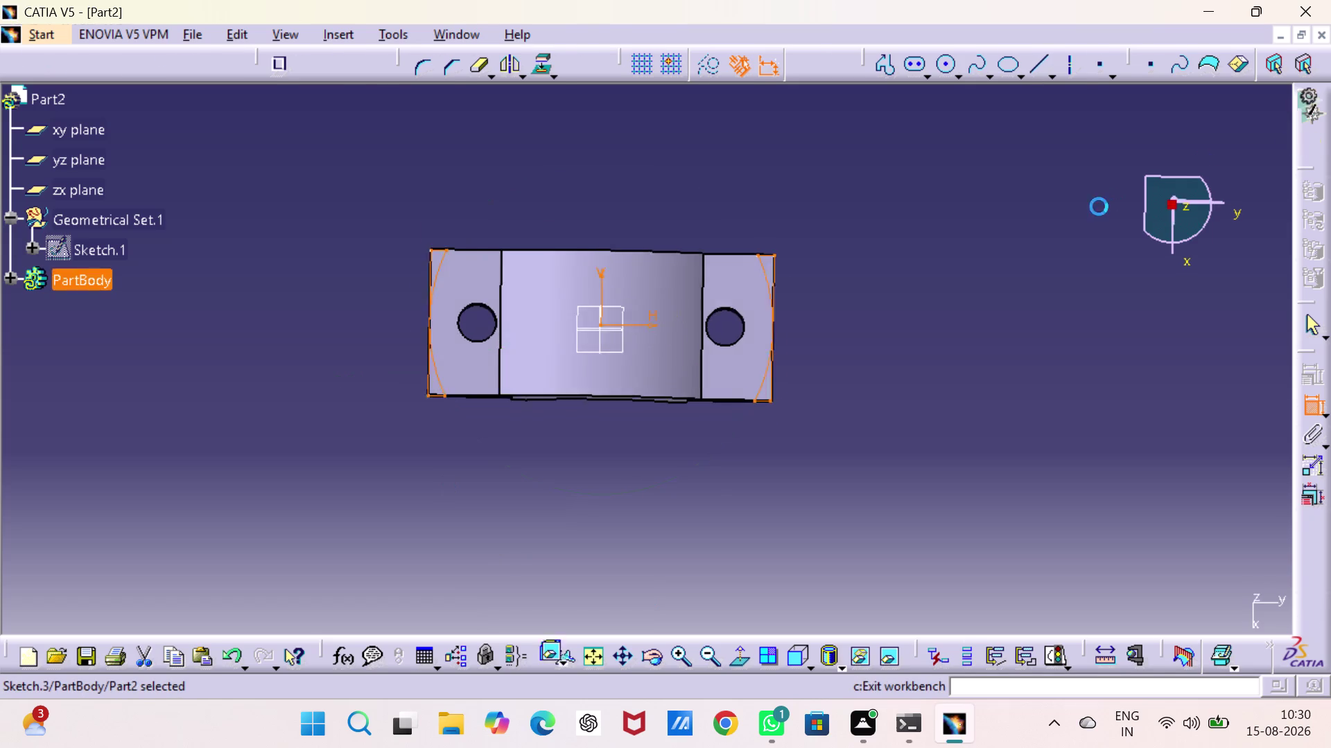
In an angled 3D view, start a 26 mm pocket on Sketch.3, accepting the warning.
click(438, 143)
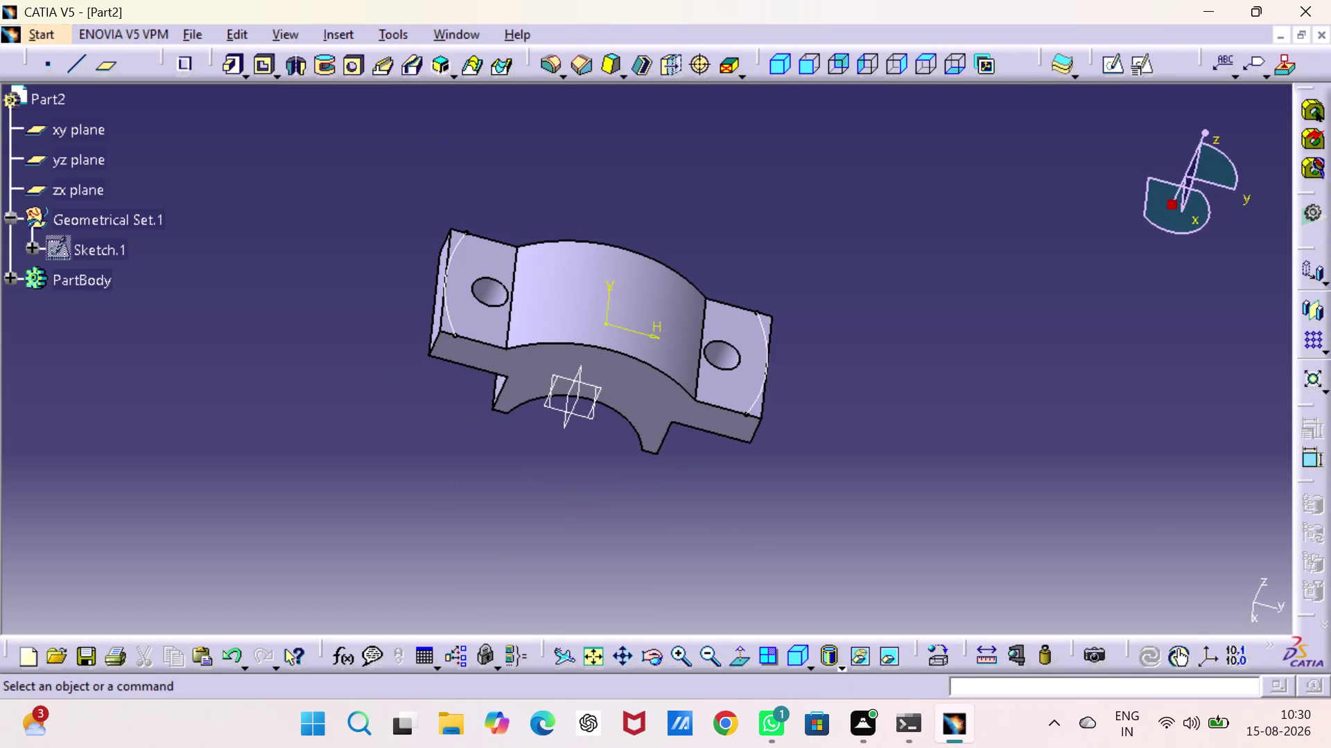
click(263, 64)
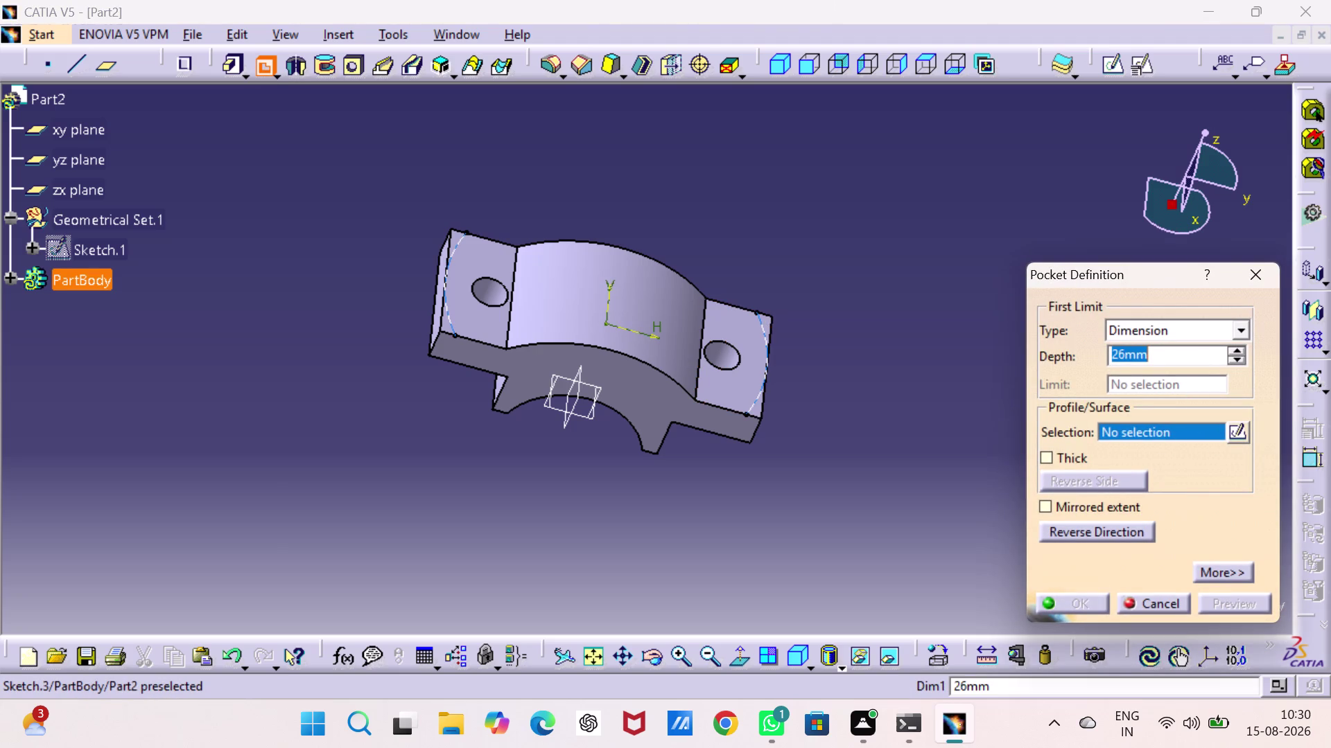
click(765, 381)
click(733, 426)
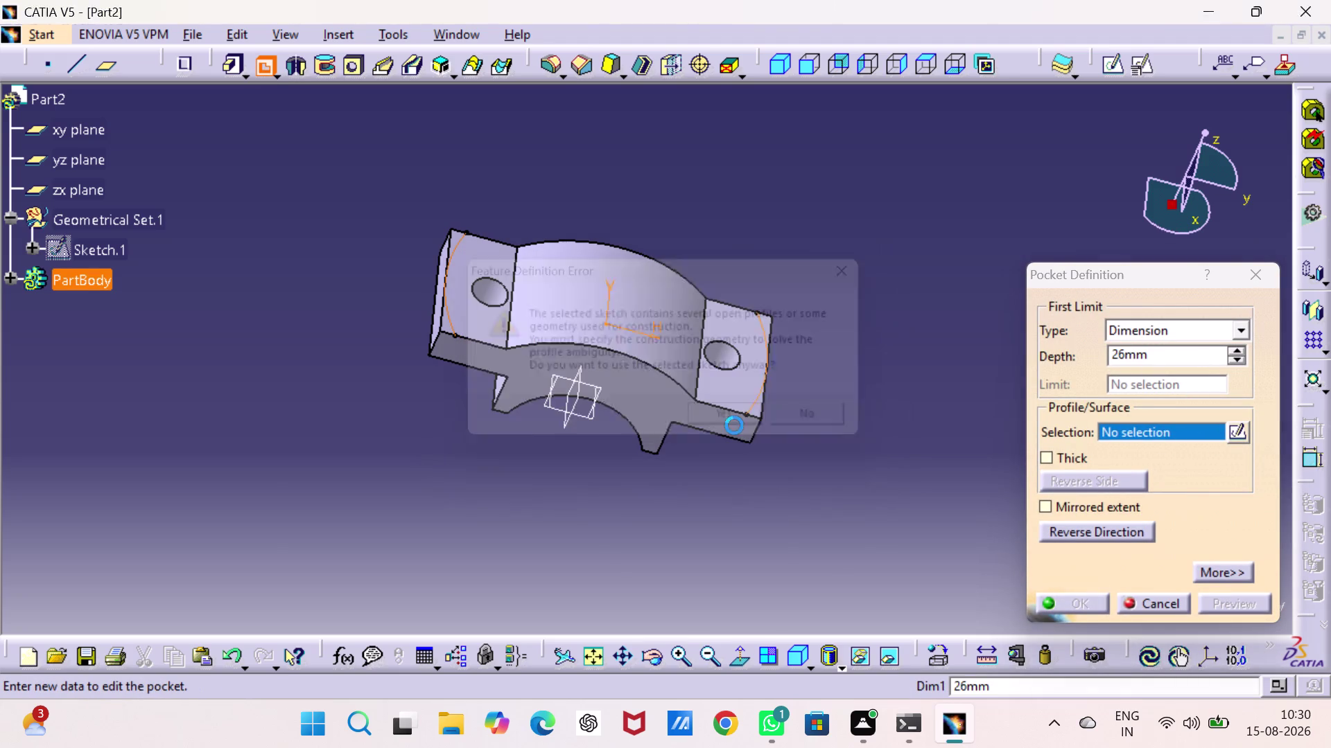
click(1236, 595)
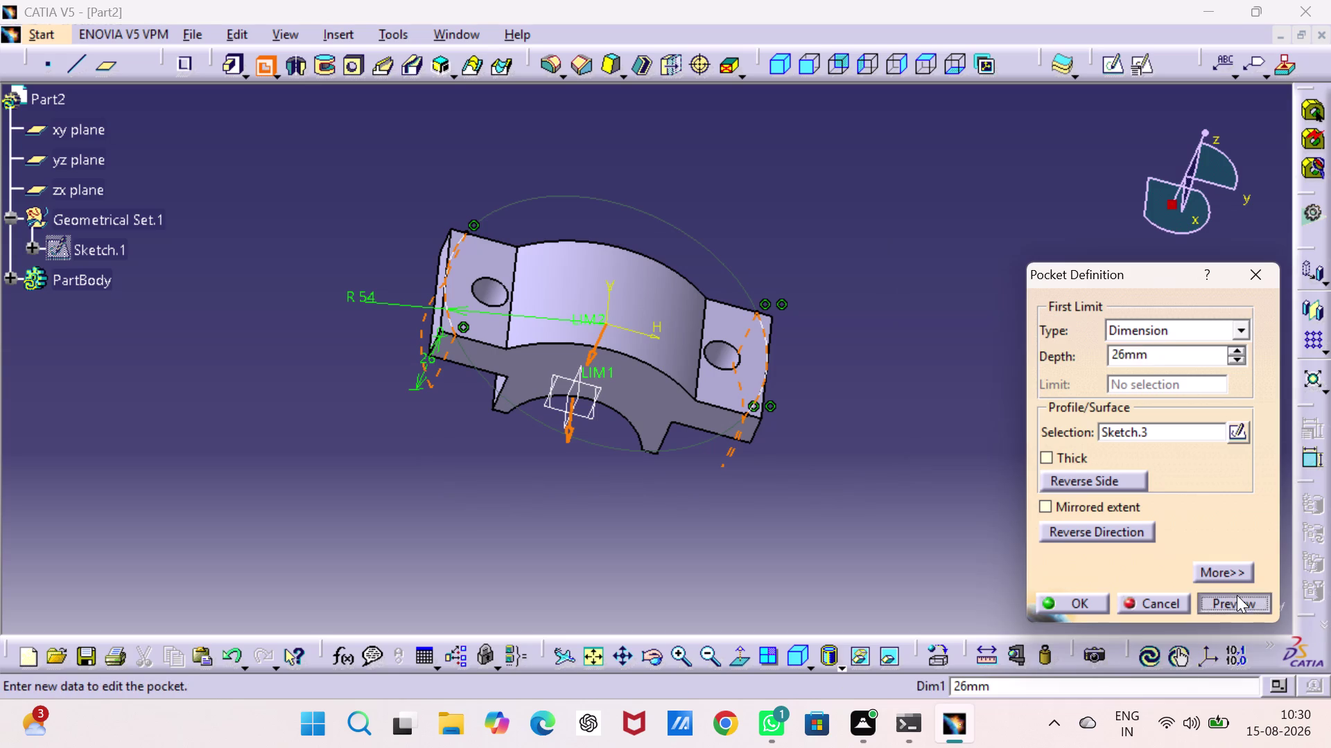
click(844, 427)
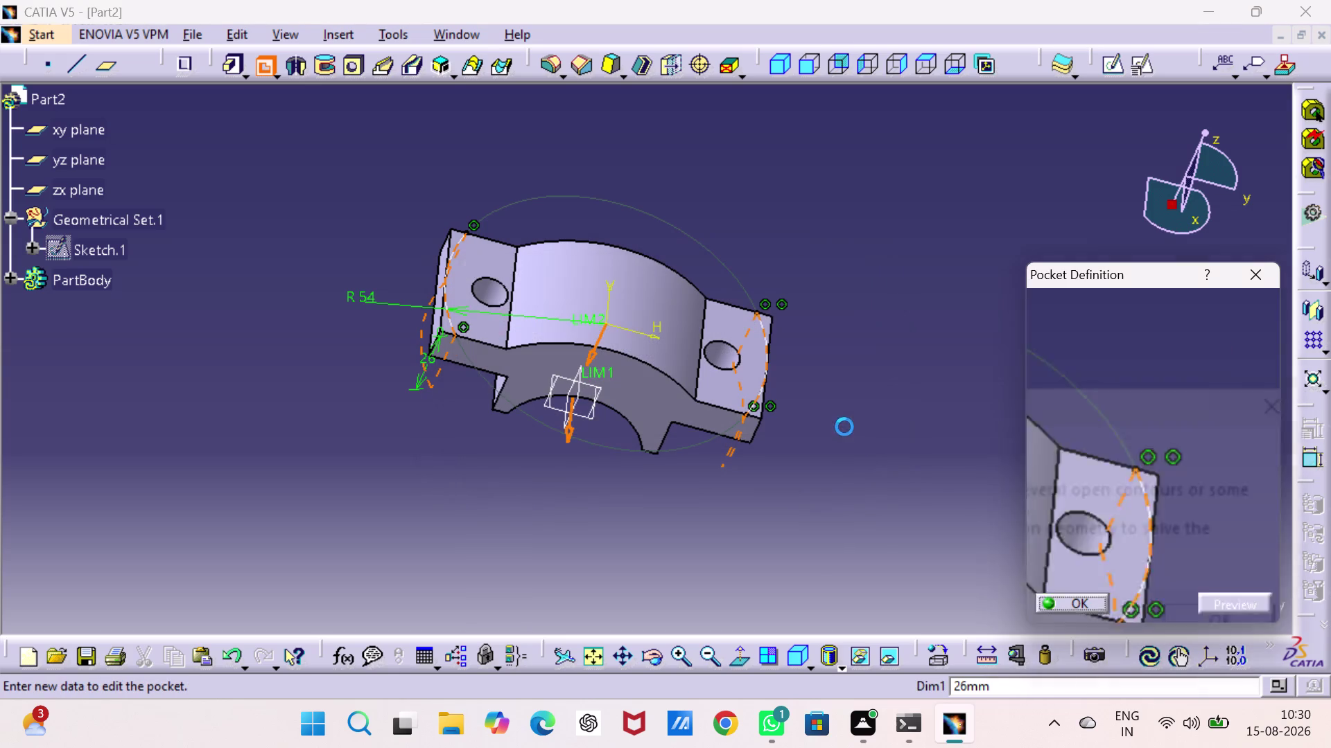
Acknowledge the open-contour error, cancel the pocket, and reopen the arc sketch.
click(1077, 600)
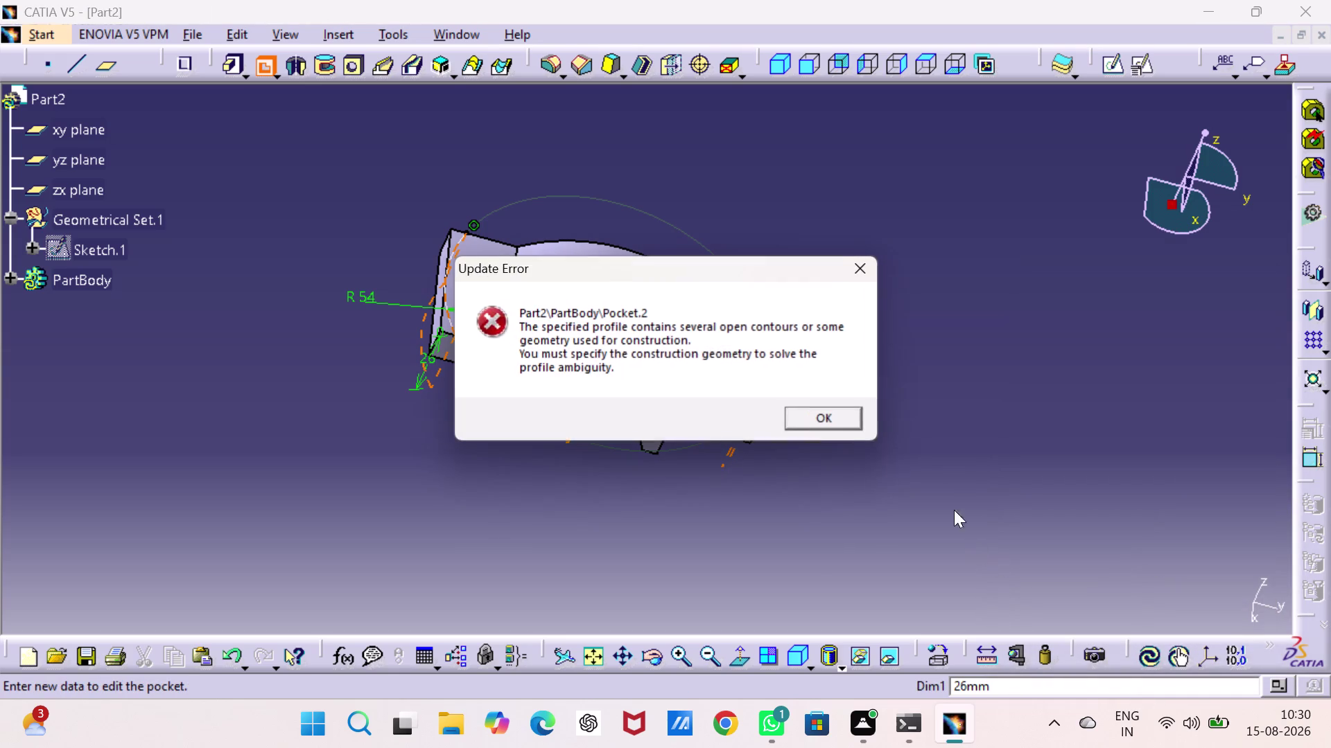
click(838, 420)
click(908, 264)
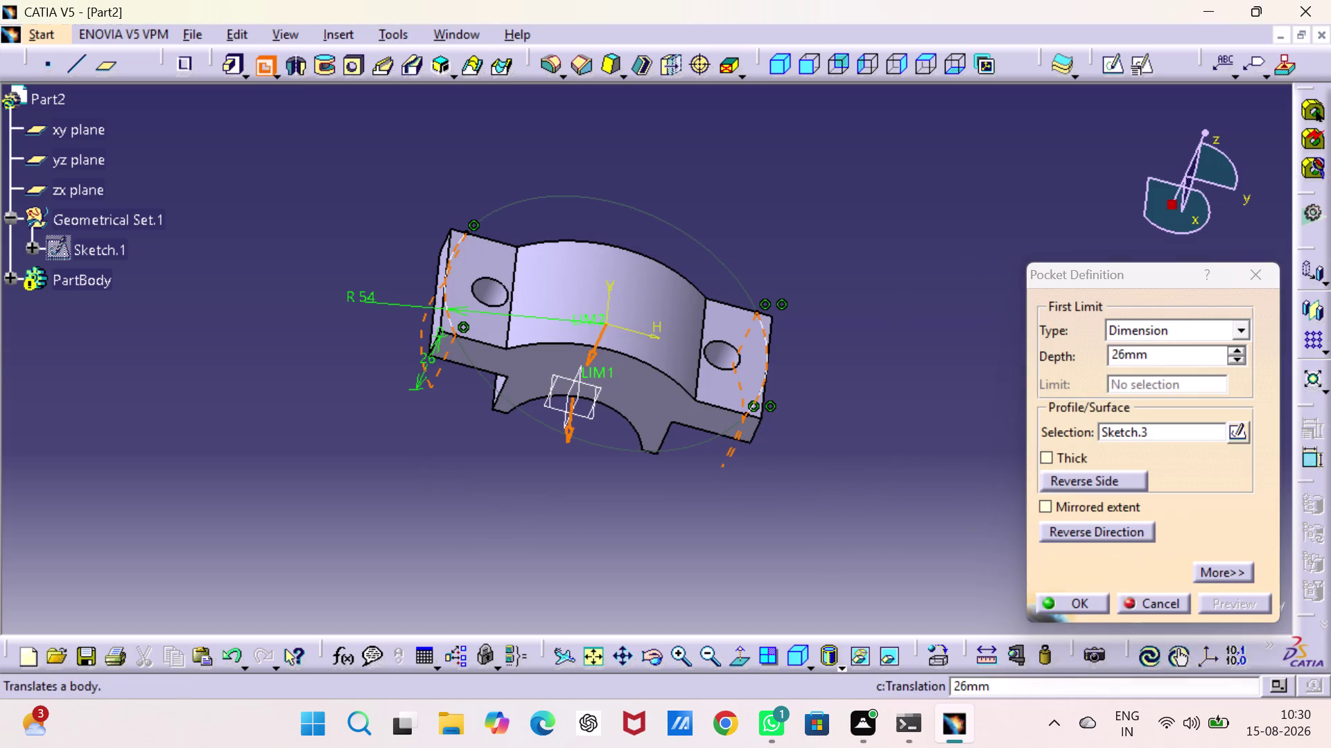
click(1251, 276)
click(1089, 293)
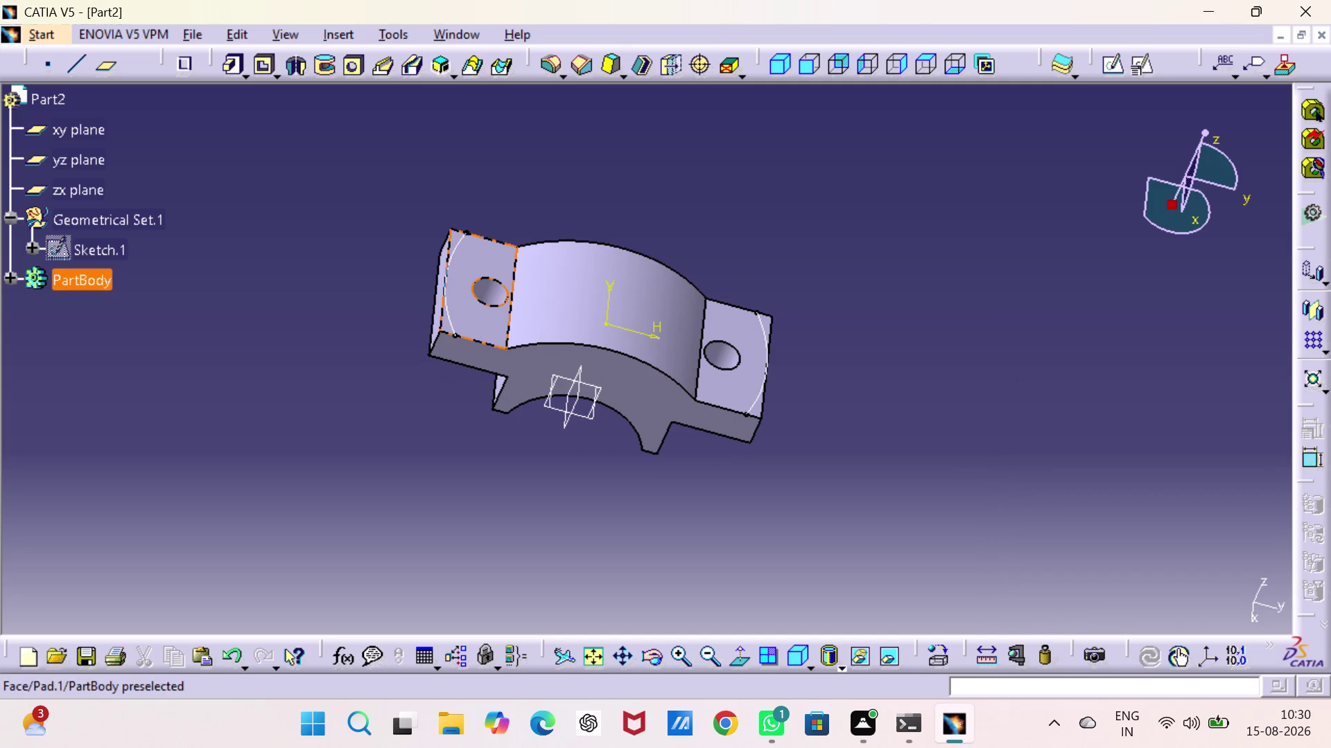
double_click(465, 236)
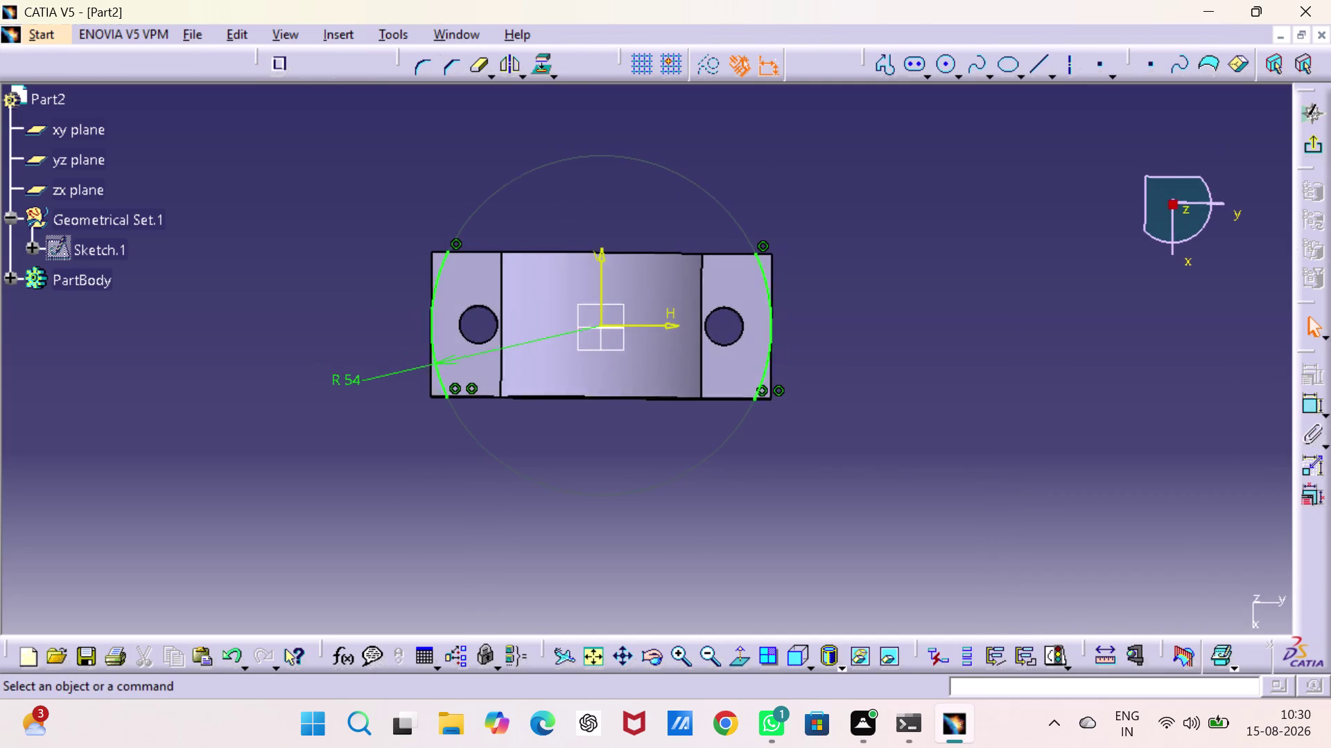
Draw a short line from the left arc's upper end to the top-left corner.
click(877, 160)
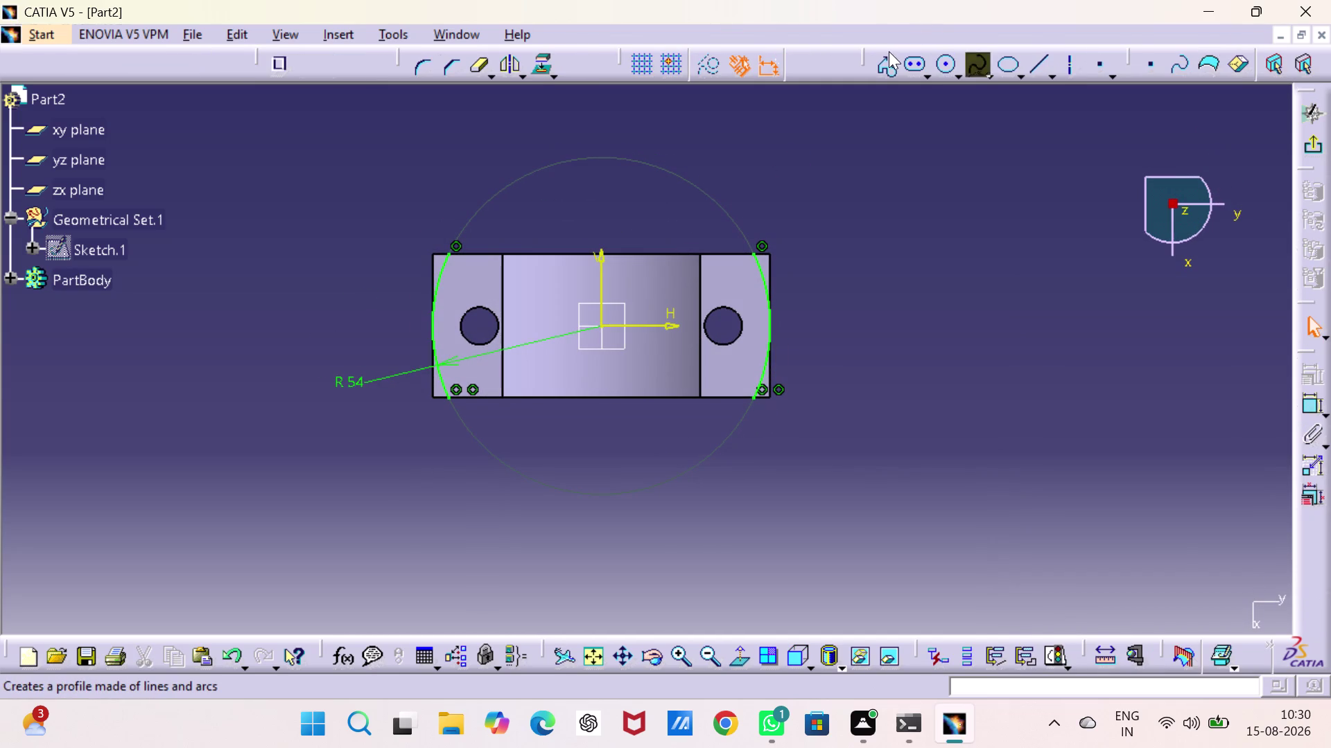
click(886, 75)
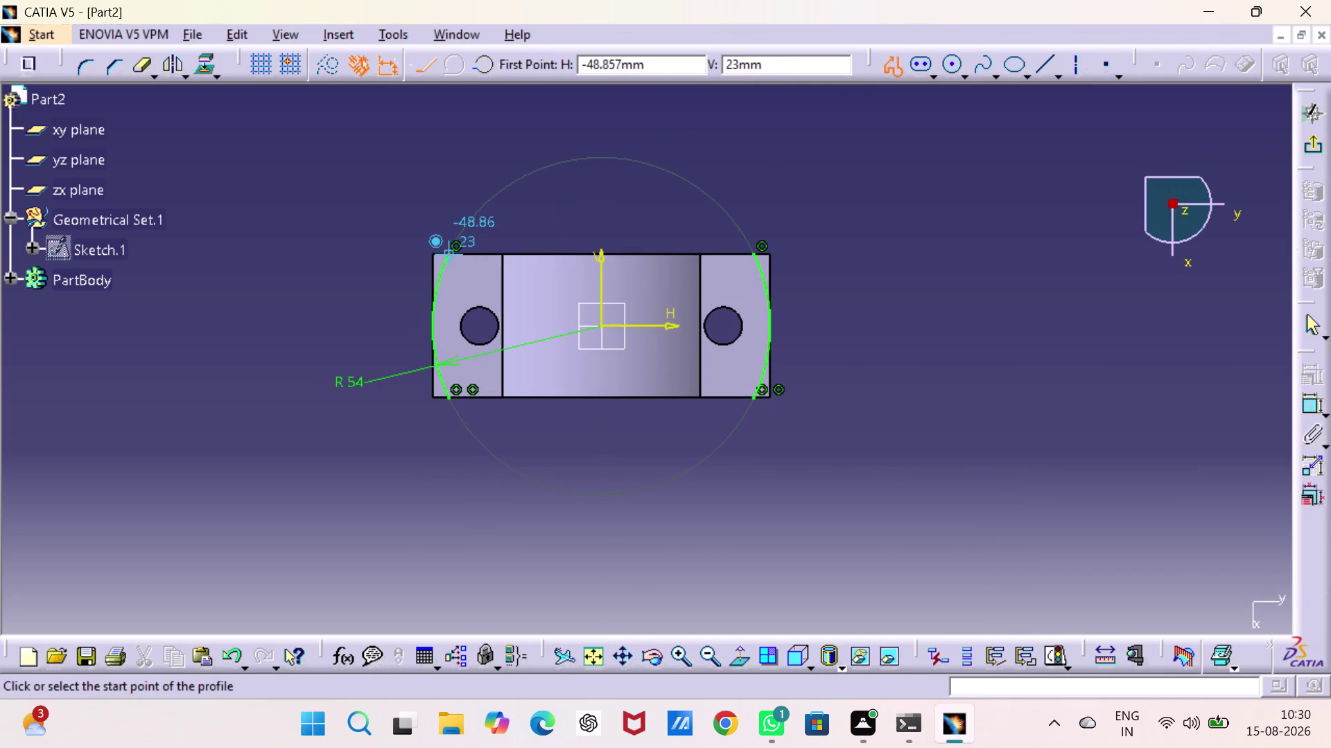
click(452, 251)
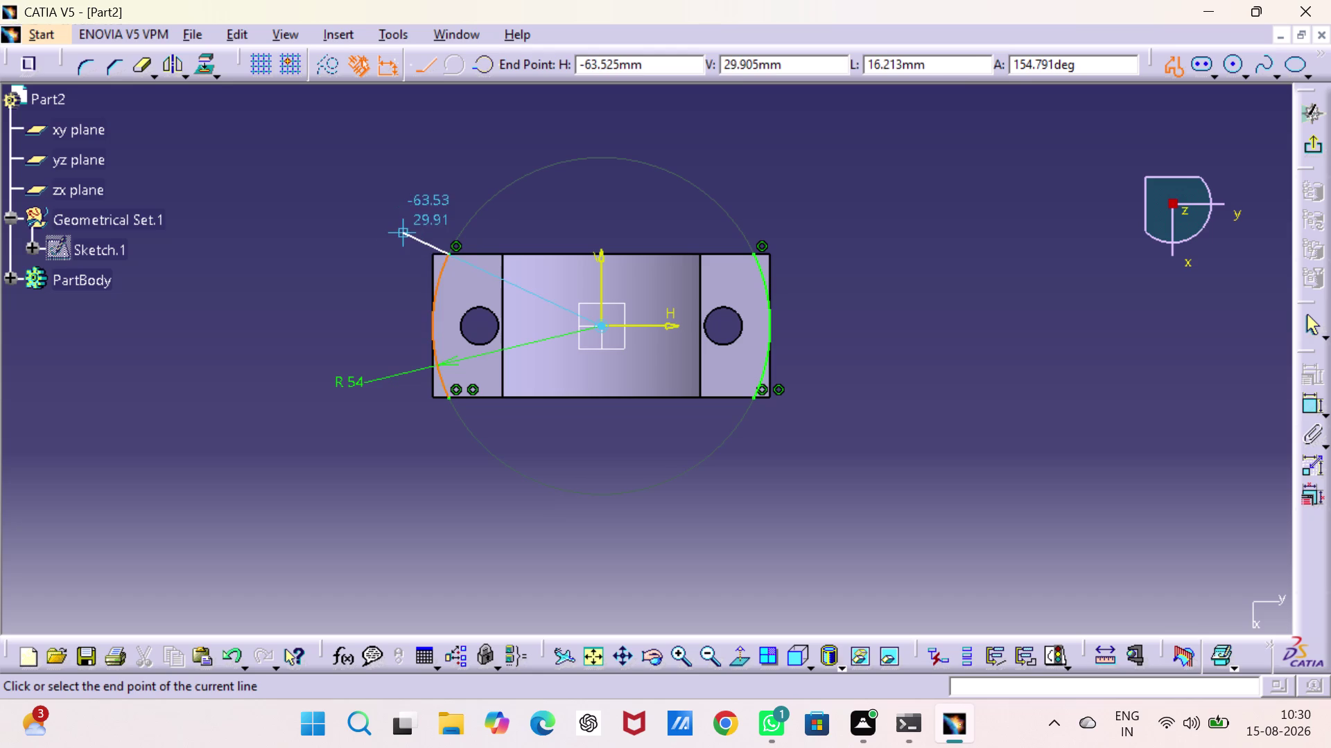
click(433, 255)
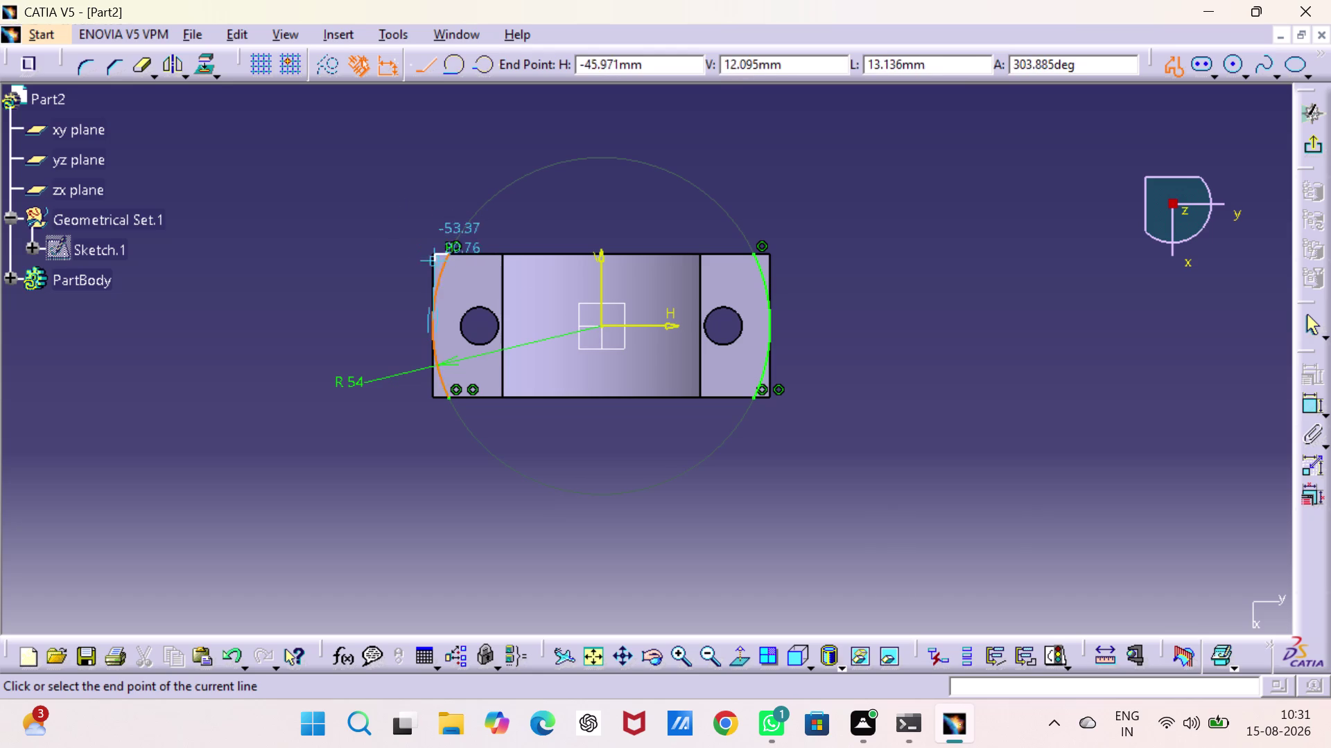
key(Escape)
key(Escape)
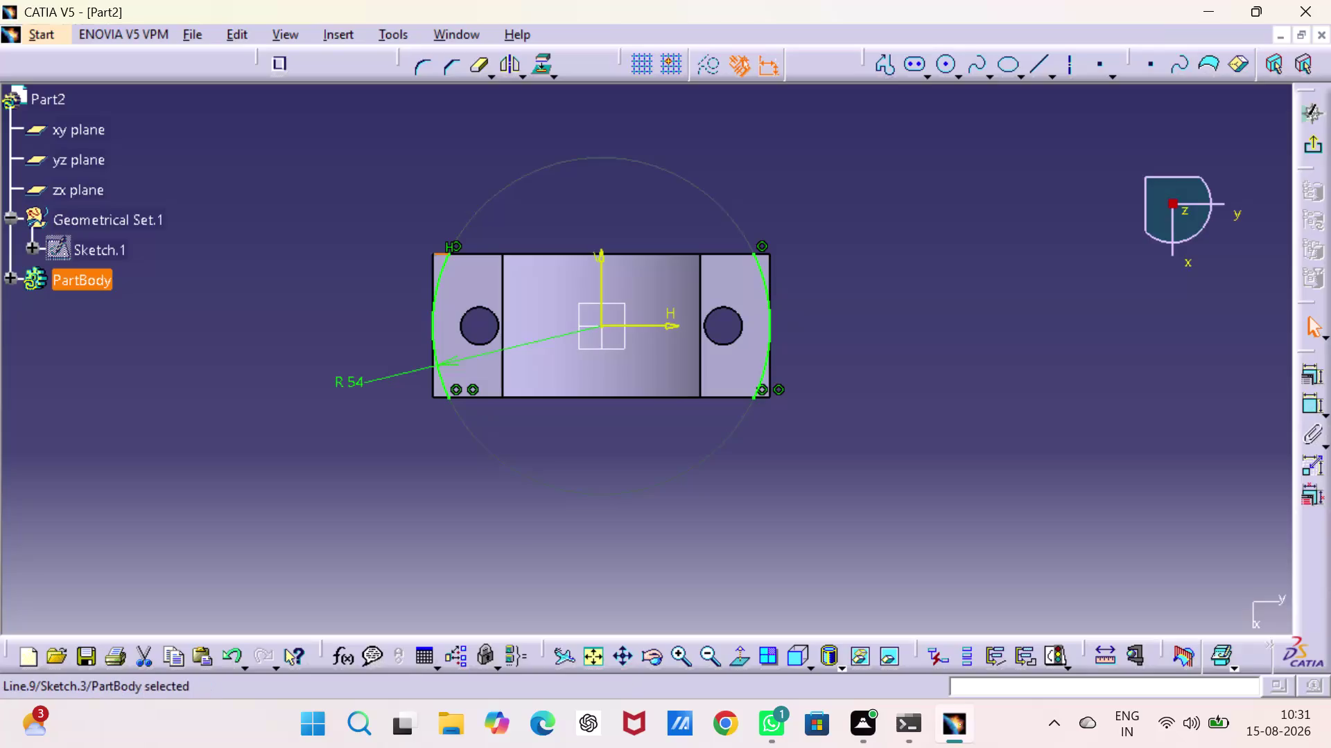
Add short lines at the bottom-right corner and from the right arc to the top-right corner.
click(1036, 73)
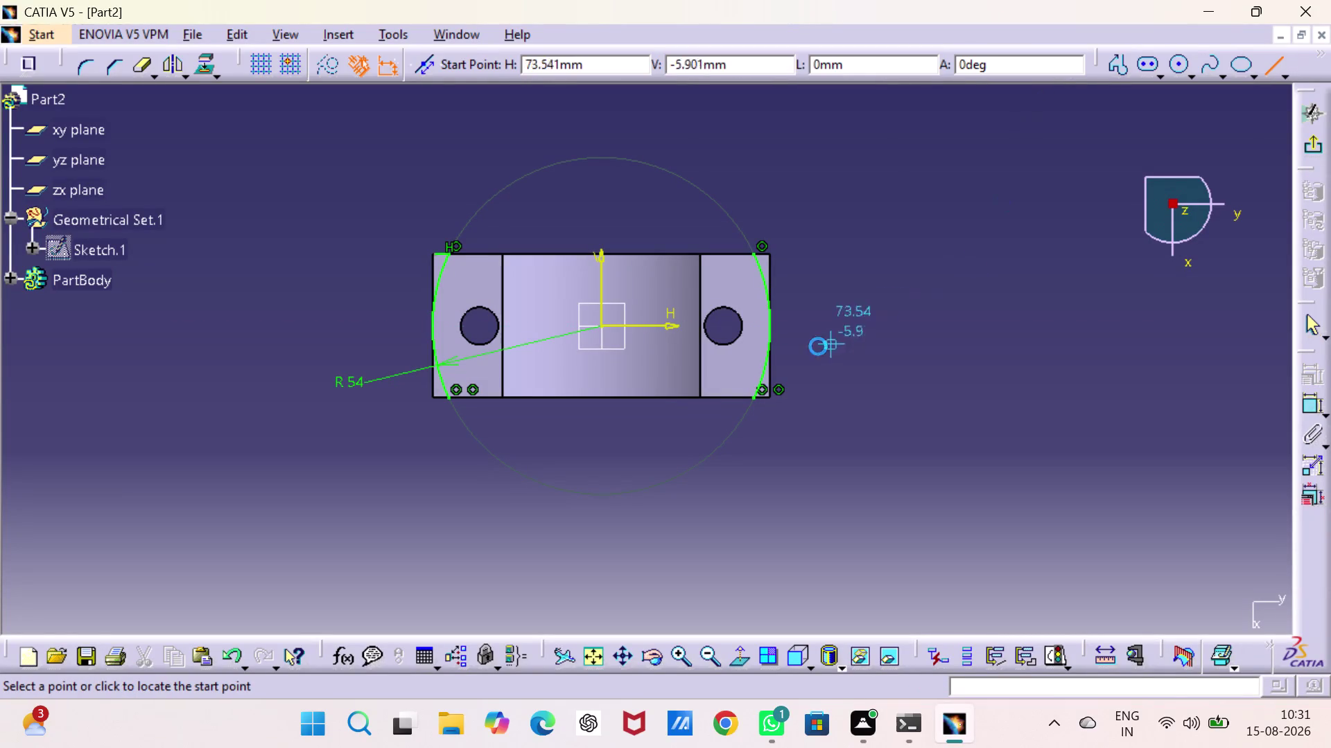
click(752, 397)
click(770, 402)
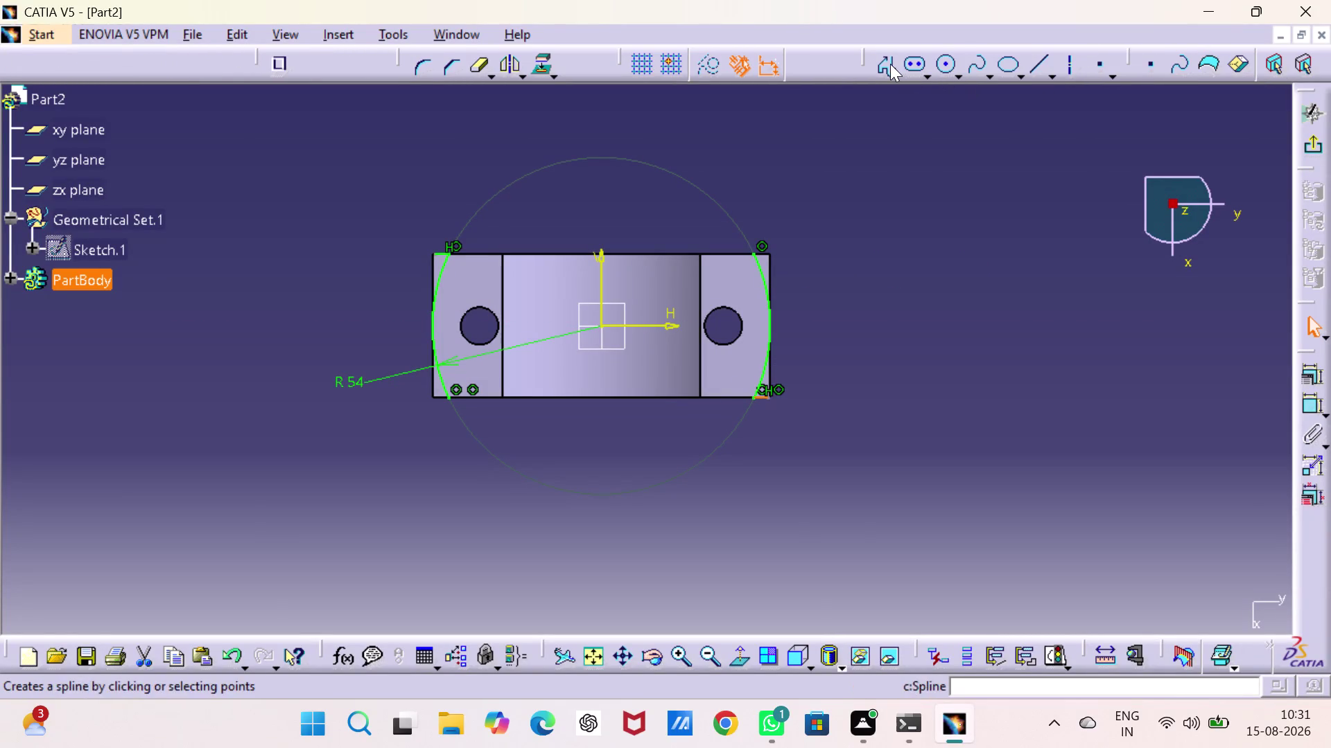
click(890, 64)
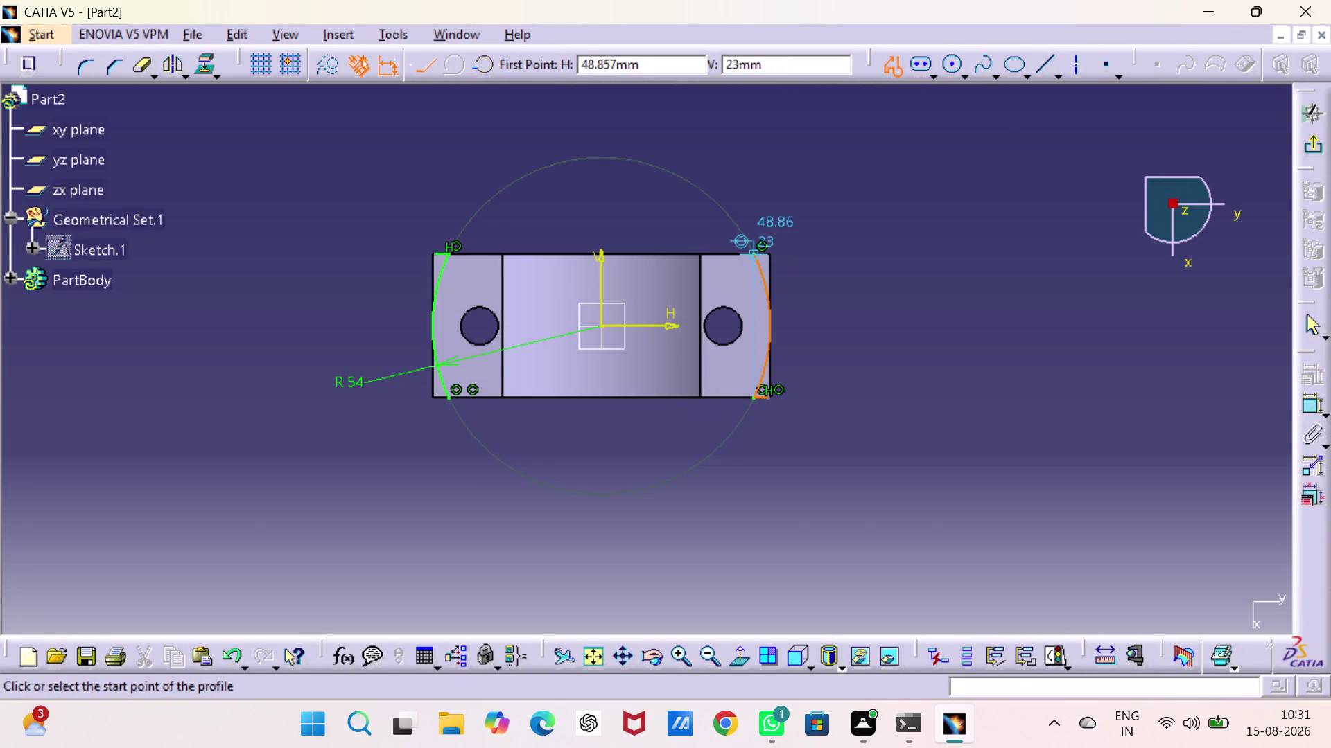
click(752, 256)
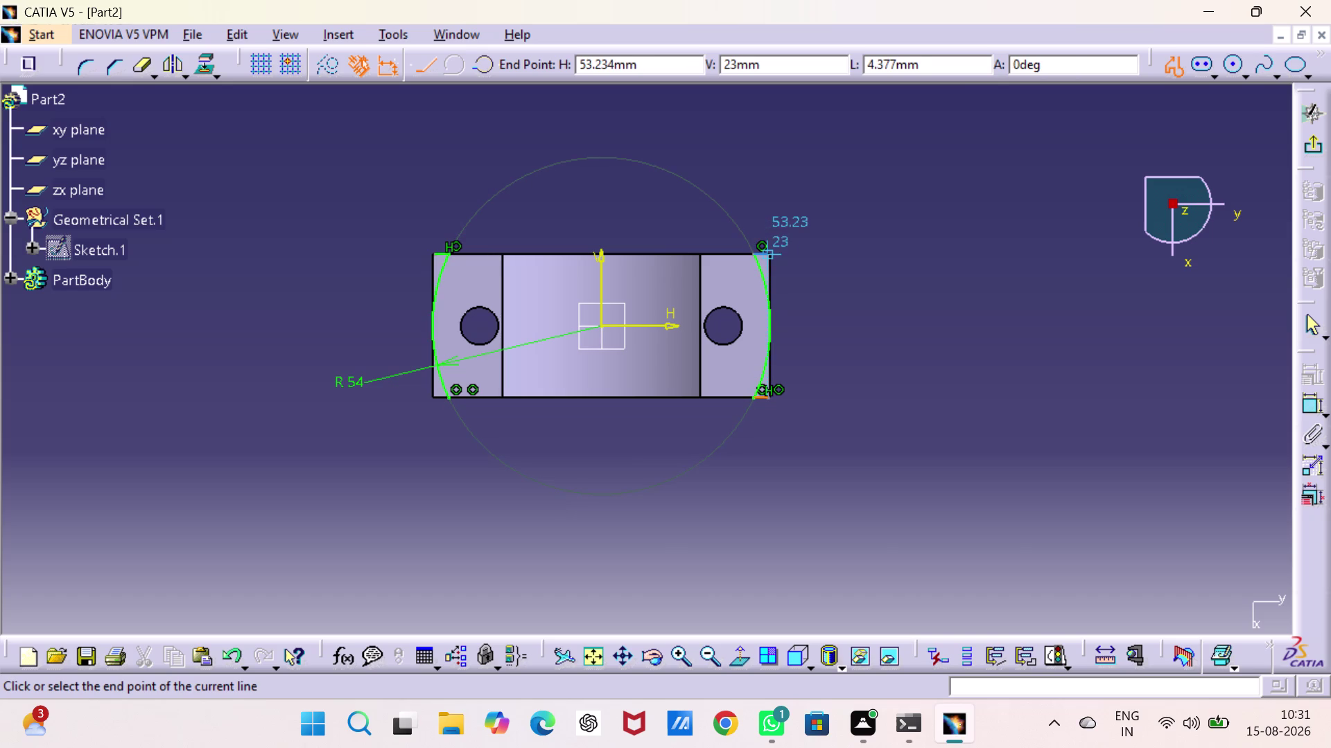
click(770, 255)
key(Escape)
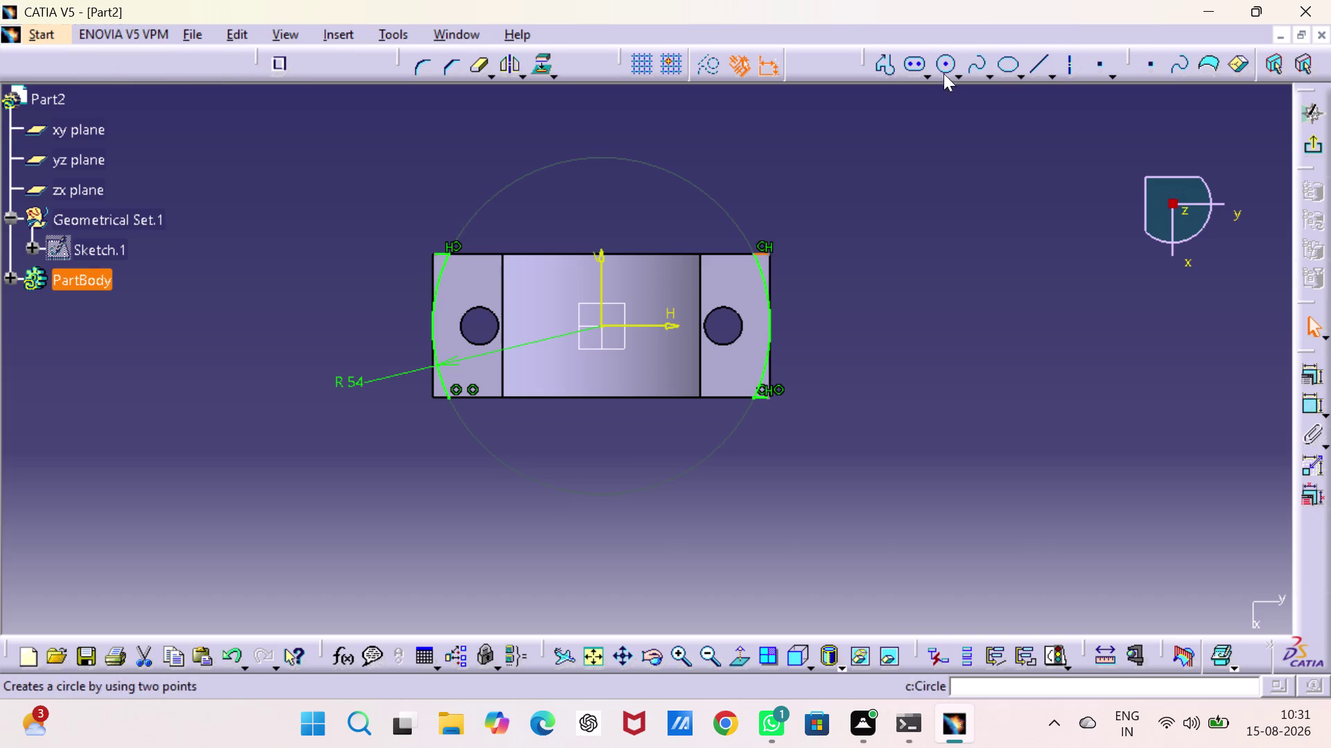
Draw the short bottom-left lines joining the left arc's lower end to the outline.
click(884, 63)
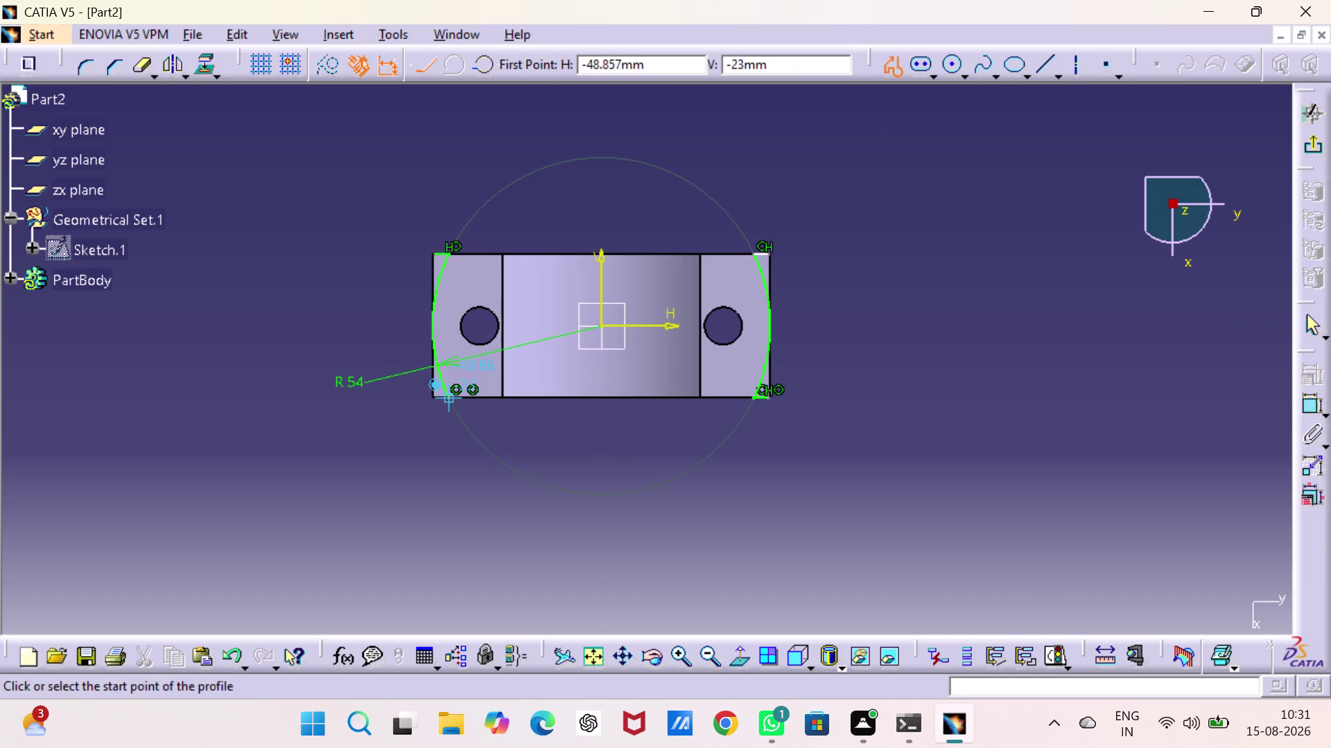
click(456, 396)
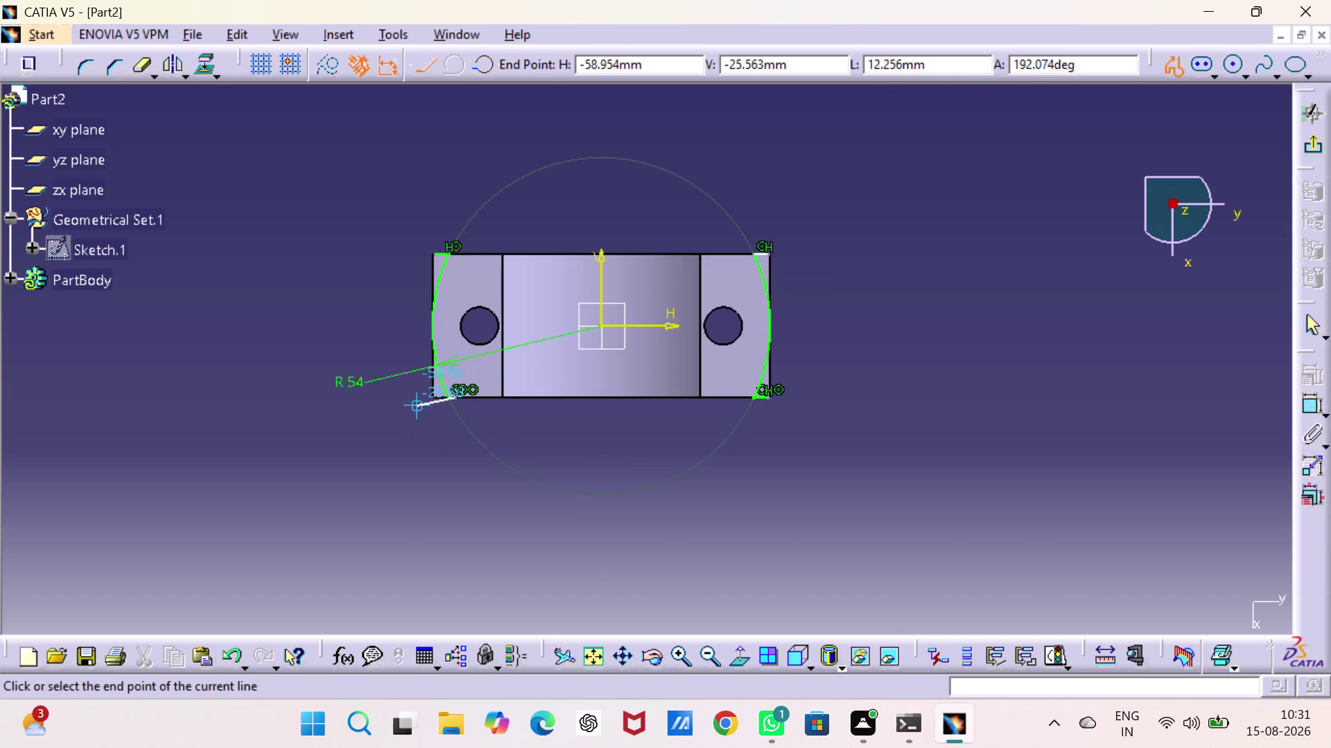
key(Escape)
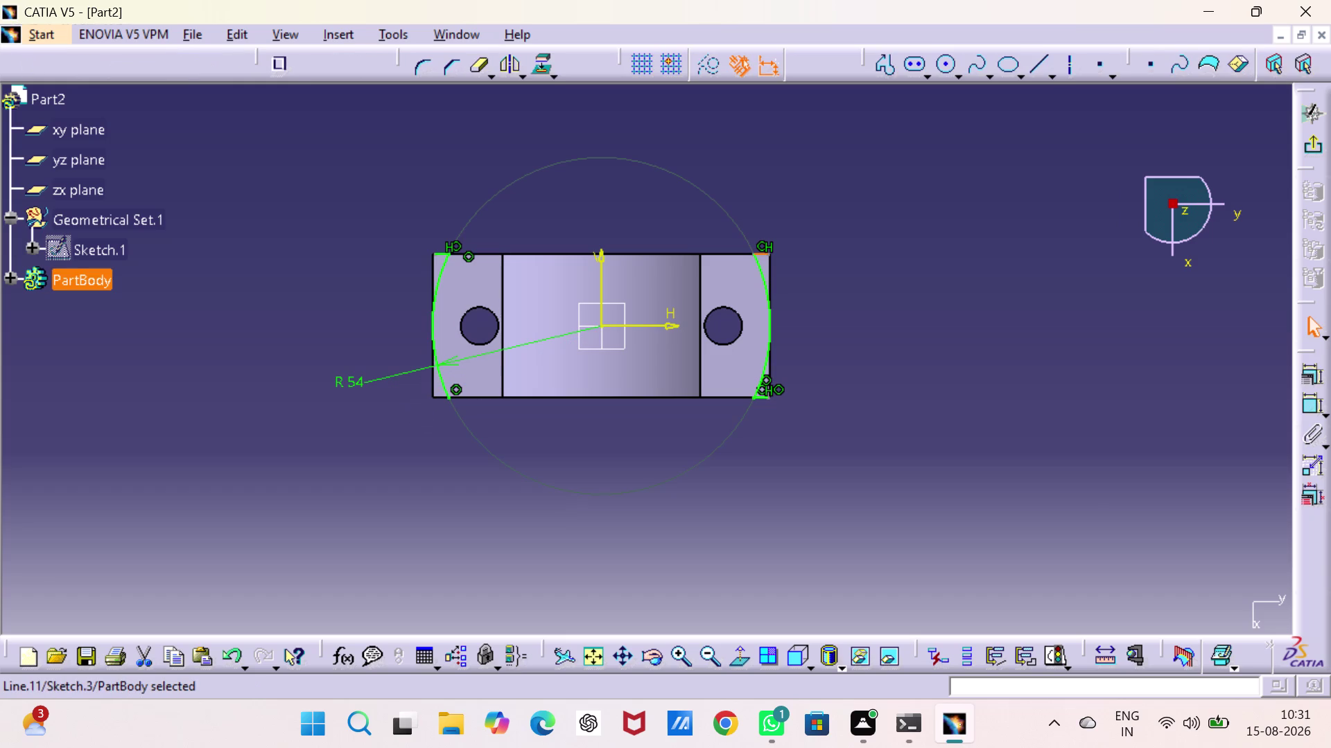
click(877, 63)
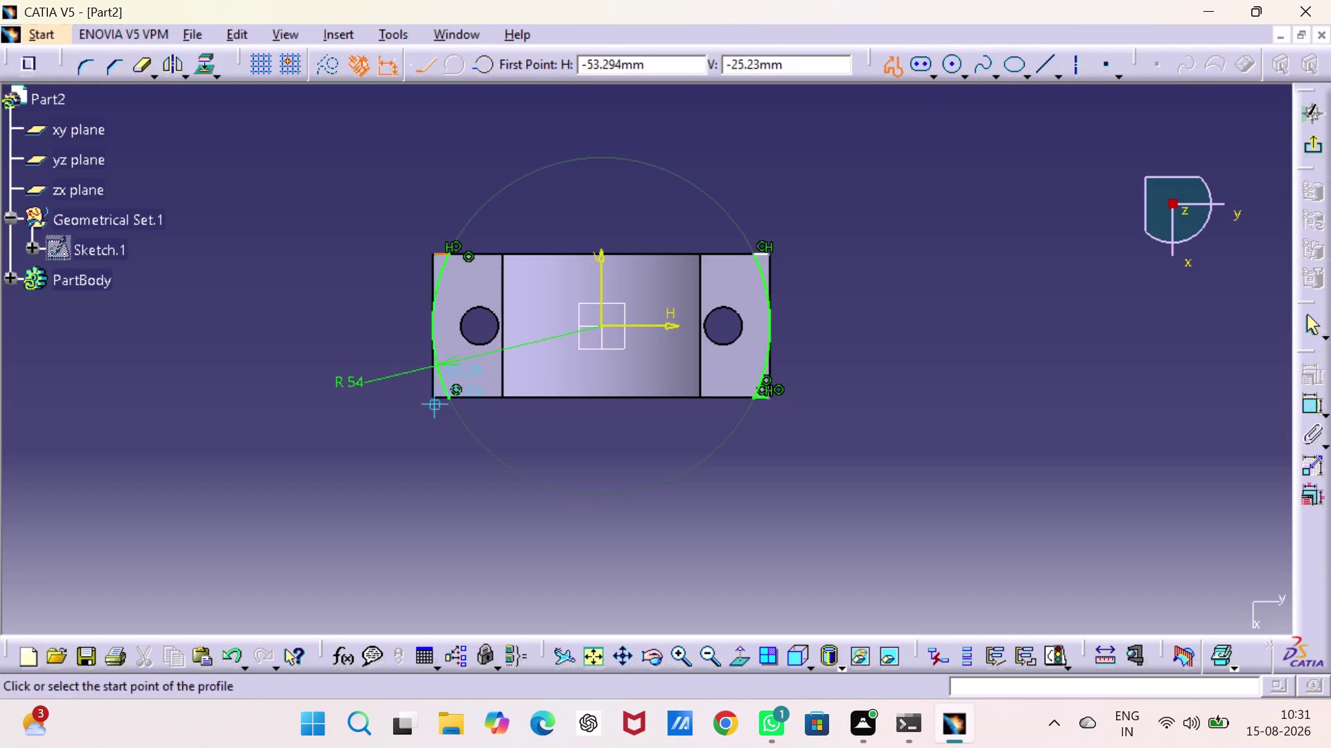
click(450, 397)
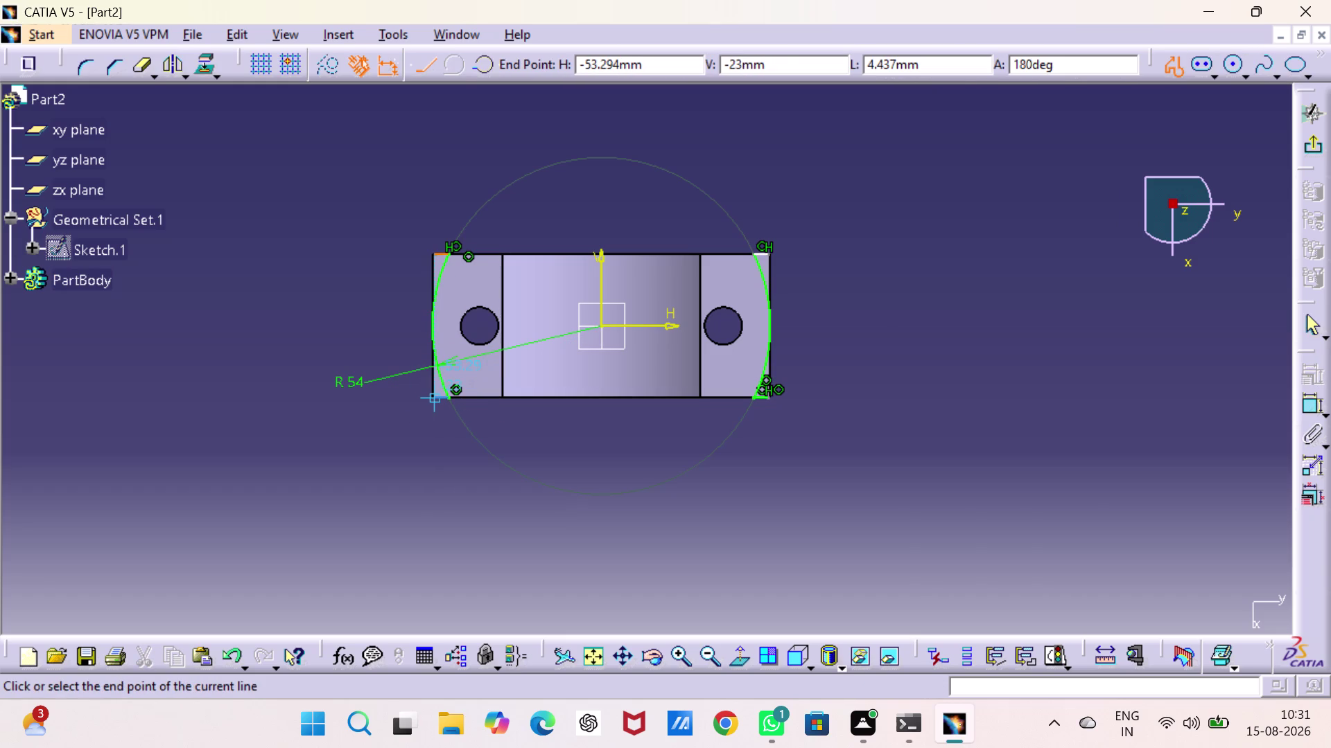
click(429, 399)
key(Escape)
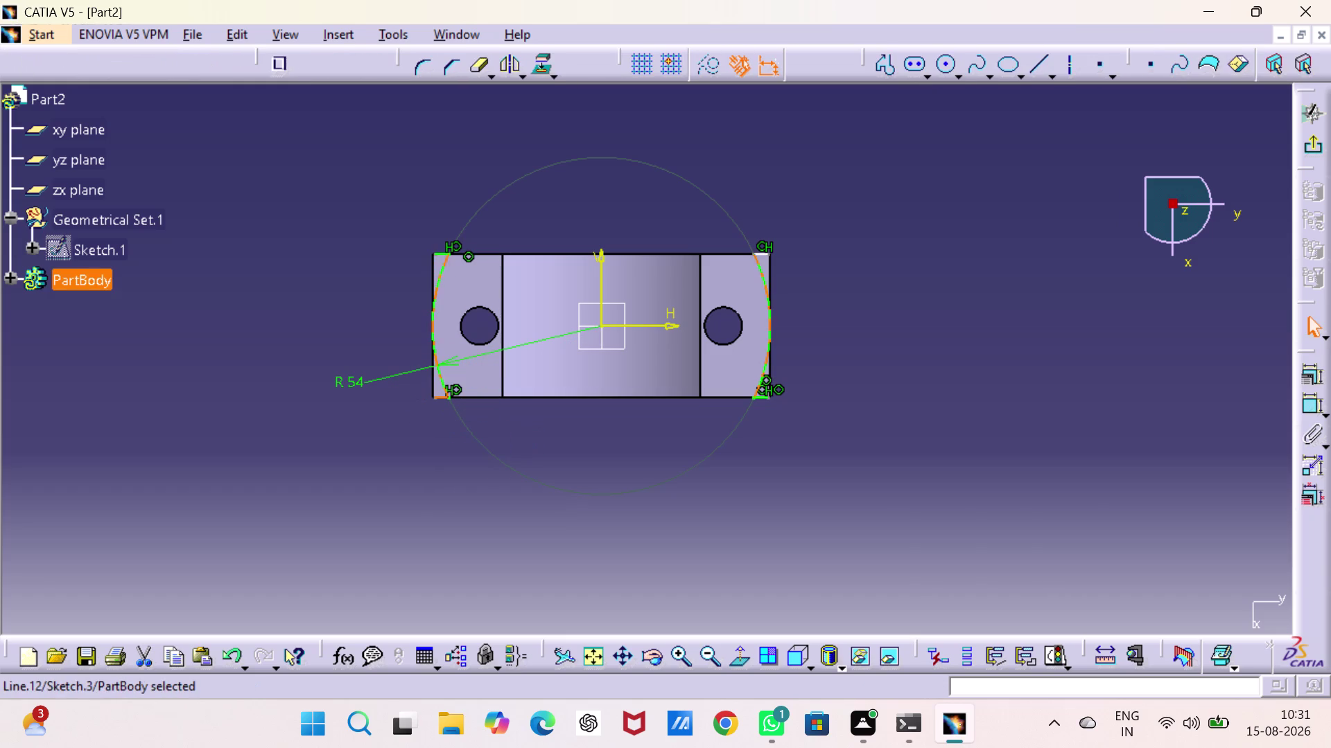
click(672, 491)
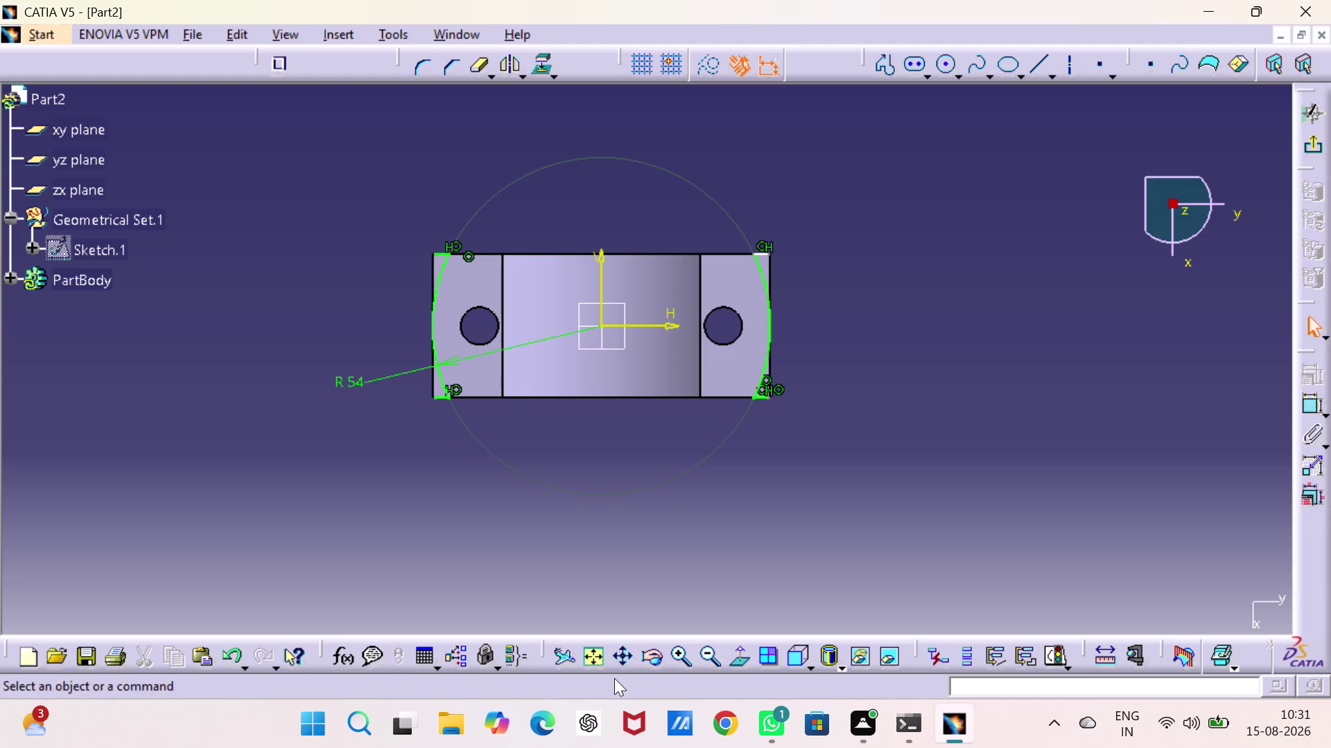
triple_click(679, 648)
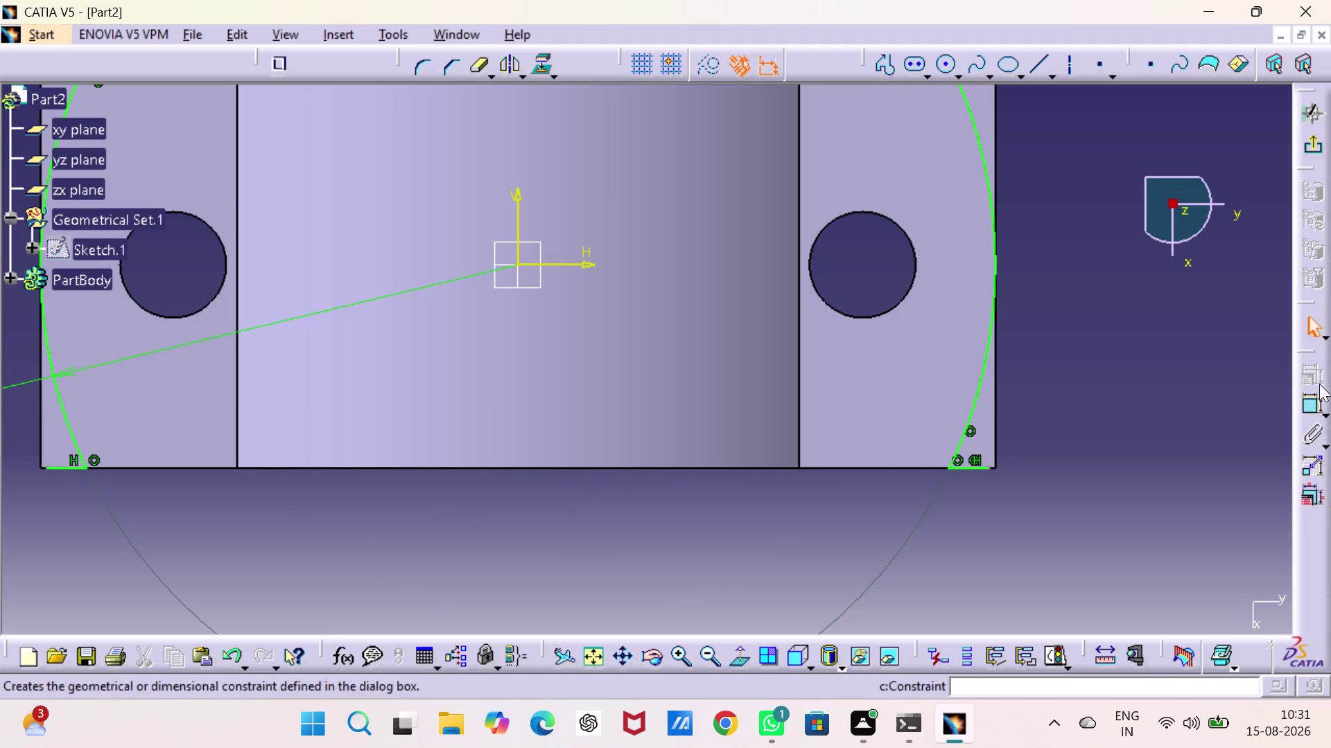
Make the lower-right and upper-right line ends coincide with the bracket's right lug corners.
double_click(1313, 399)
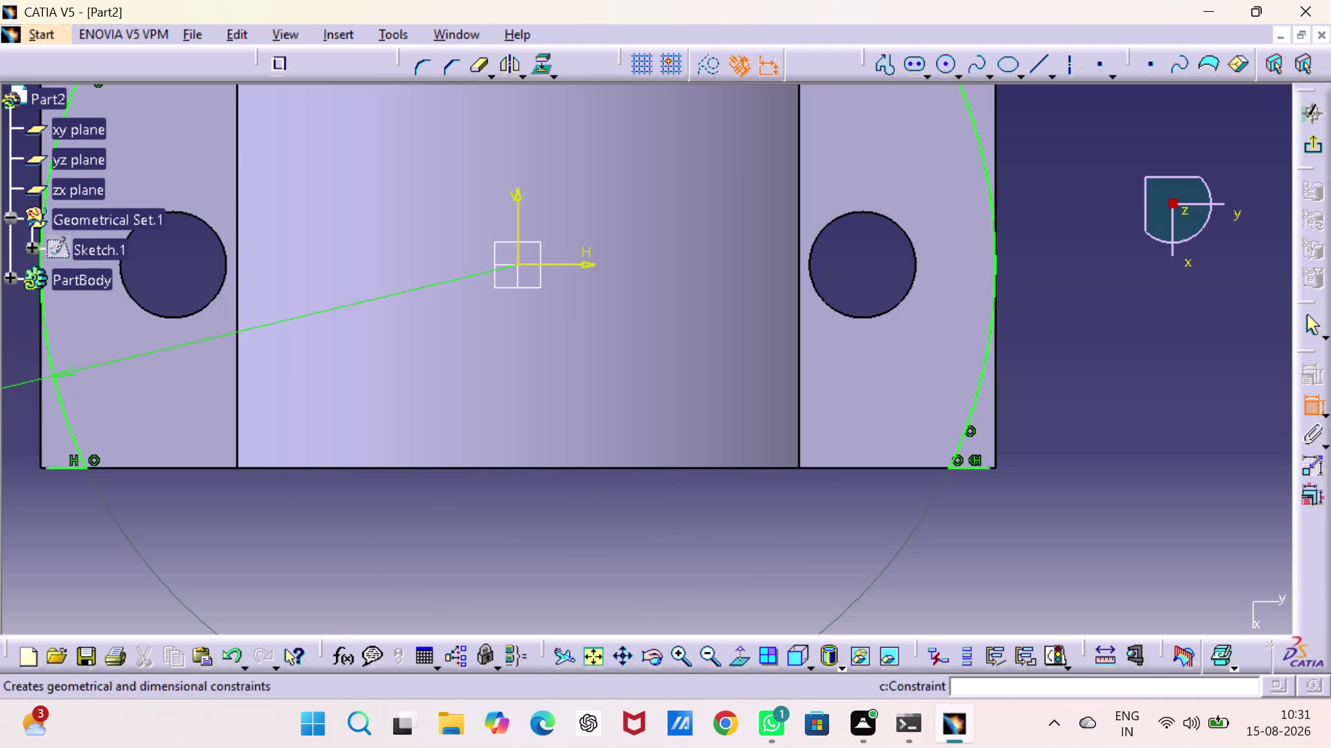
click(991, 467)
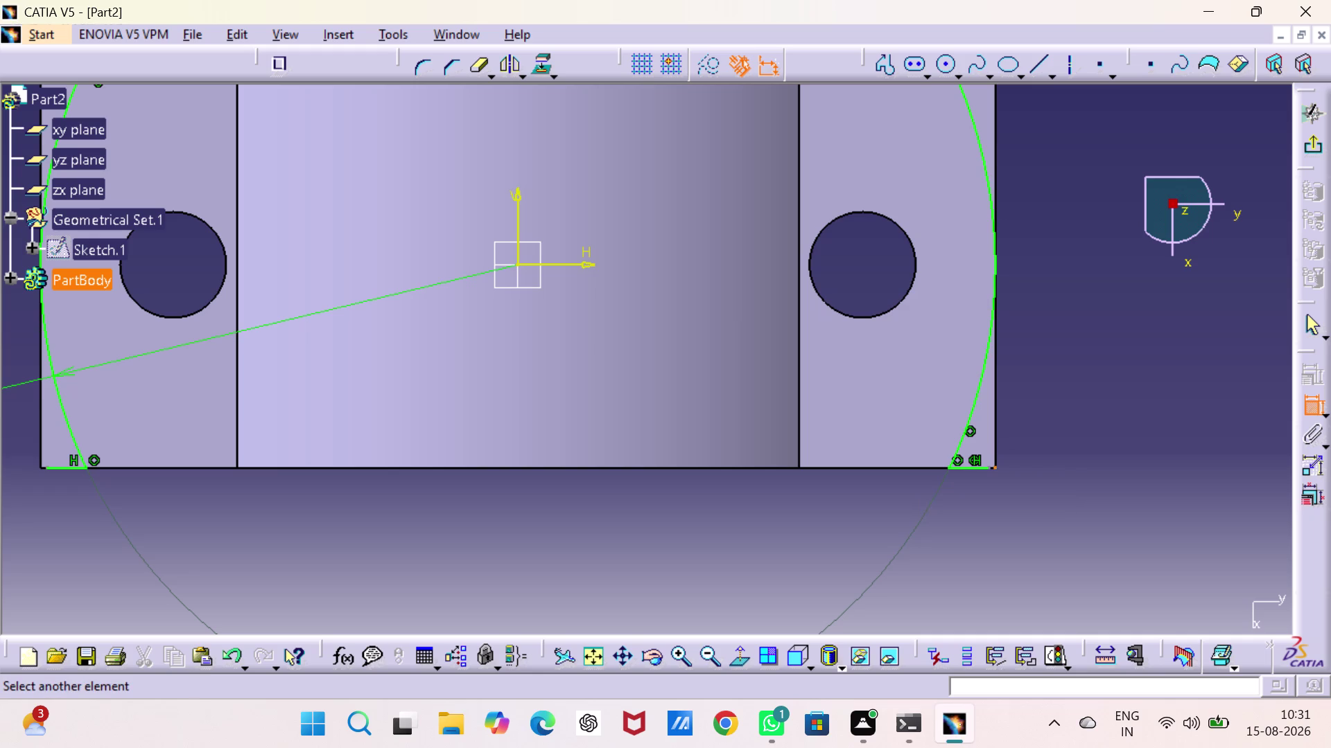
click(987, 466)
right_click(1012, 485)
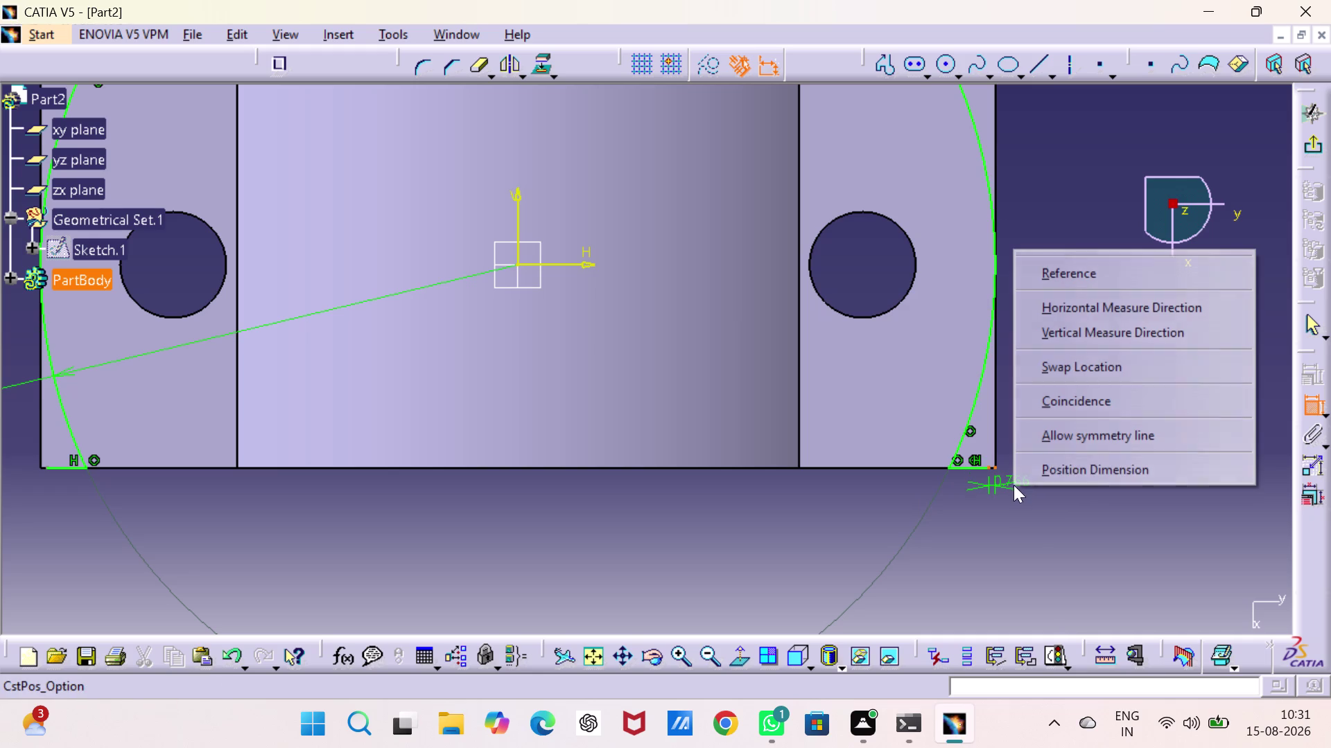
click(1076, 401)
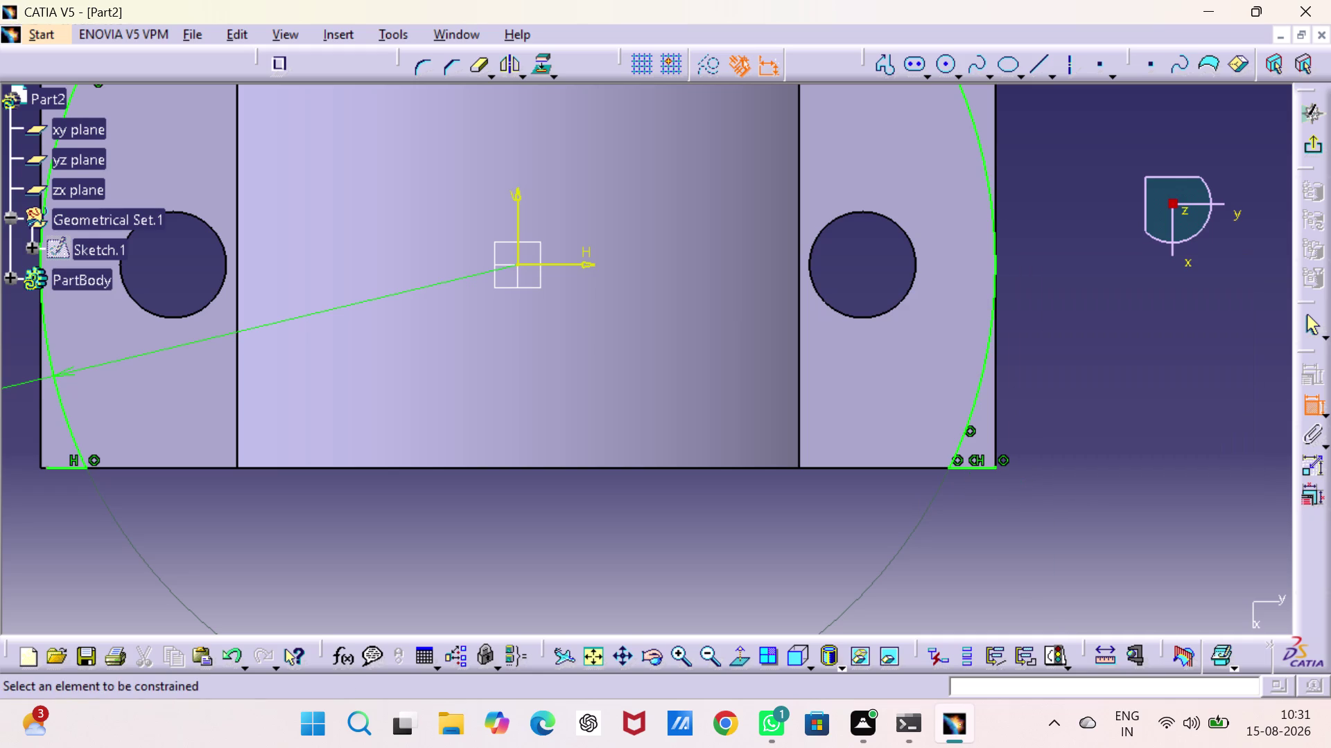
scroll(down, 3)
middle_drag(1053, 375, 1063, 582)
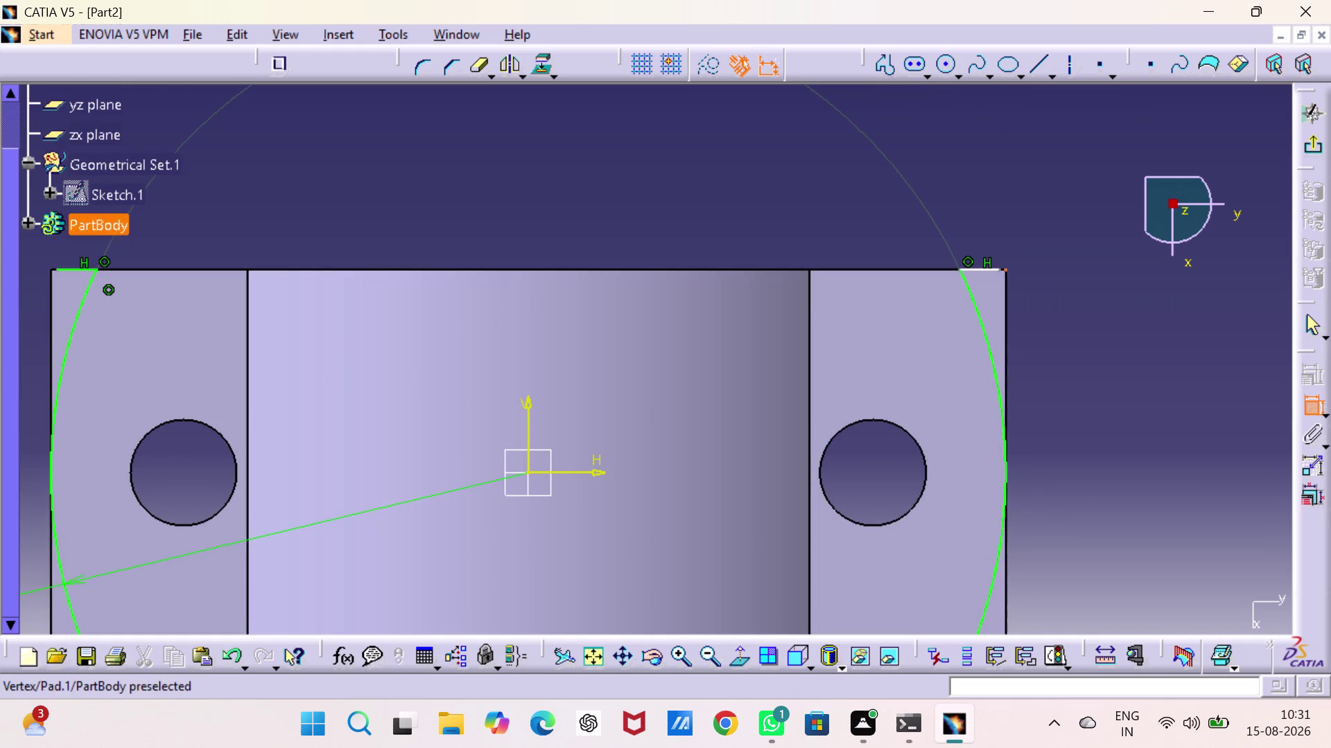
click(1002, 269)
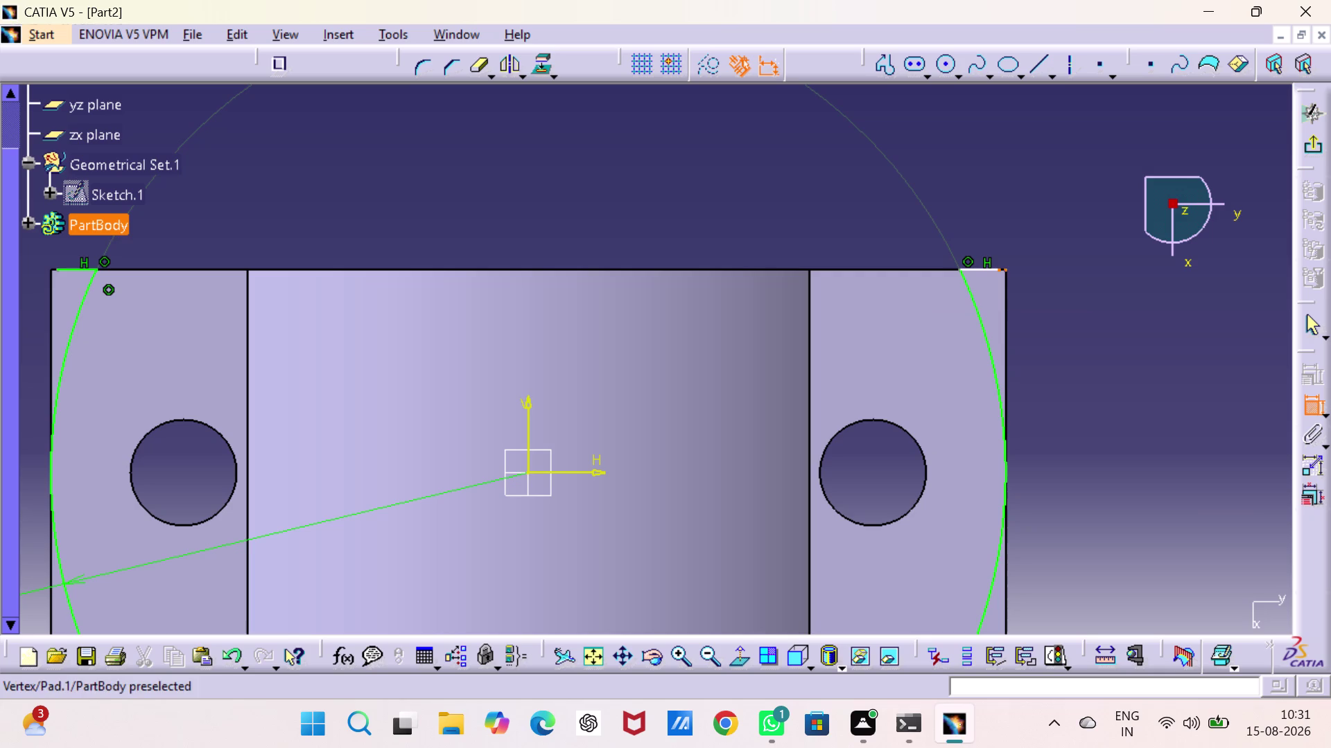
click(1009, 271)
right_click(1007, 271)
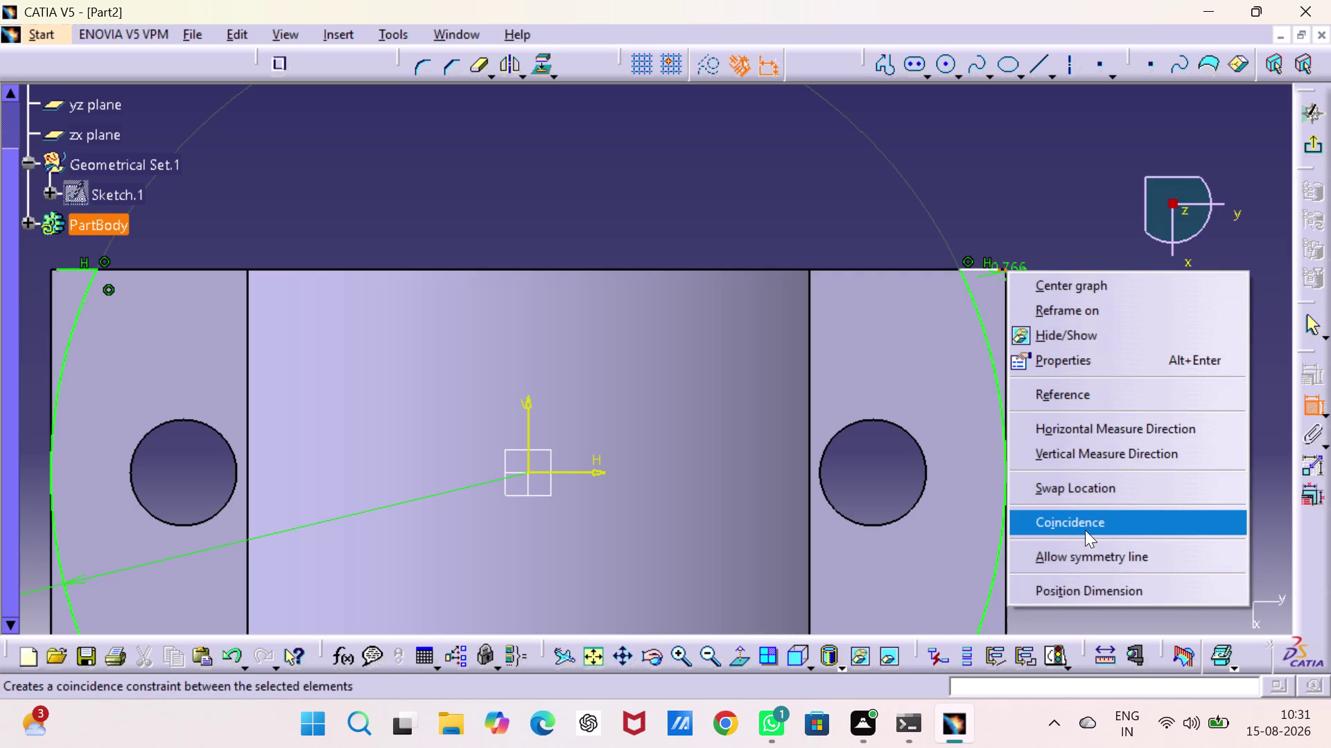
click(1083, 522)
Make the upper-left and lower-left line ends coincide with the left lug corners, then exit the sketch.
middle_drag(735, 459, 1040, 359)
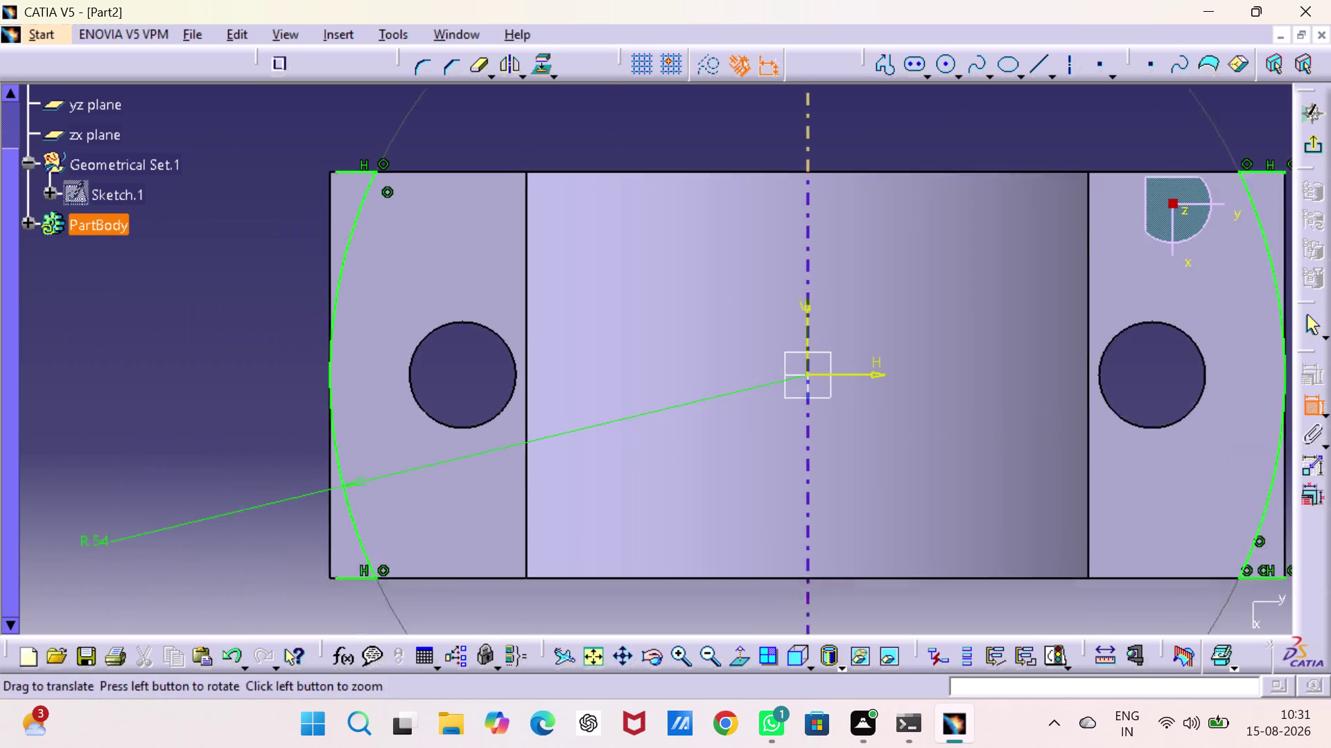
middle_drag(1040, 358, 1088, 352)
click(404, 162)
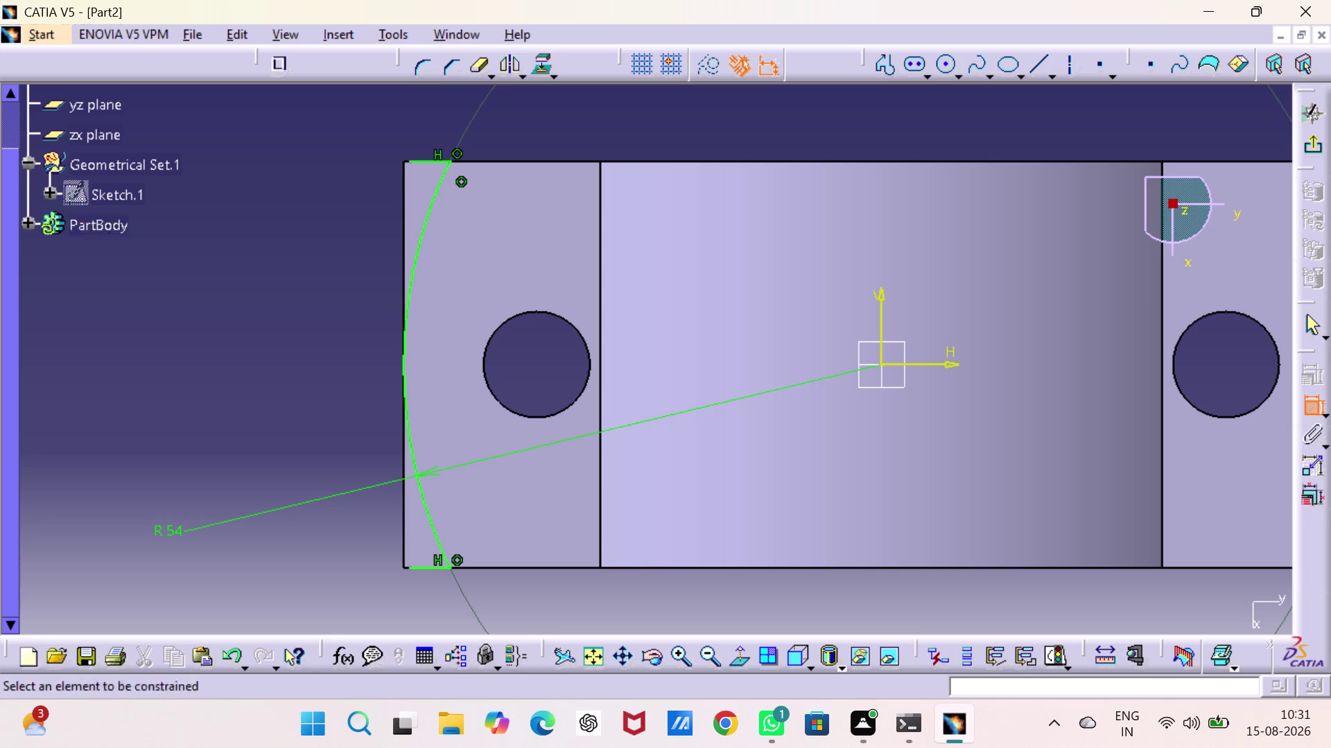
click(406, 163)
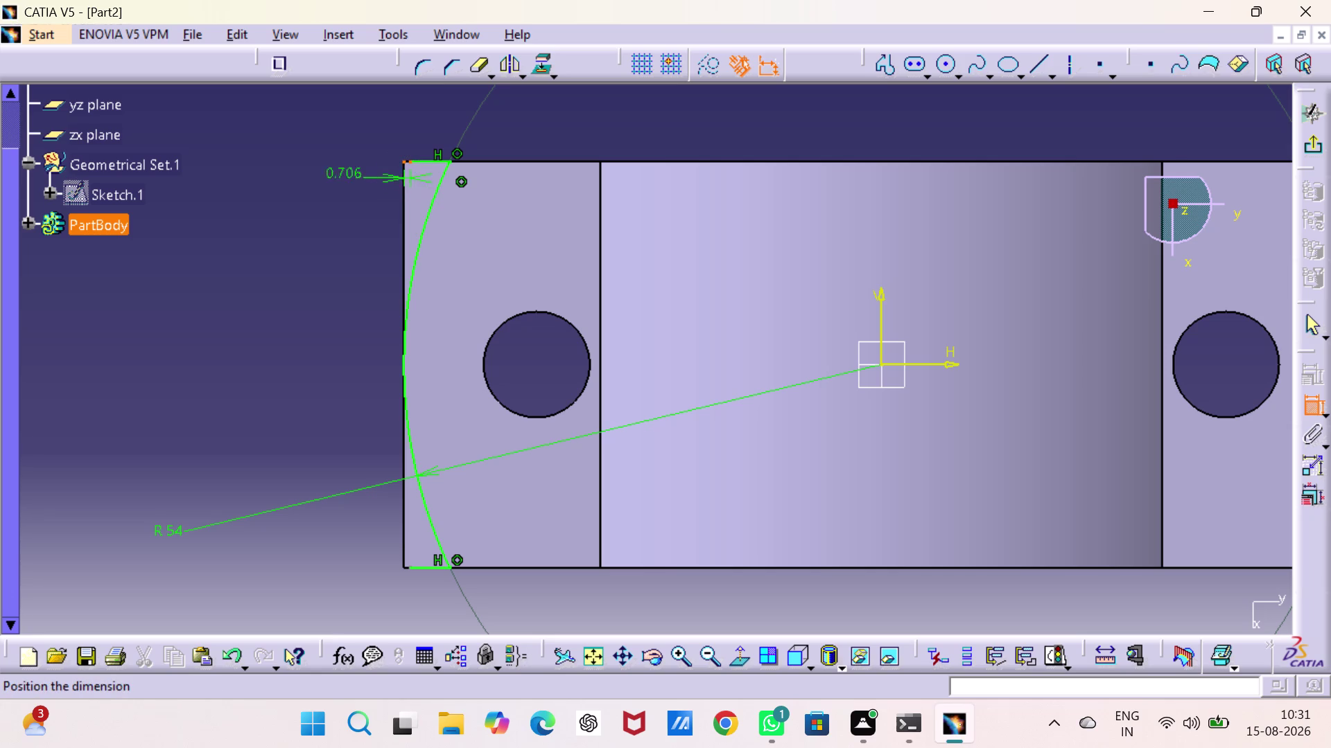
right_click(332, 169)
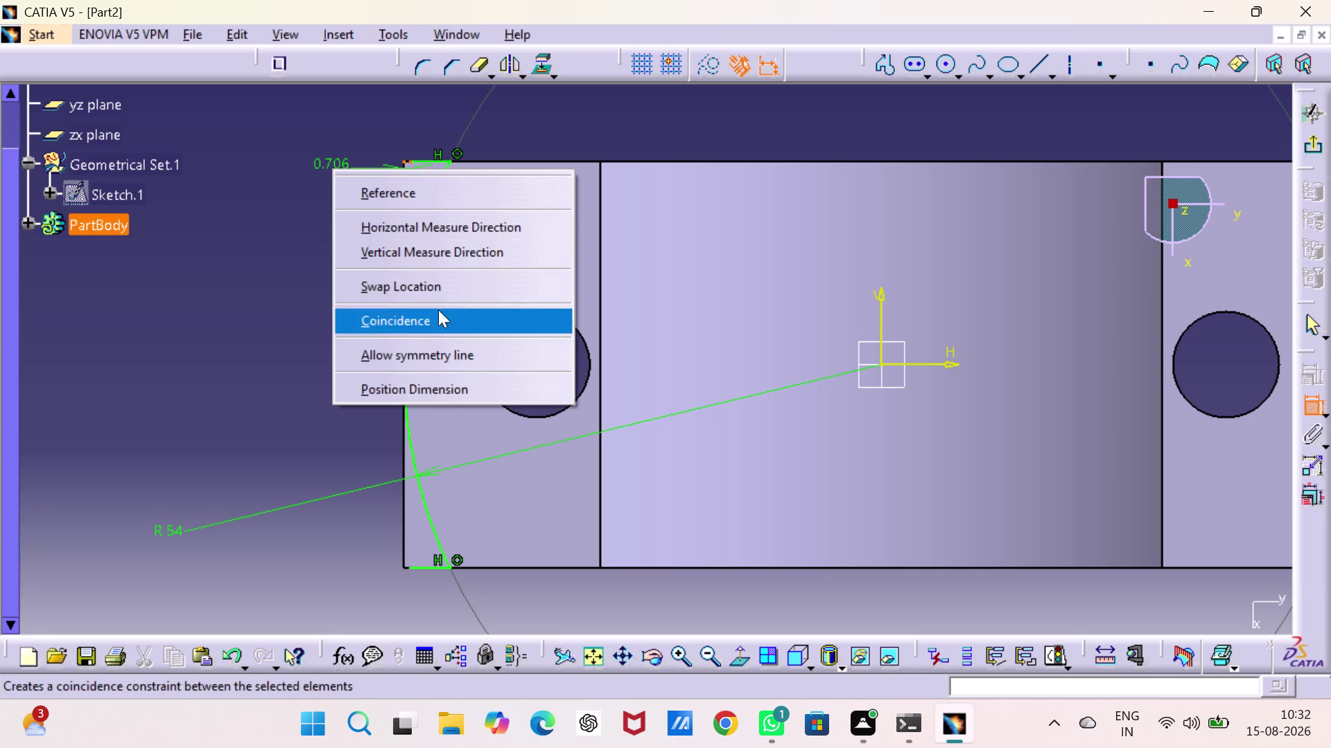
click(433, 316)
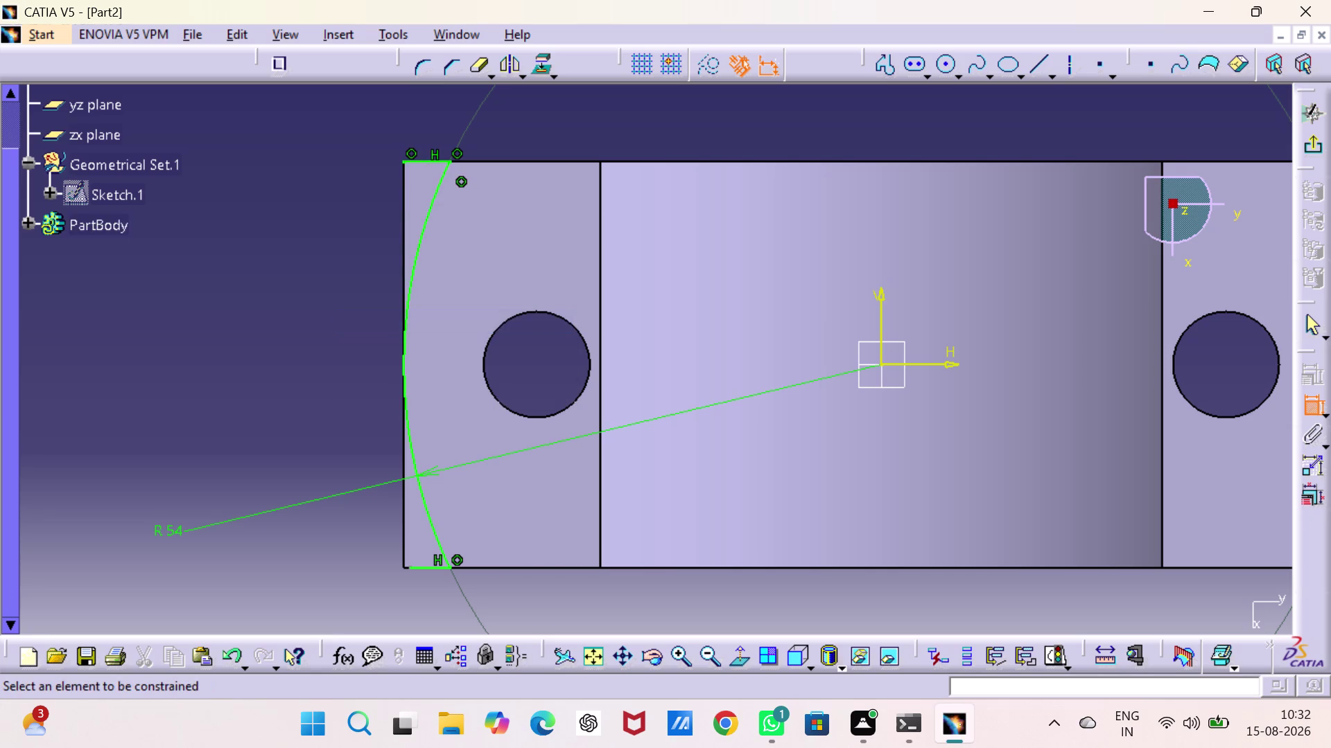
click(412, 568)
click(402, 567)
right_click(397, 566)
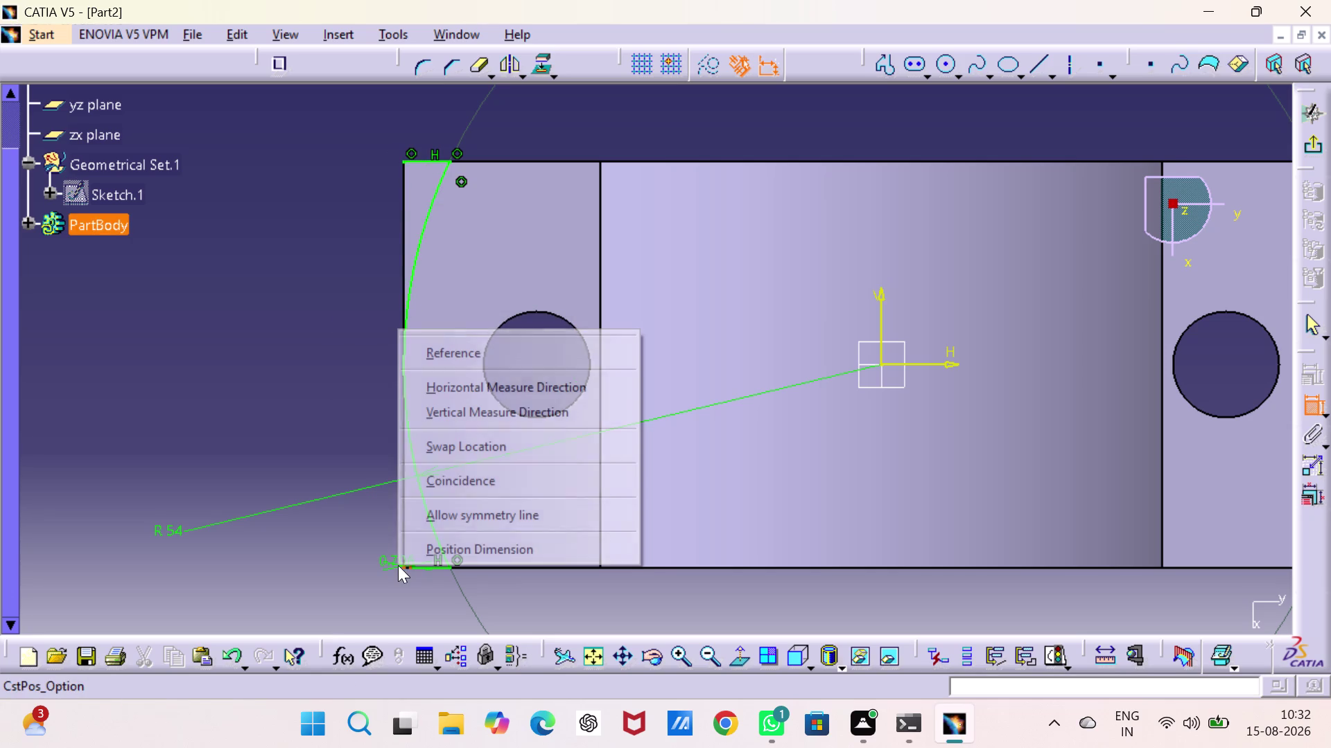
click(450, 482)
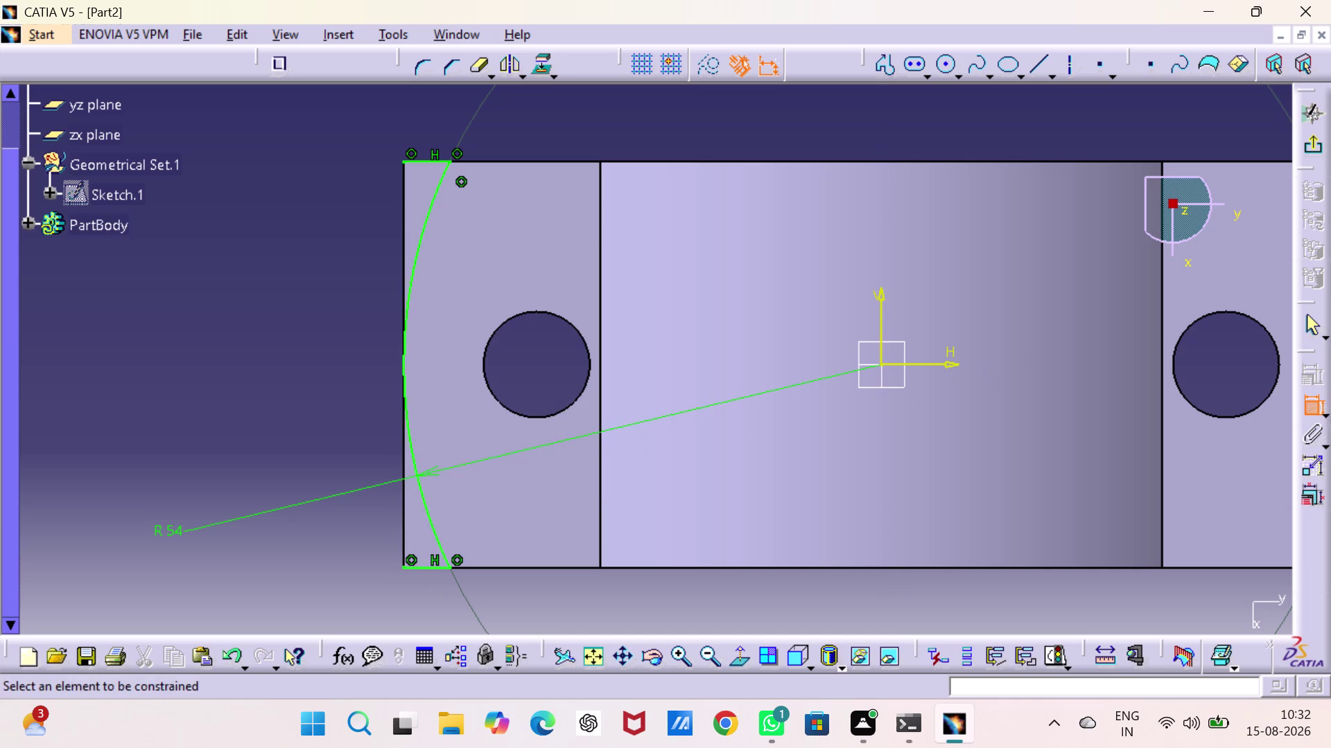
click(1310, 148)
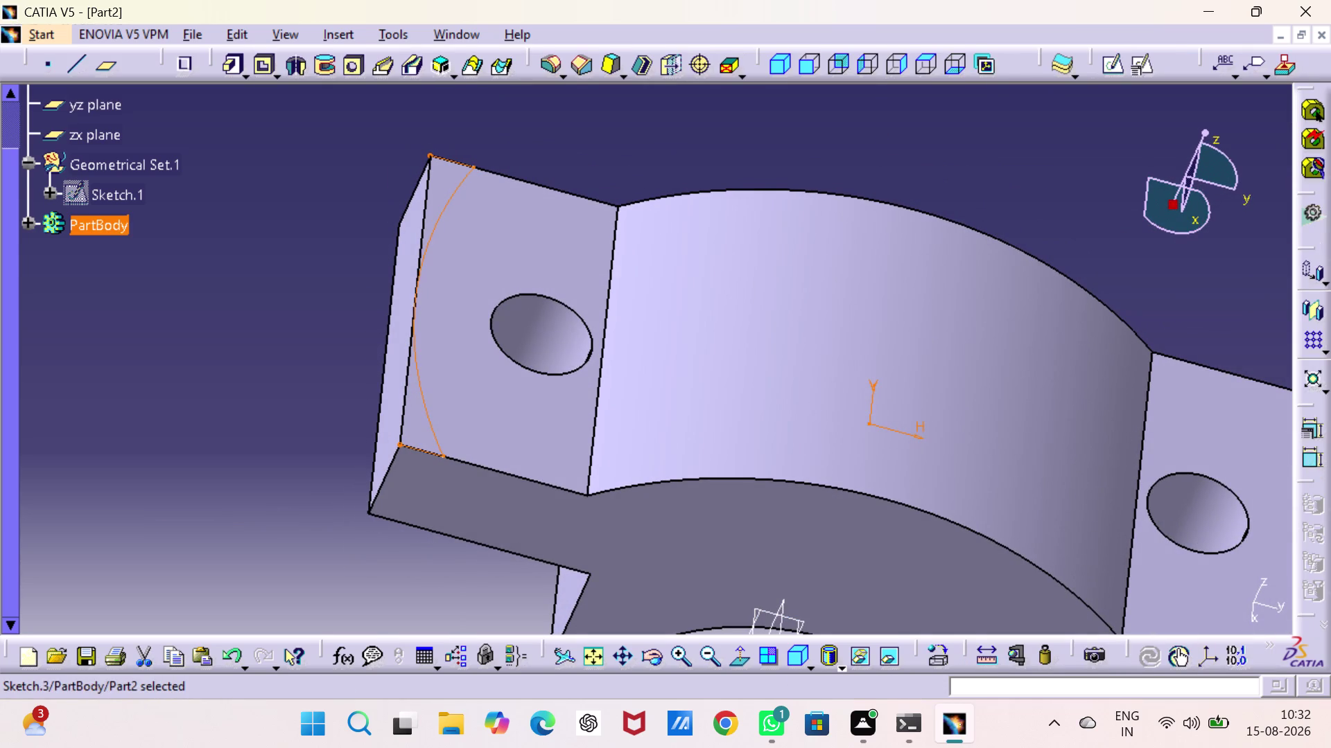
Attempt a 26 mm pocket on the open arc profile, then cancel it after the update error.
click(260, 72)
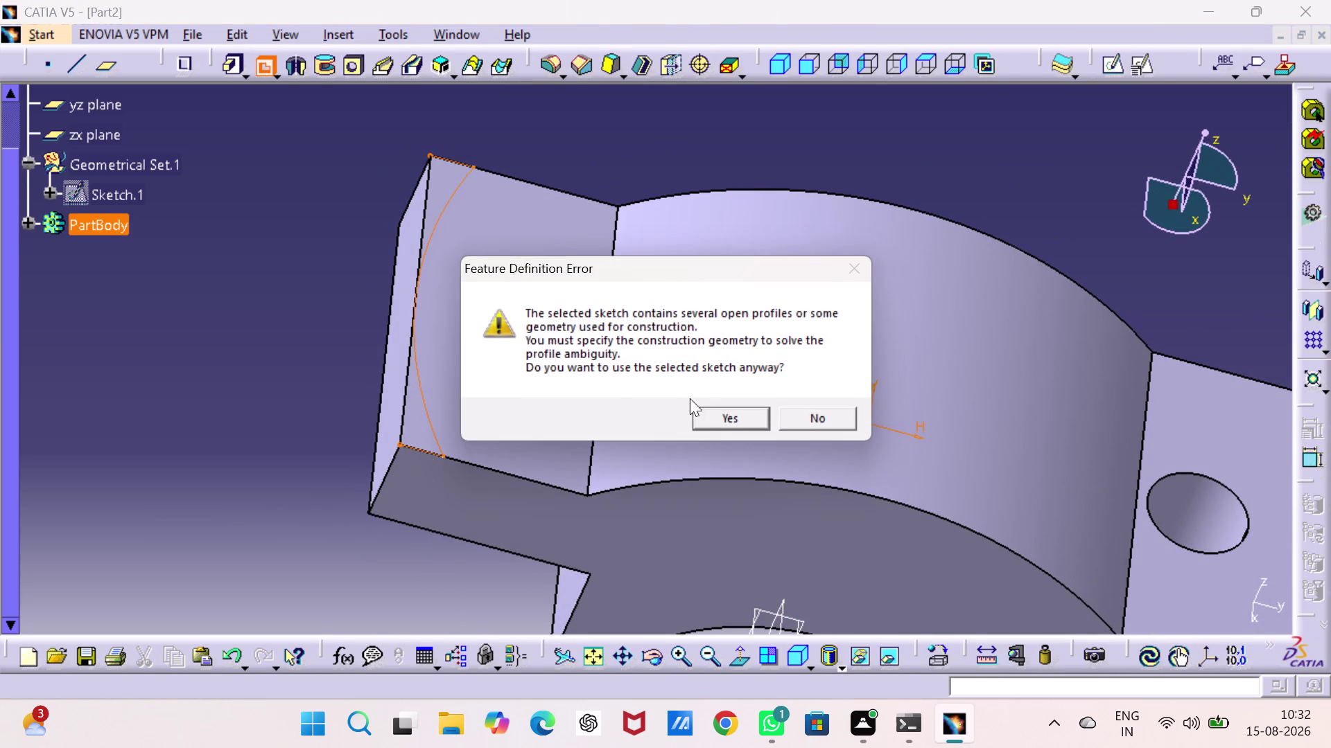
click(715, 419)
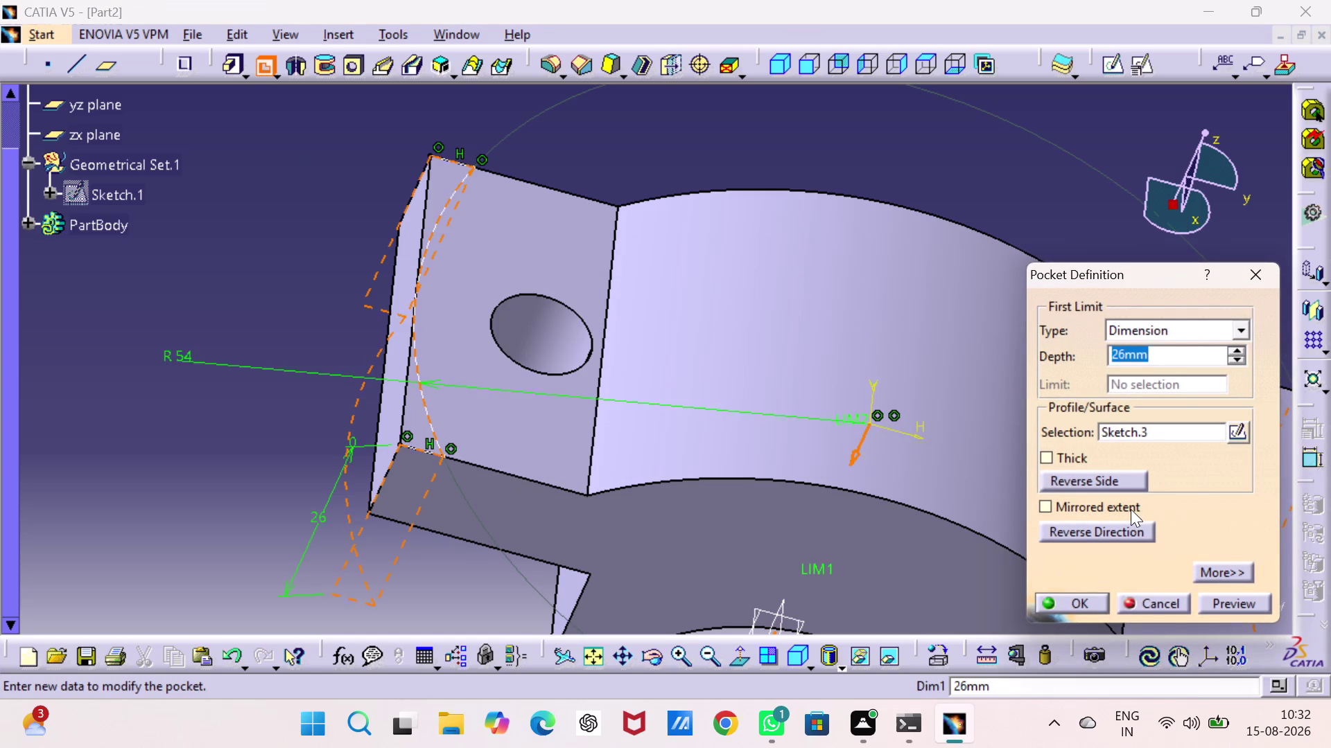
click(1221, 597)
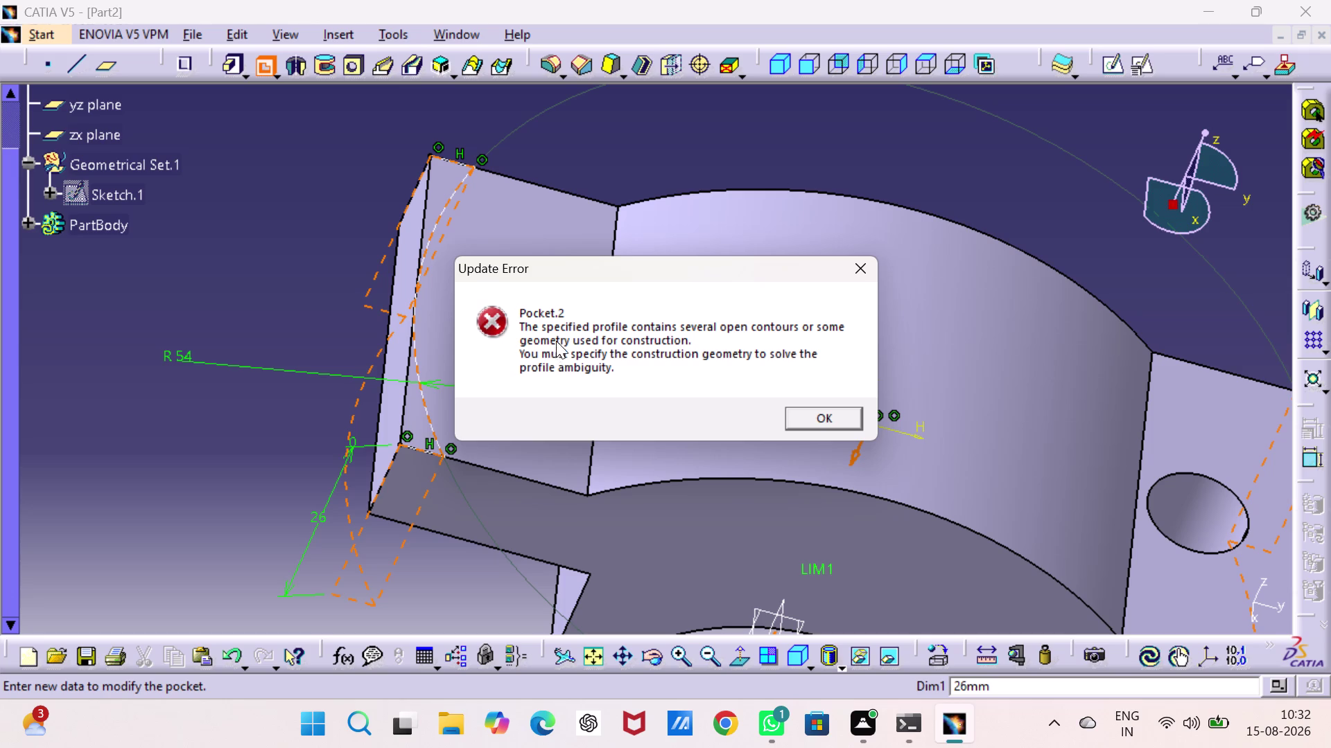
click(815, 414)
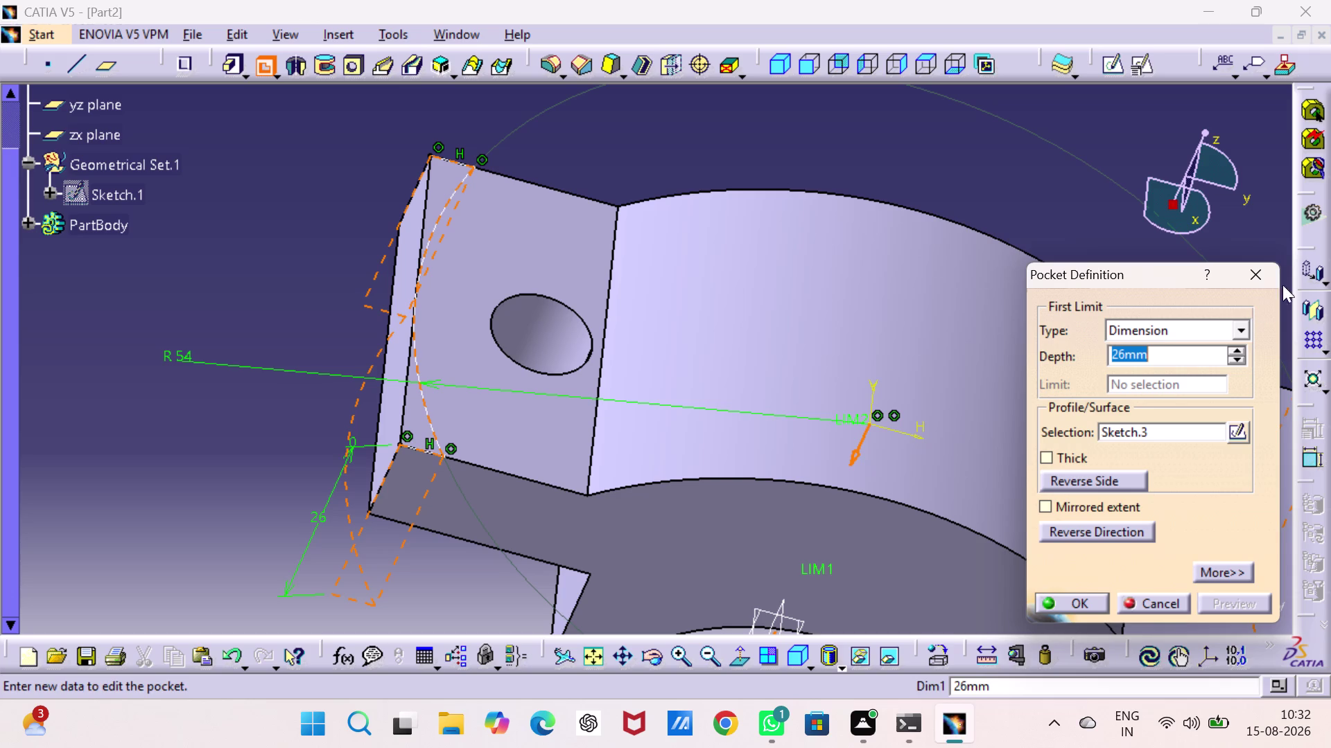
click(1253, 273)
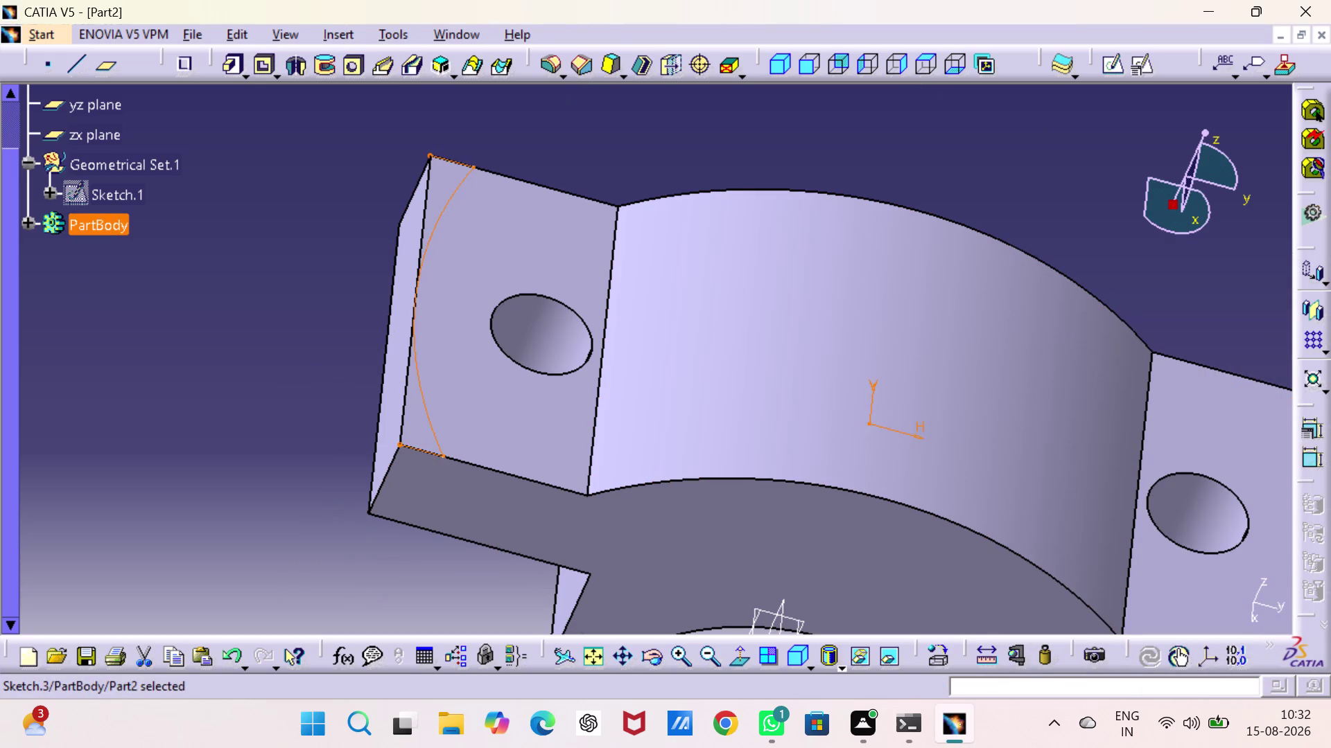
Reopen Sketch.3 for editing and select the left R54 arc.
drag(78, 290, 99, 292)
double_click(415, 326)
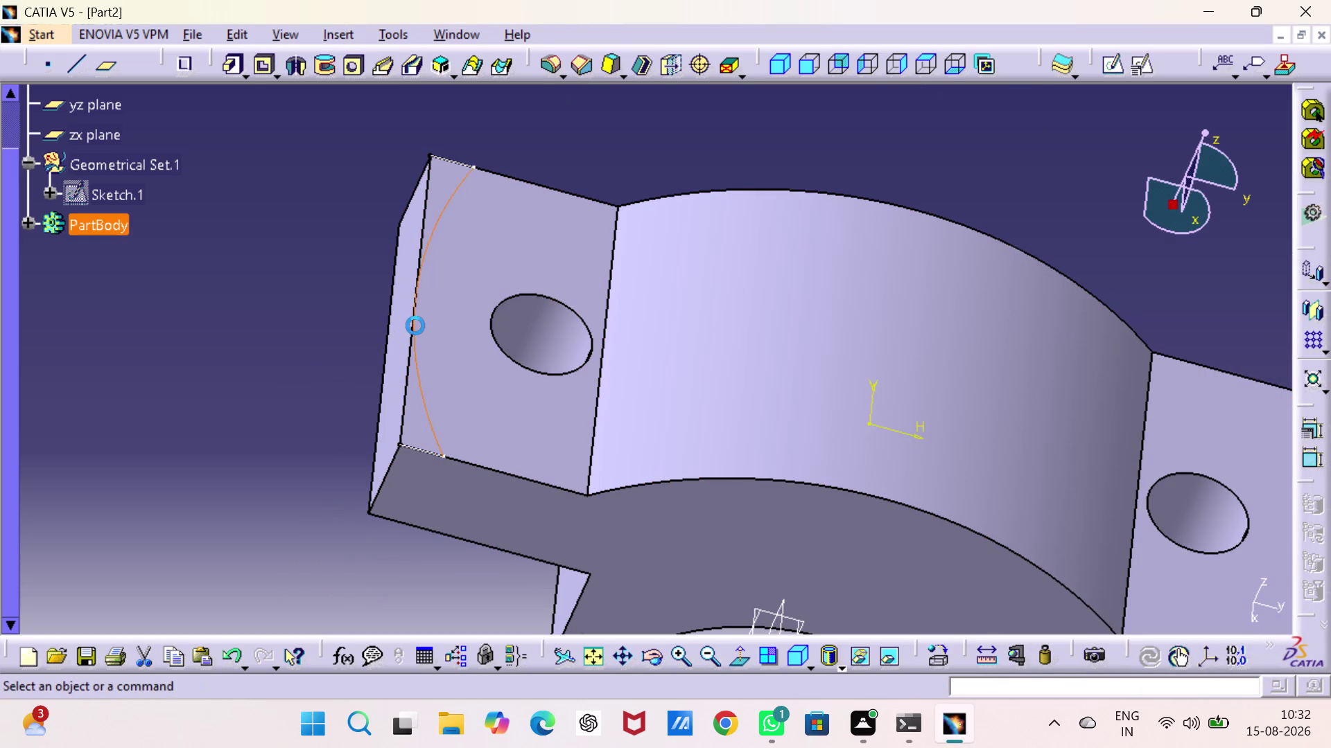
click(273, 384)
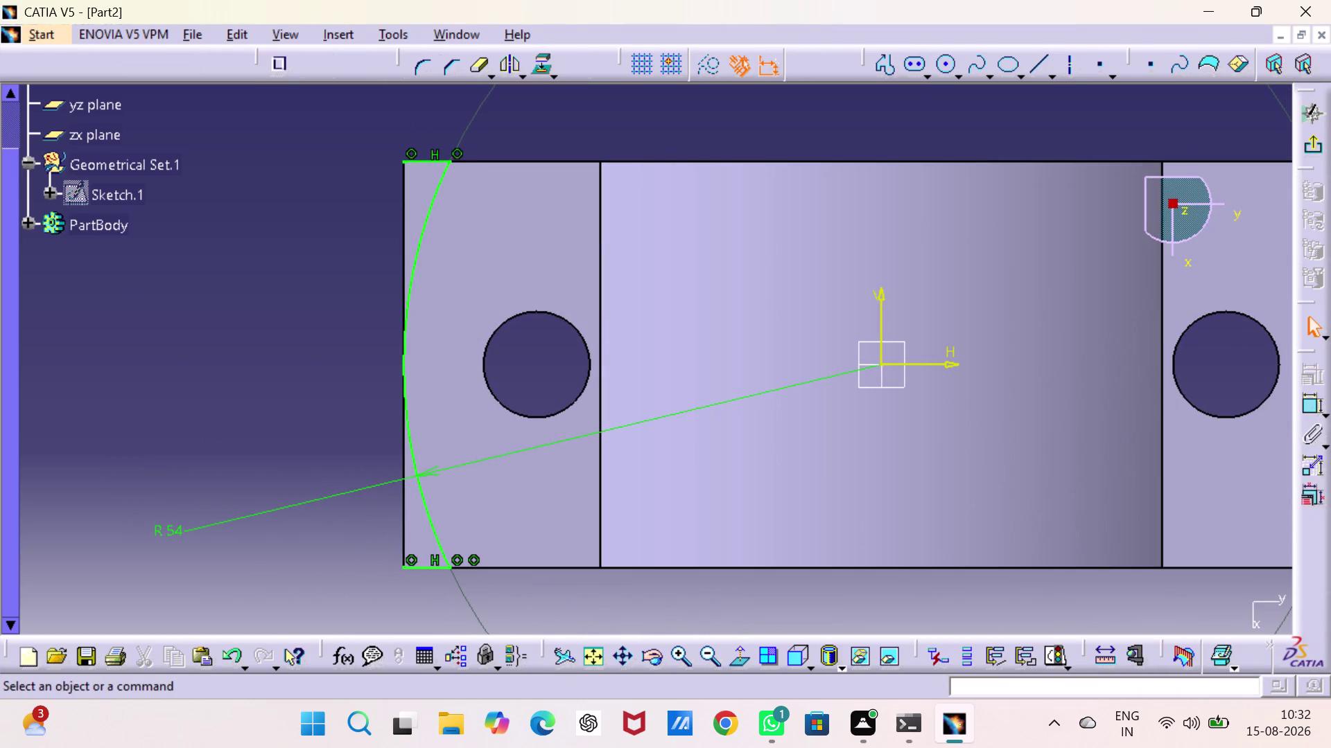
Delete a stray element, make the left R54 arc tangent to the bracket's left edge, and exit Sketch.3.
click(289, 504)
key(Delete)
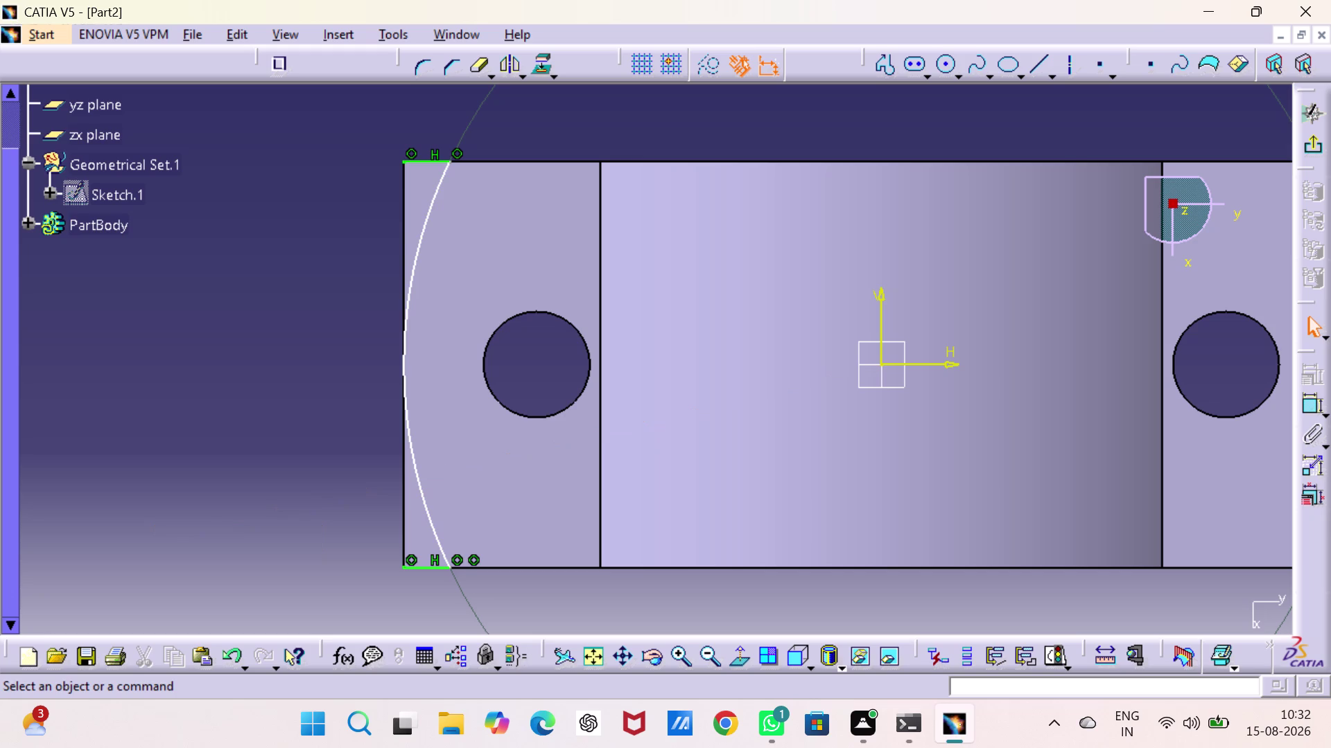
click(407, 289)
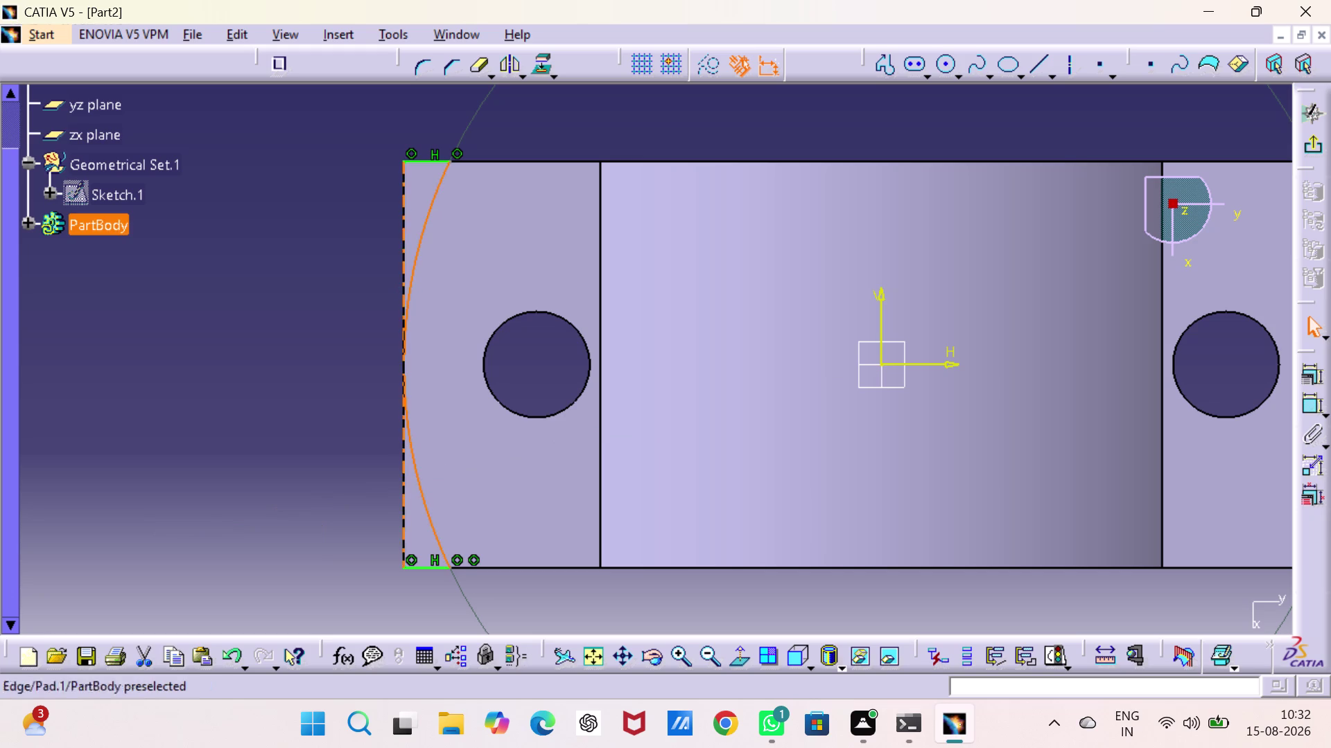
click(403, 235)
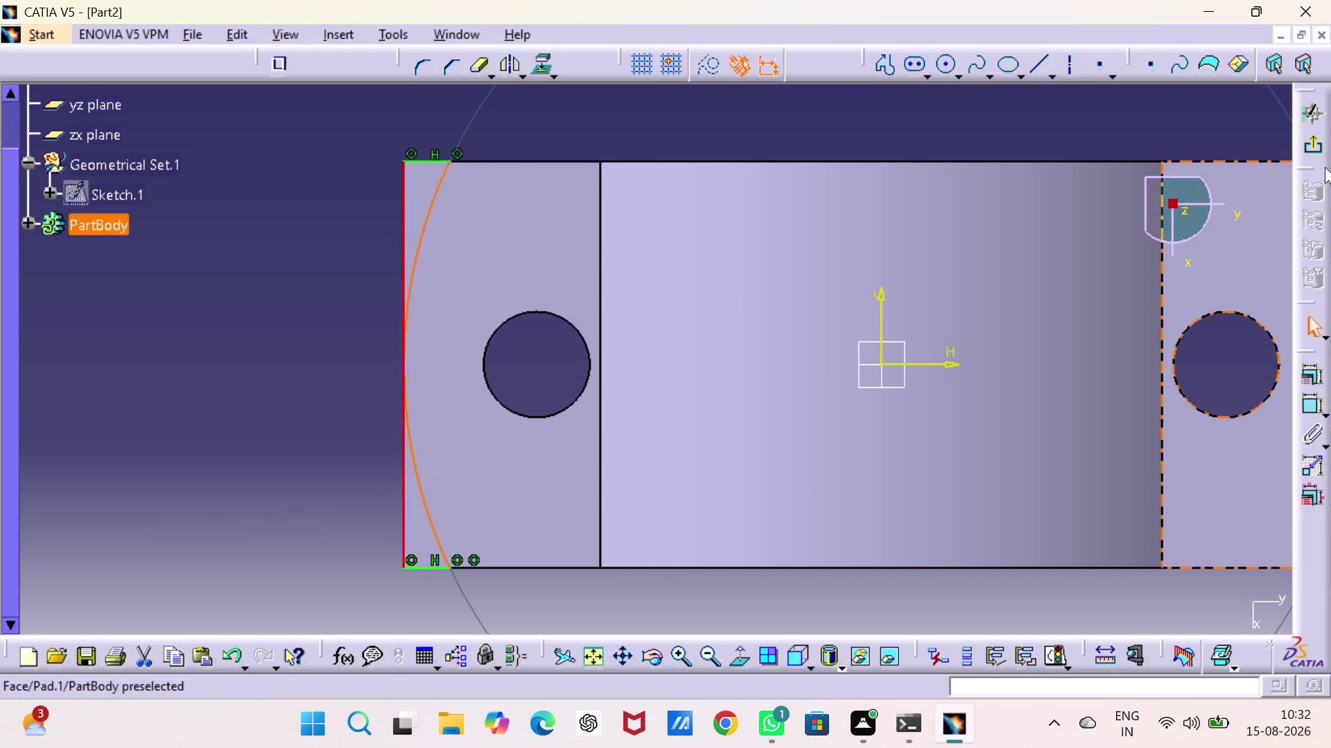
click(1311, 382)
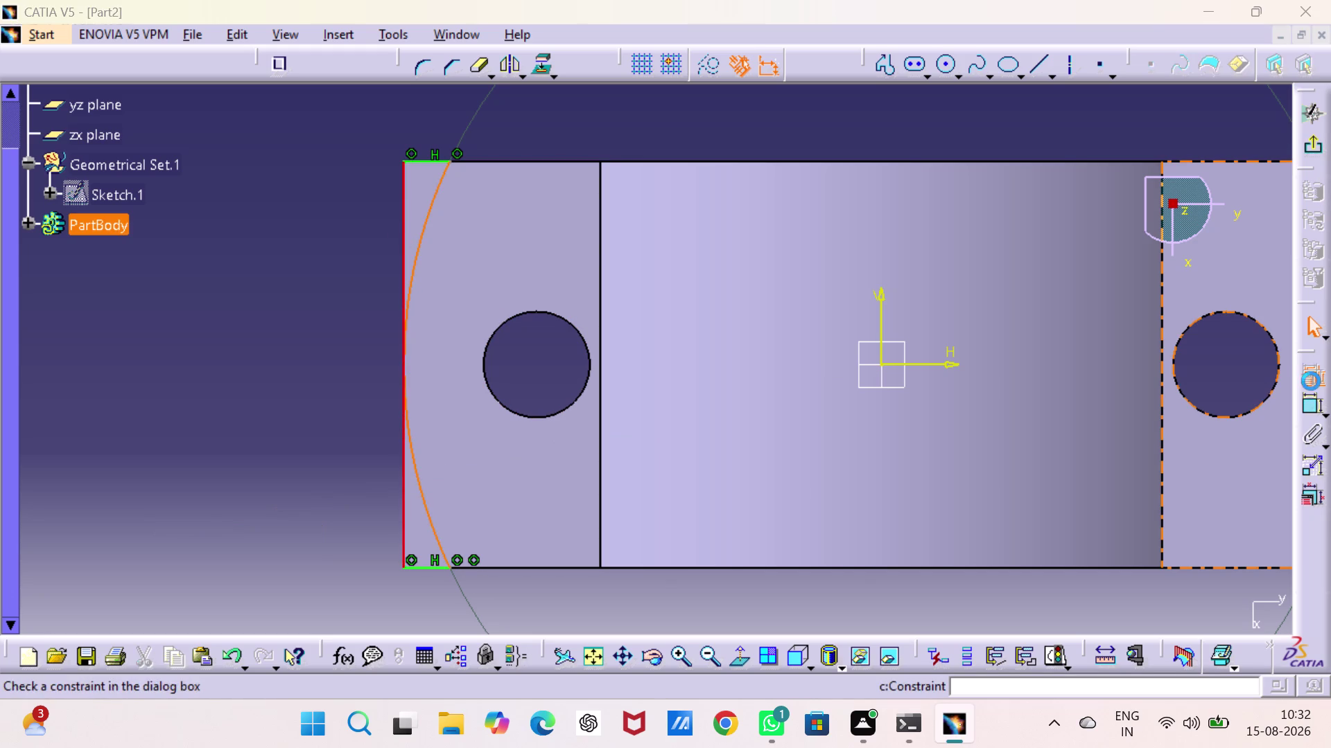
click(1172, 445)
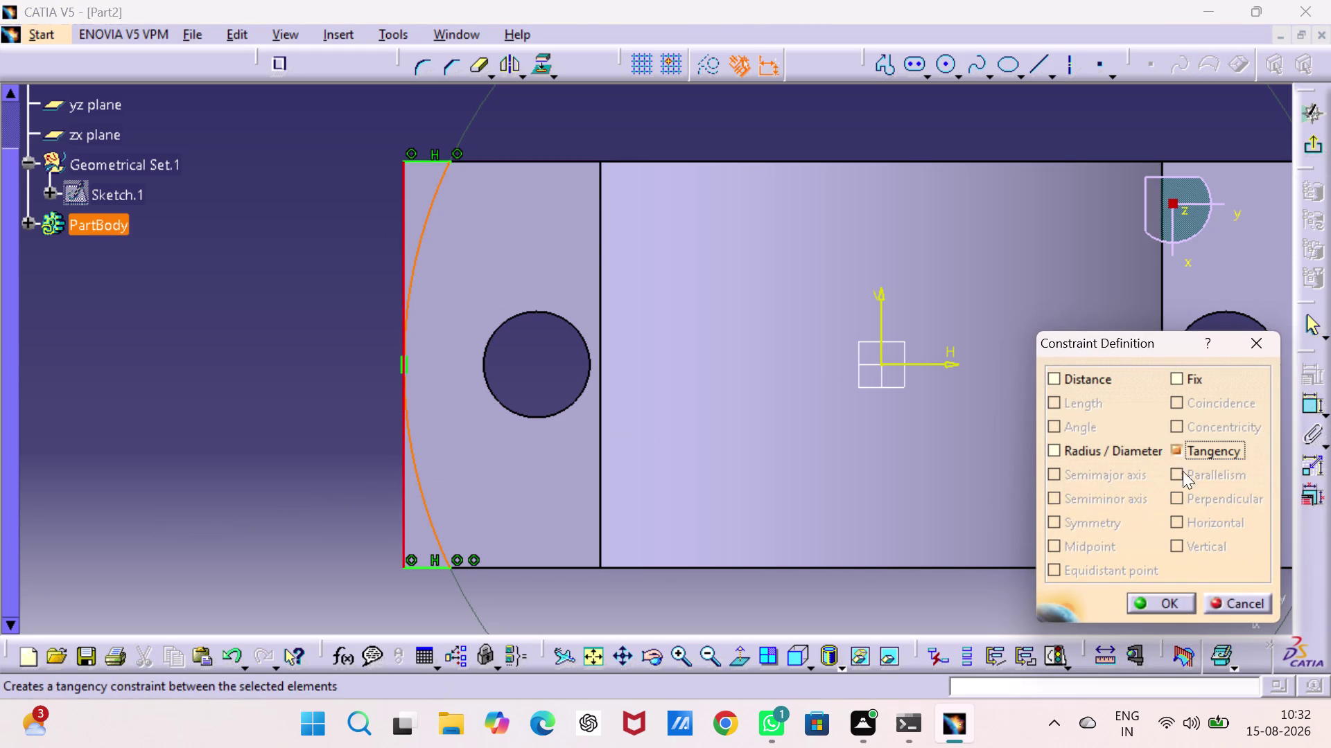
click(1177, 603)
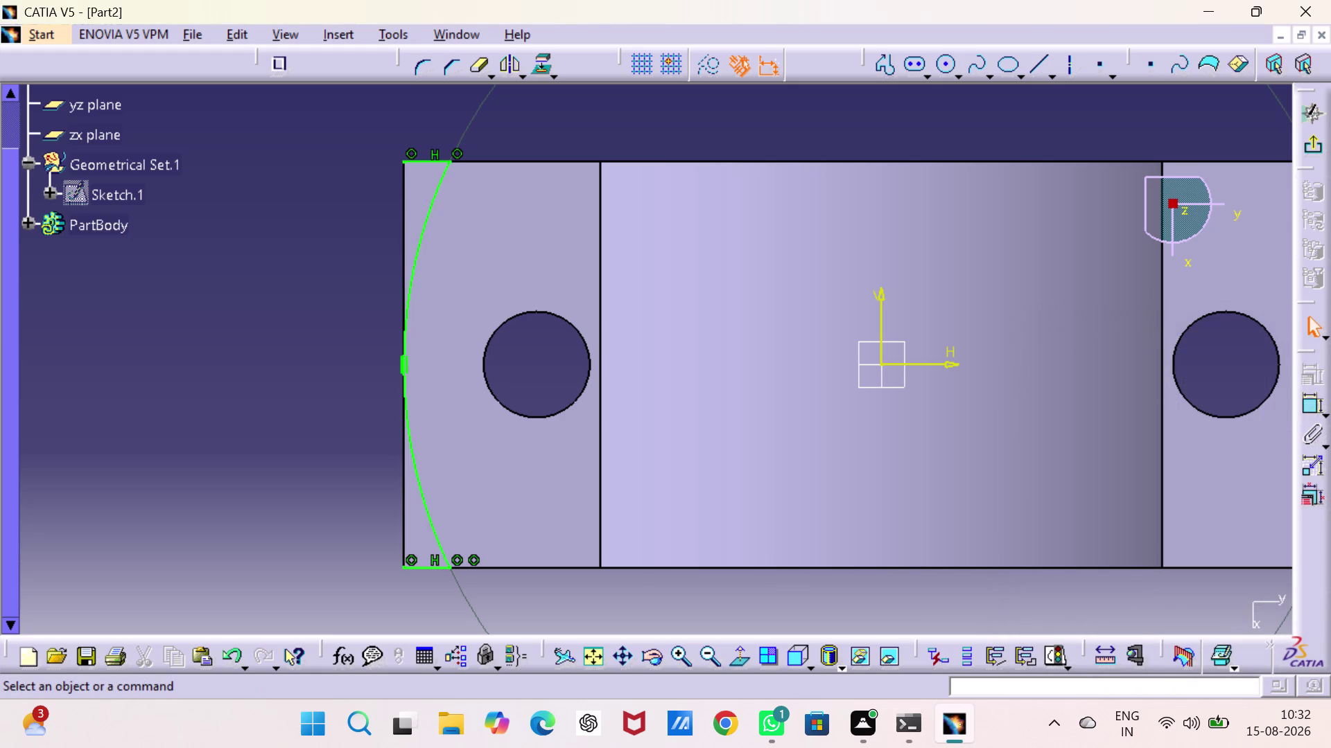
middle_drag(1092, 605, 604, 562)
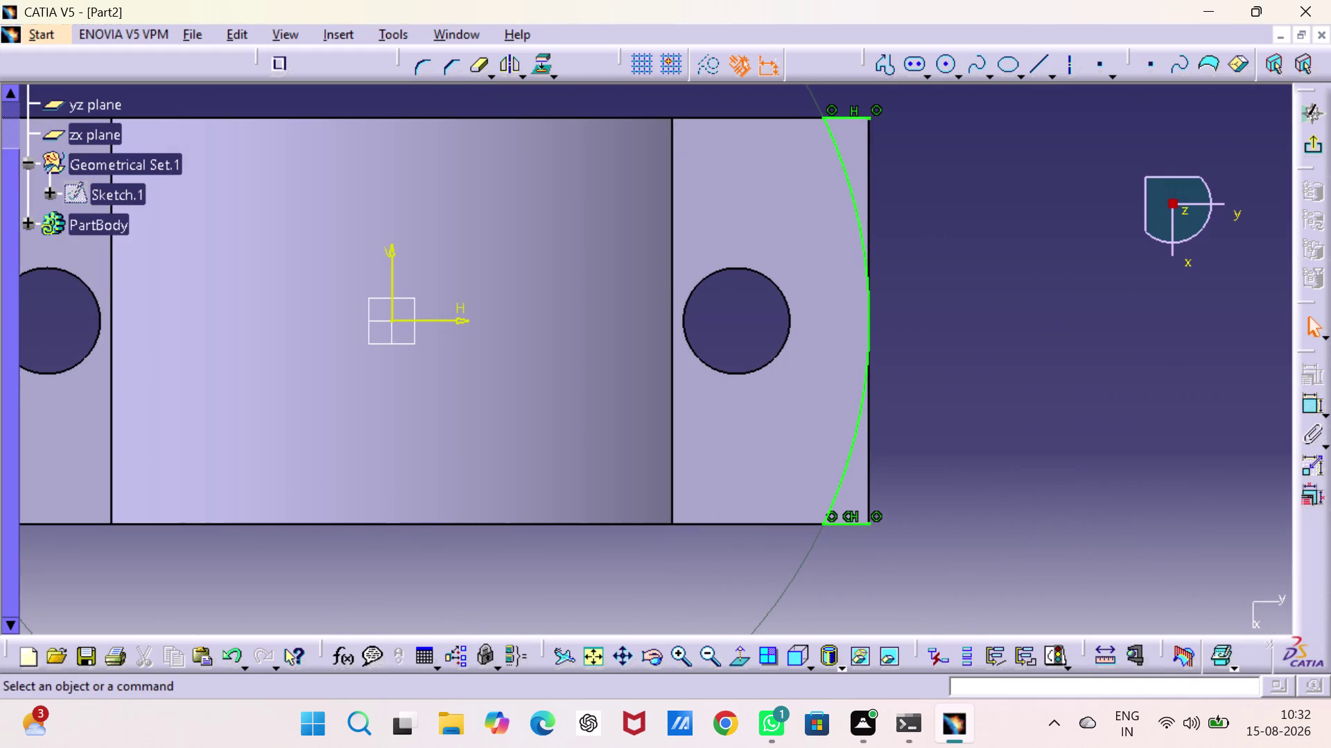
click(1308, 146)
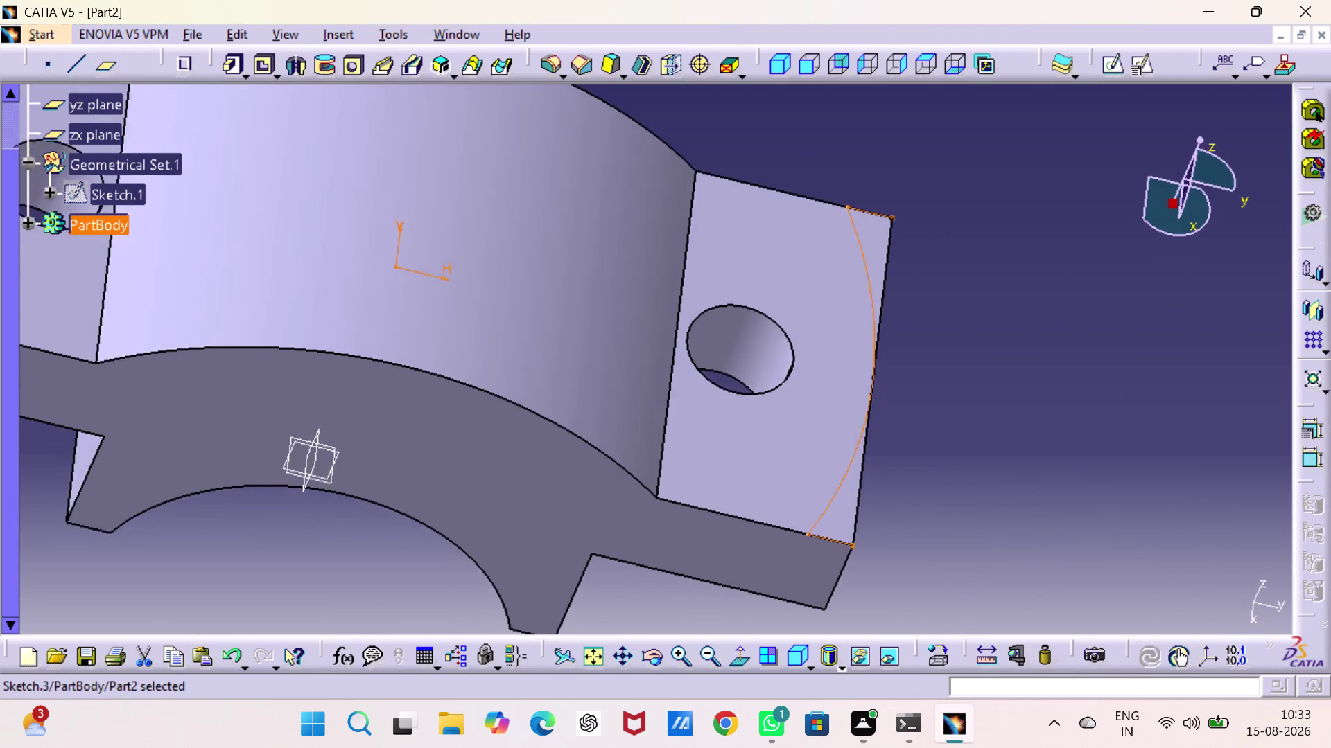
middle_drag(963, 330, 1132, 326)
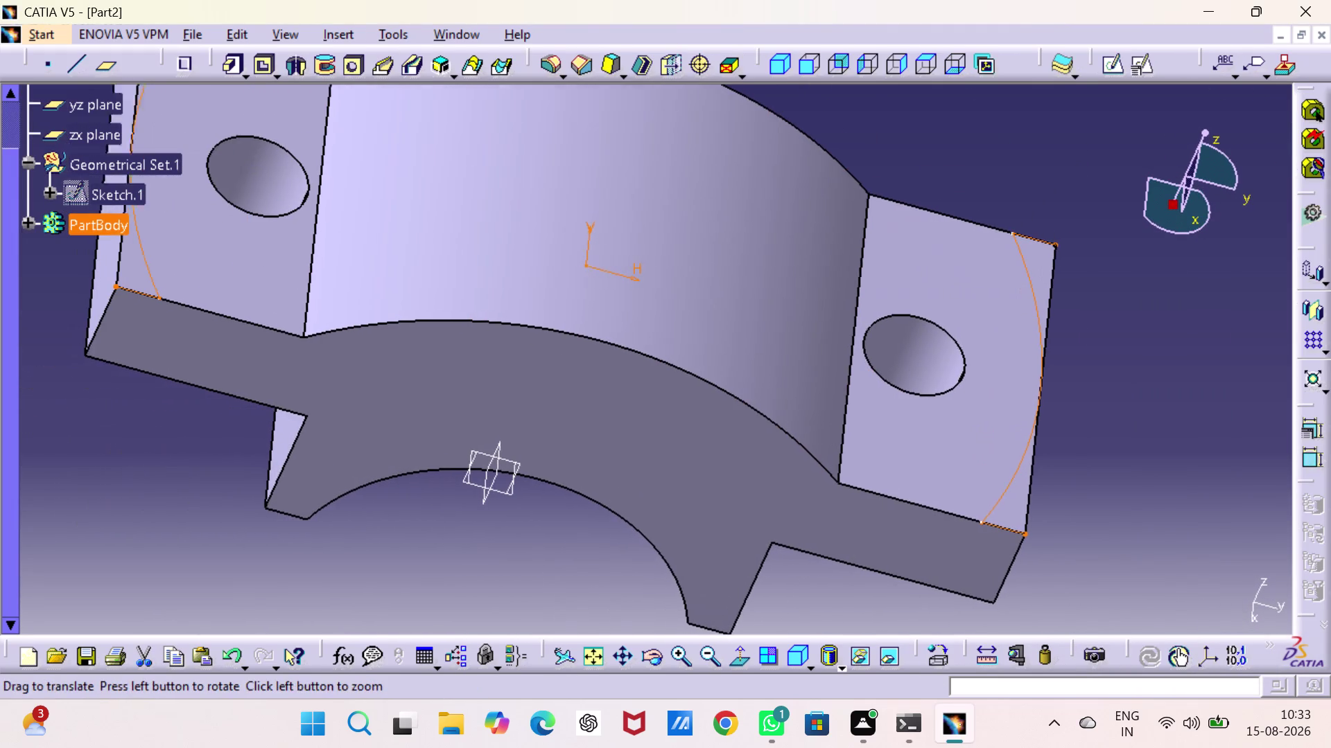
middle_drag(1132, 326, 1183, 327)
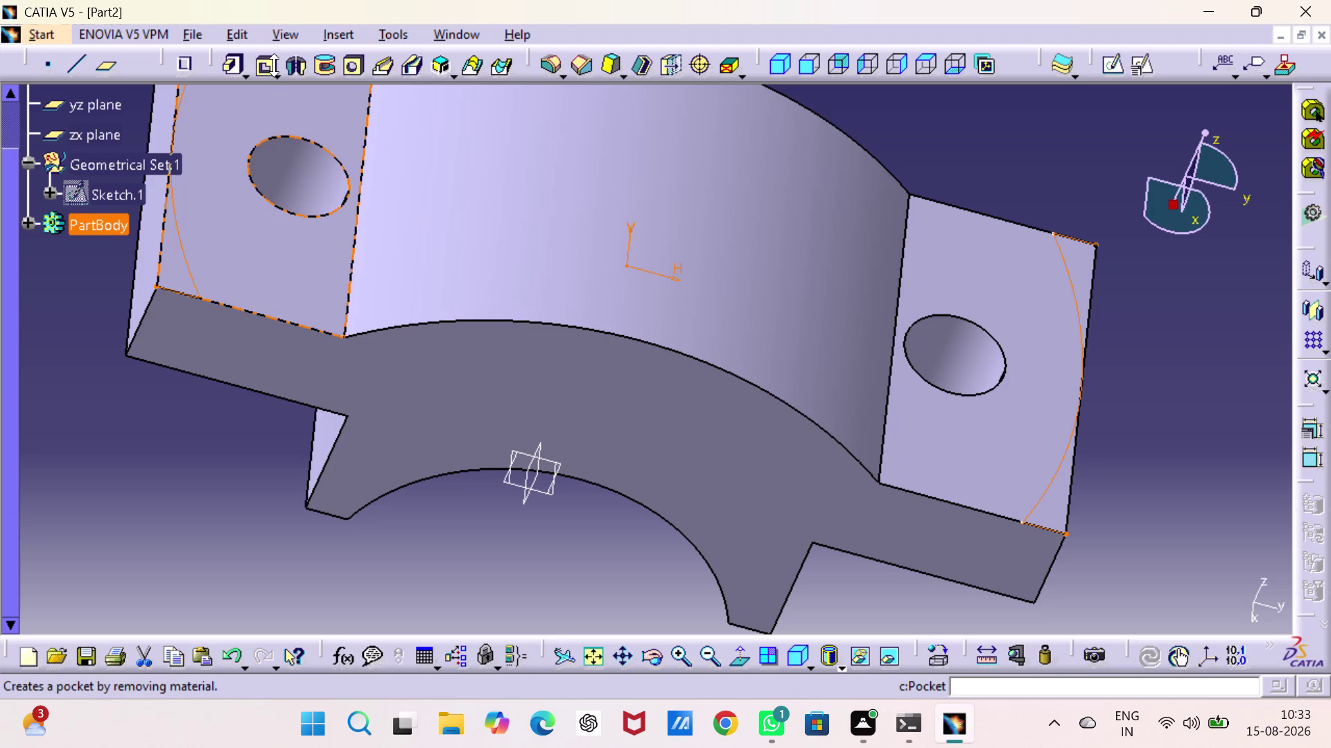
click(261, 66)
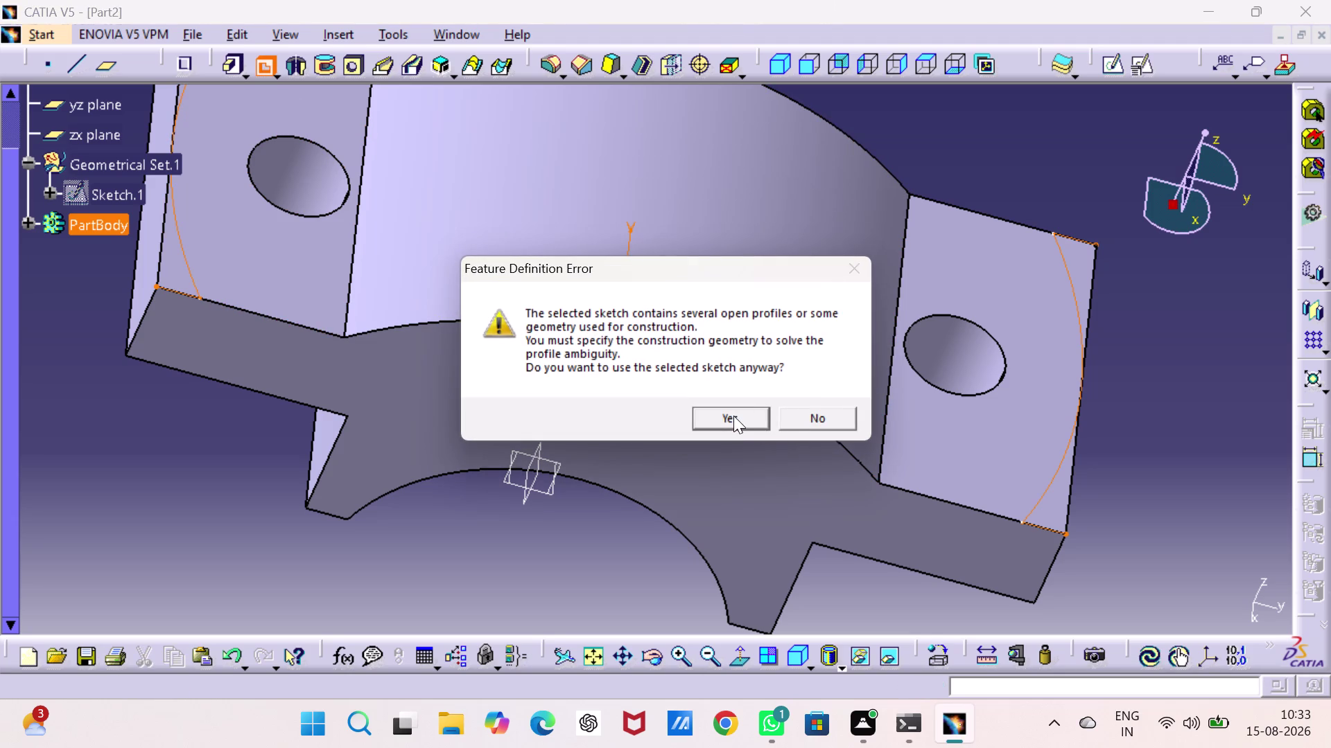
click(733, 416)
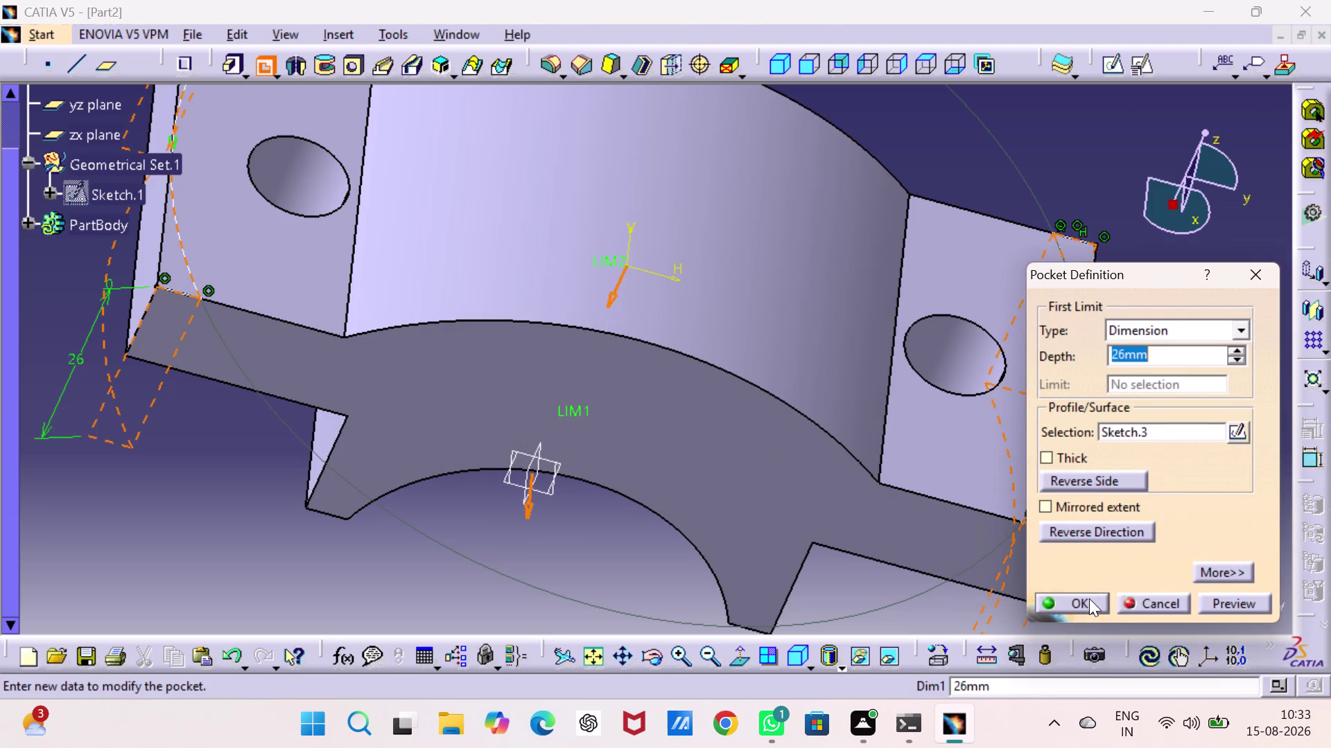
click(1089, 599)
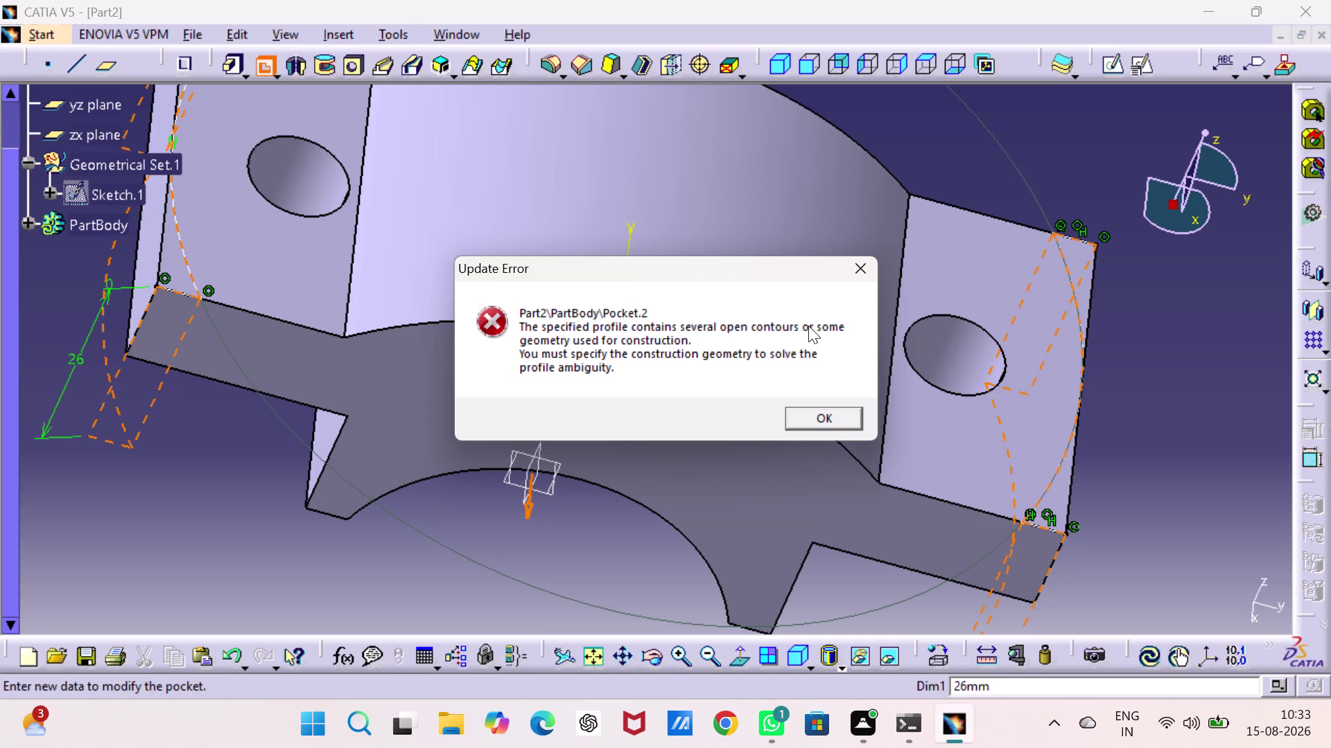
click(815, 428)
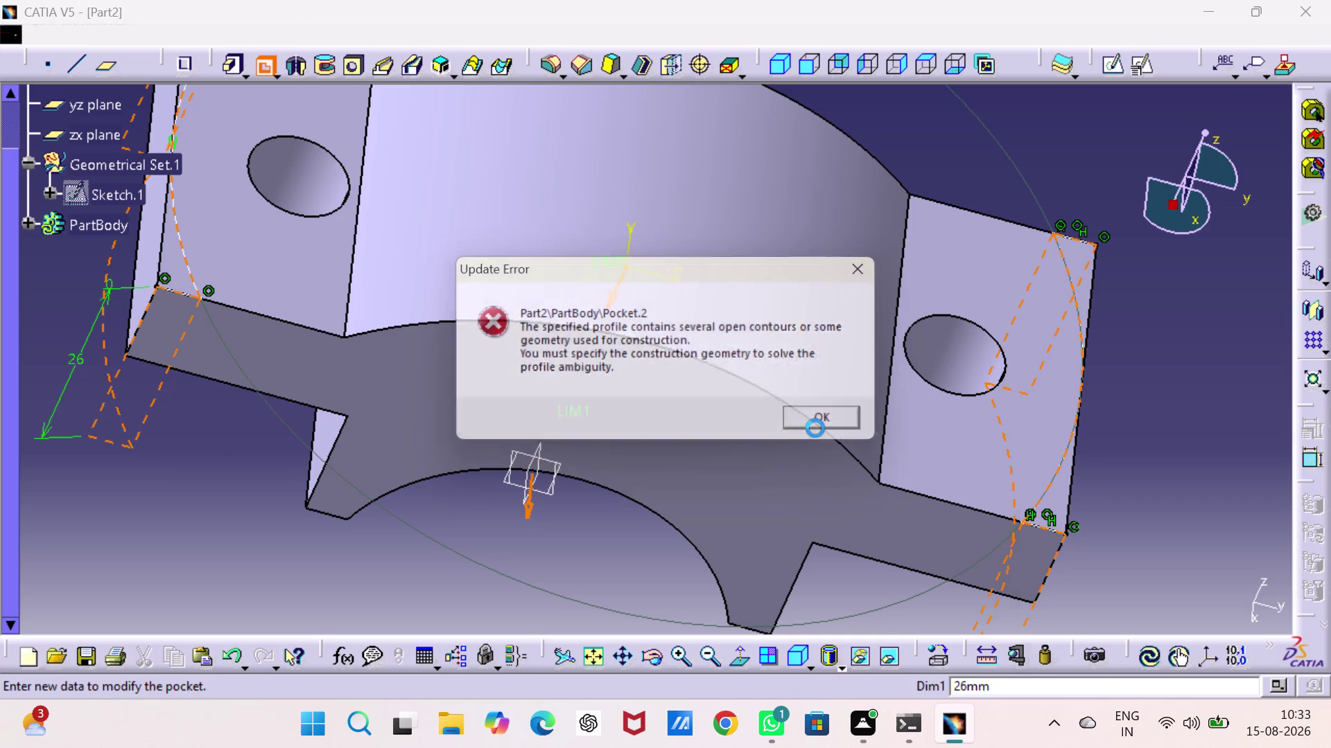
click(1241, 607)
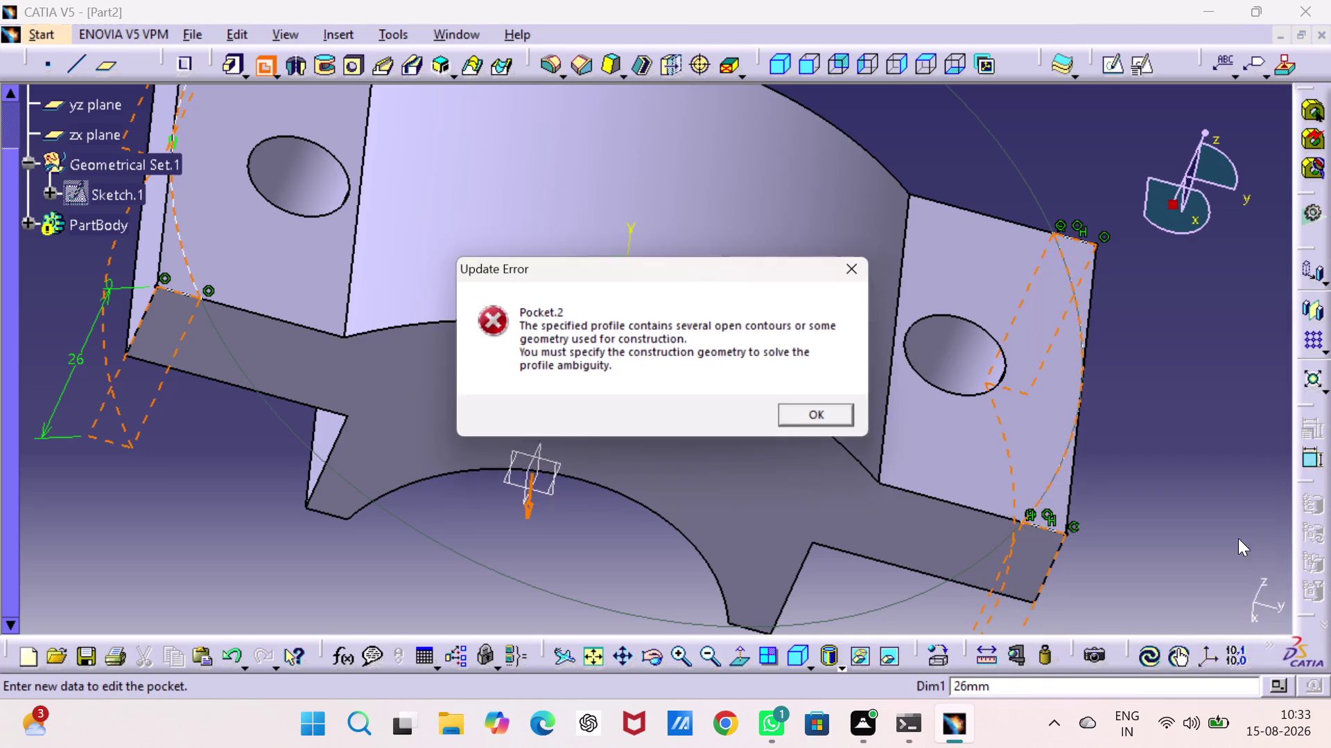
click(865, 278)
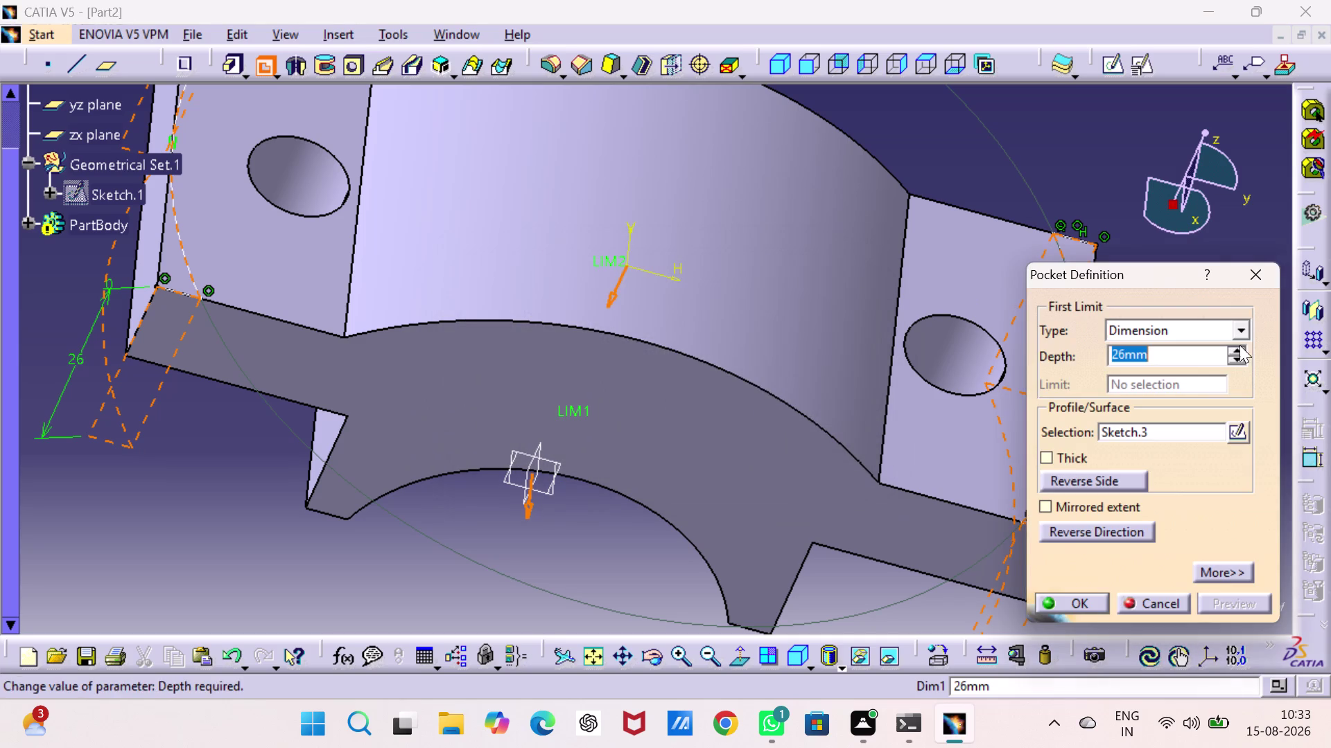
click(1258, 271)
click(1232, 224)
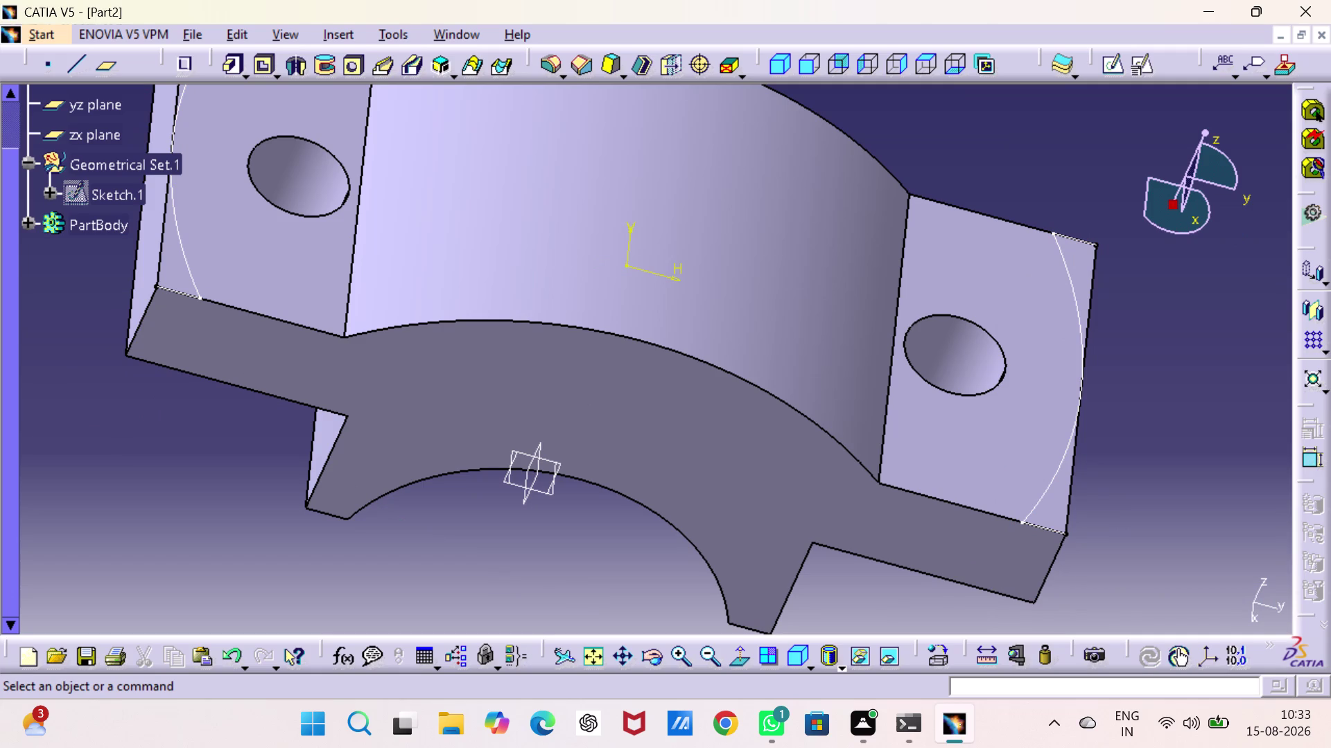
double_click(1079, 402)
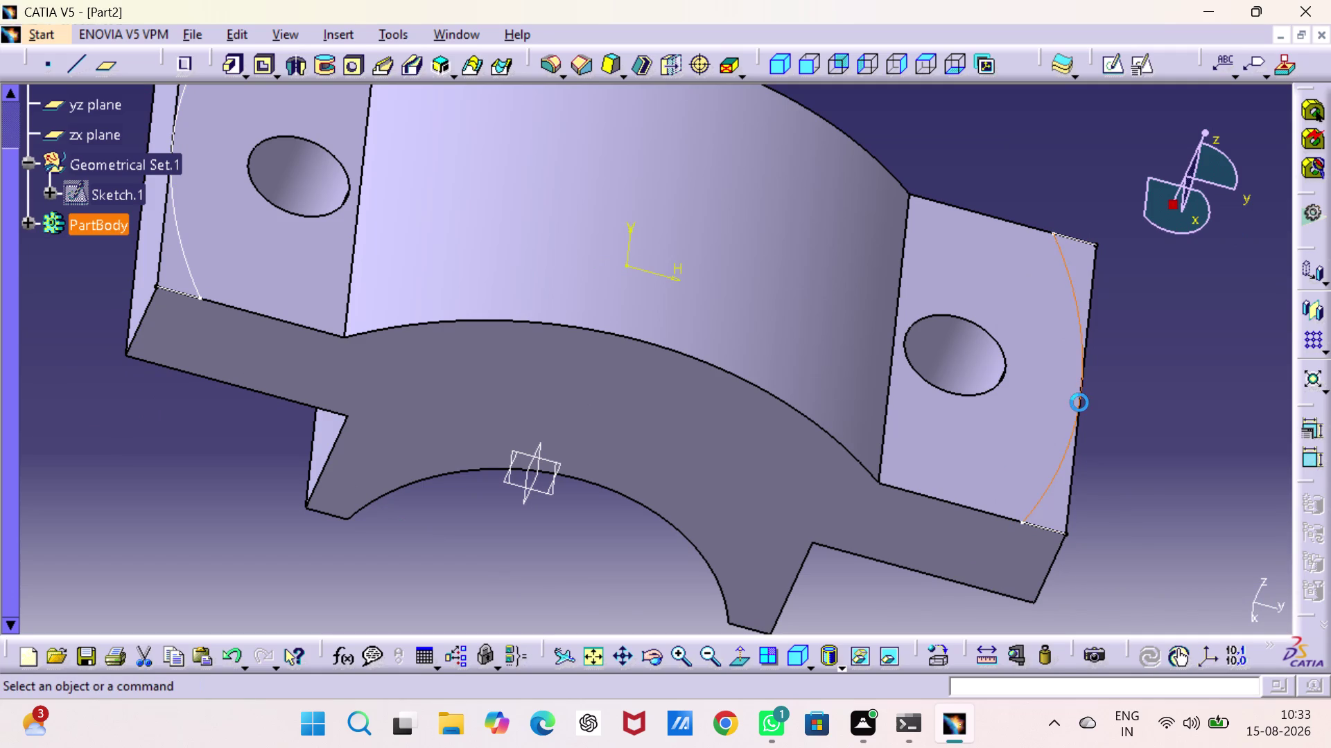
click(1250, 386)
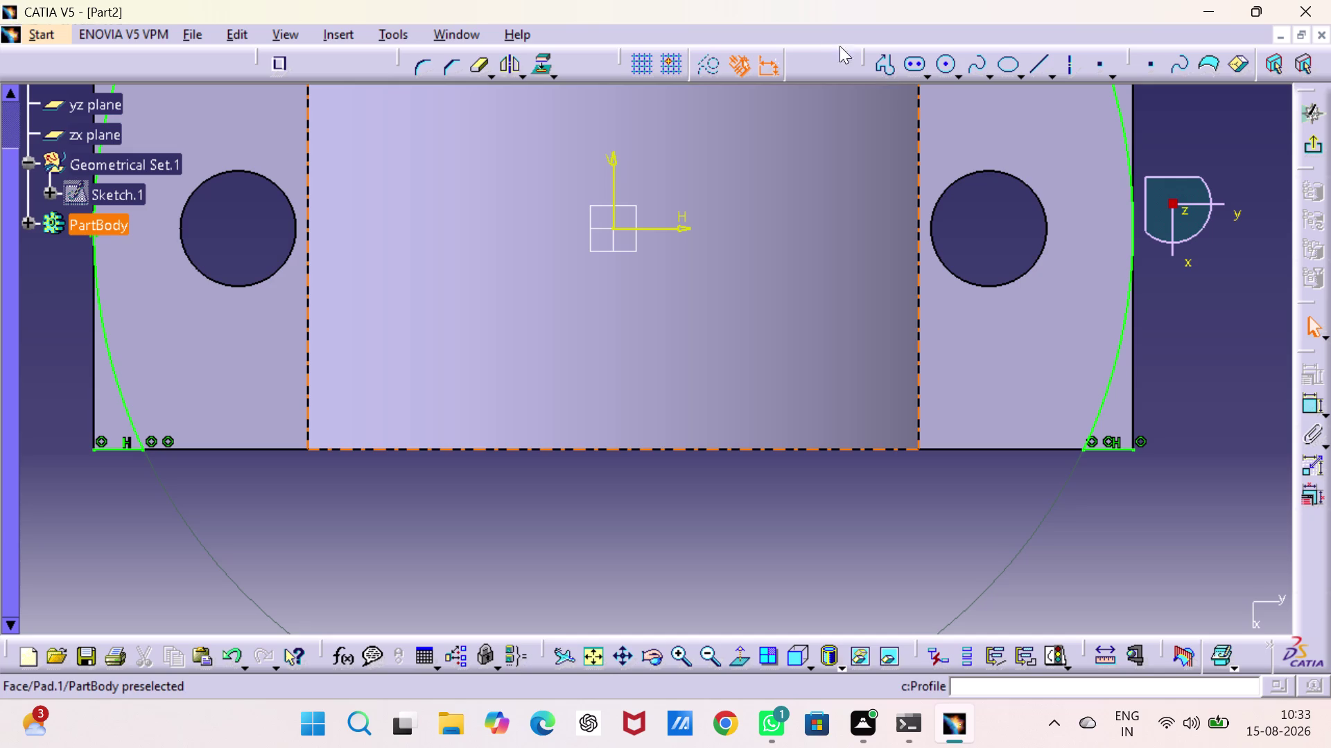
Draw a vertical line between the right lug's top and bottom corners.
click(887, 55)
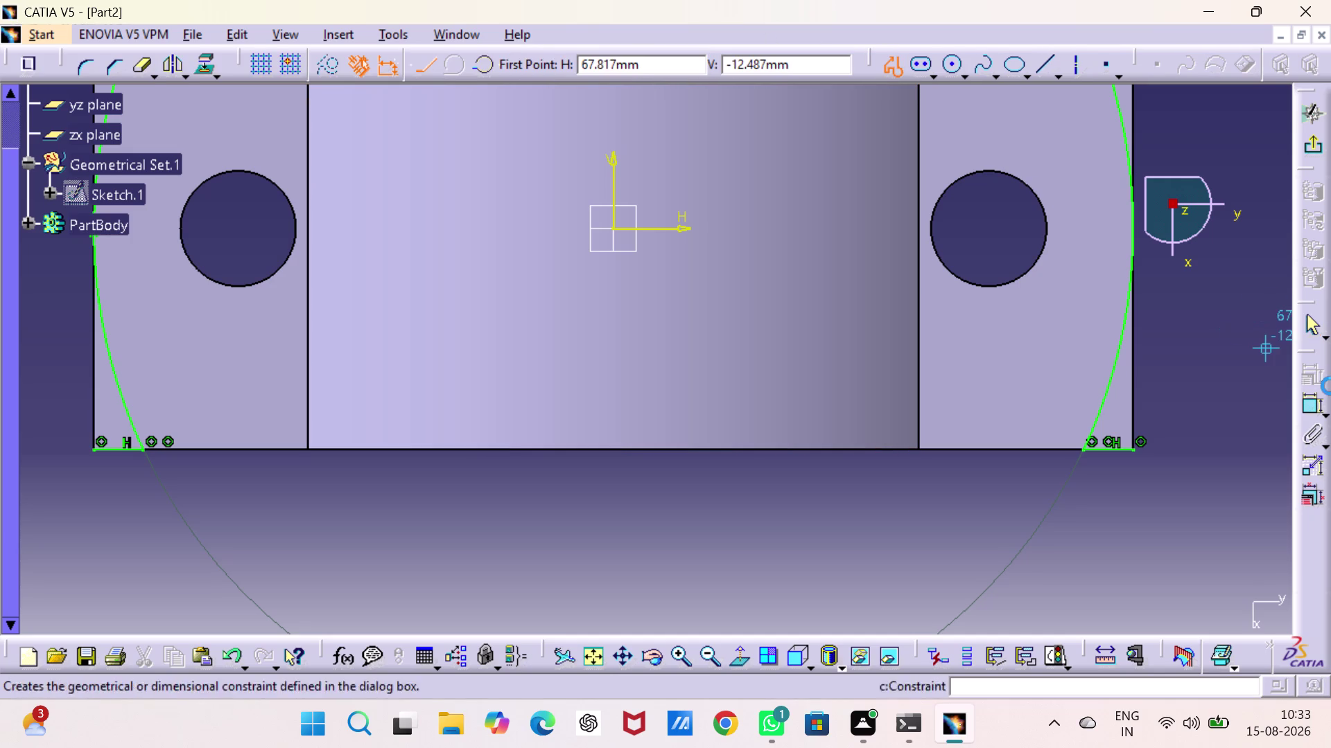
middle_drag(1196, 356, 1135, 463)
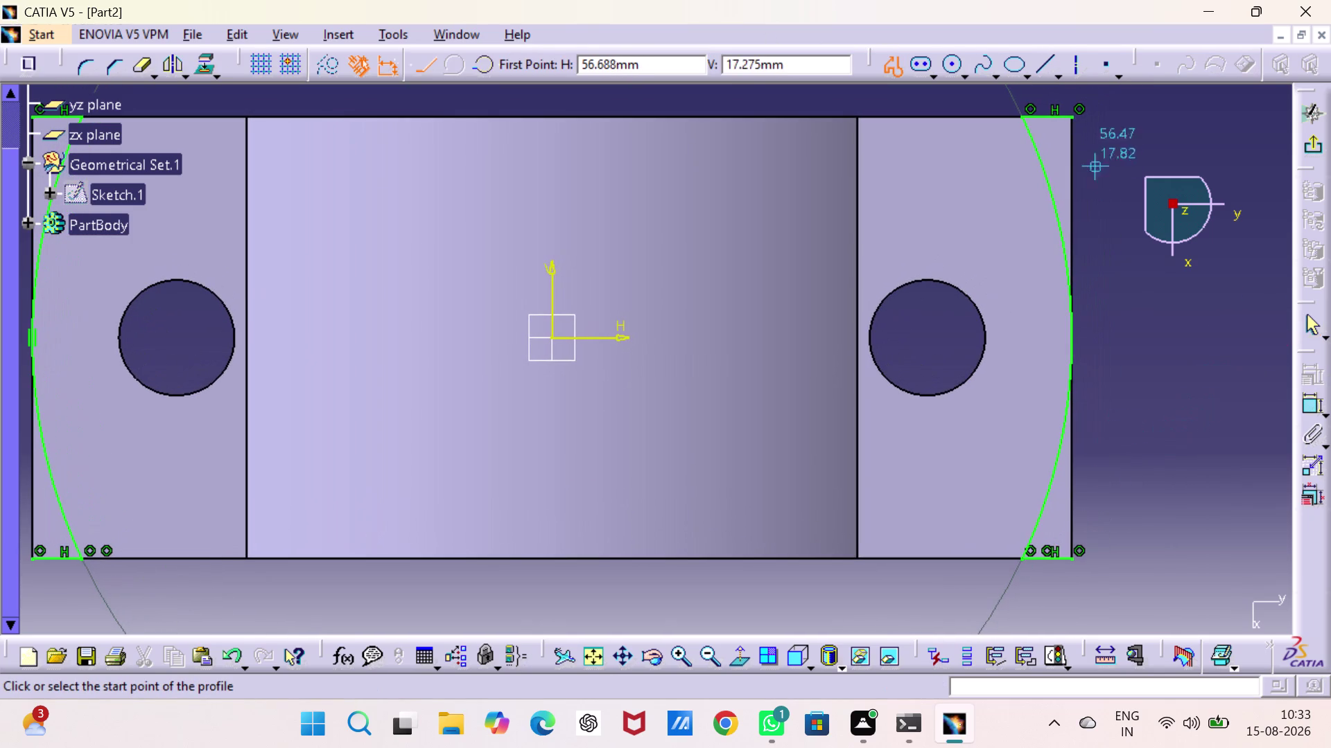
click(1075, 113)
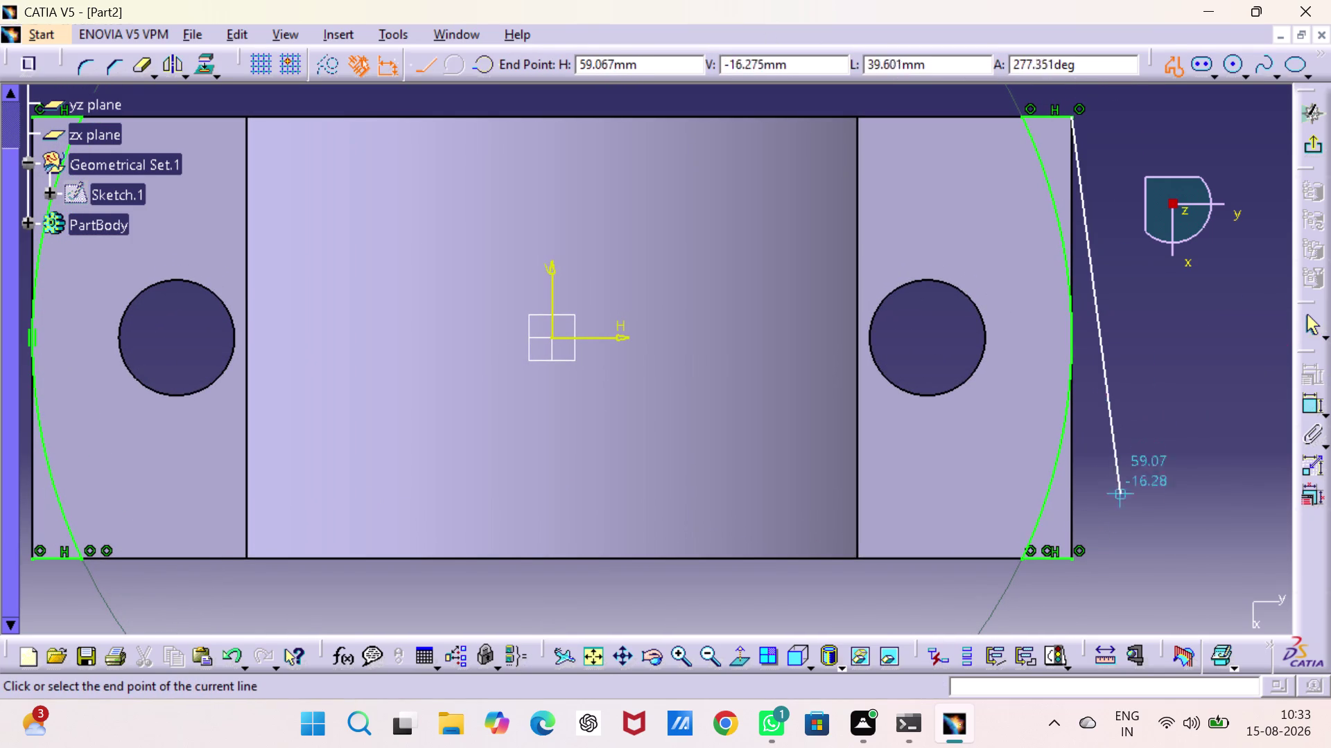
click(1073, 557)
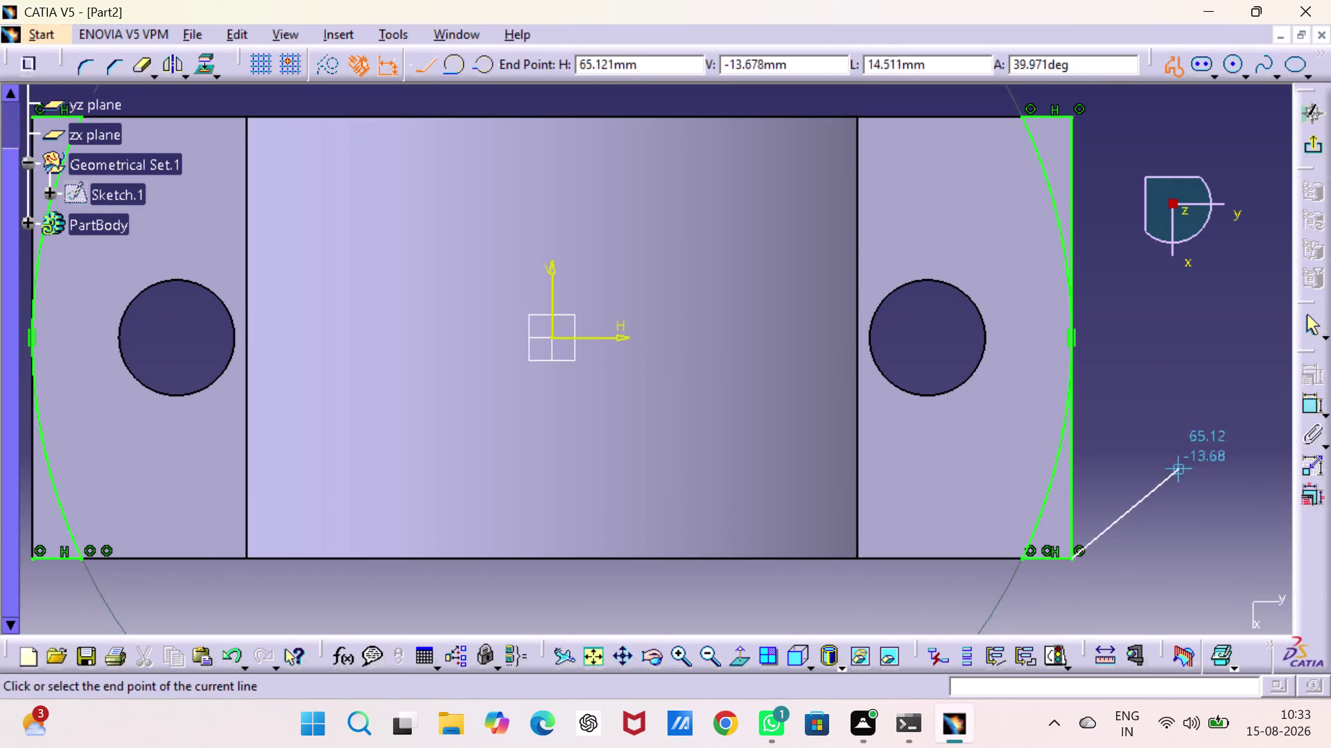
key(Escape)
key(Escape)
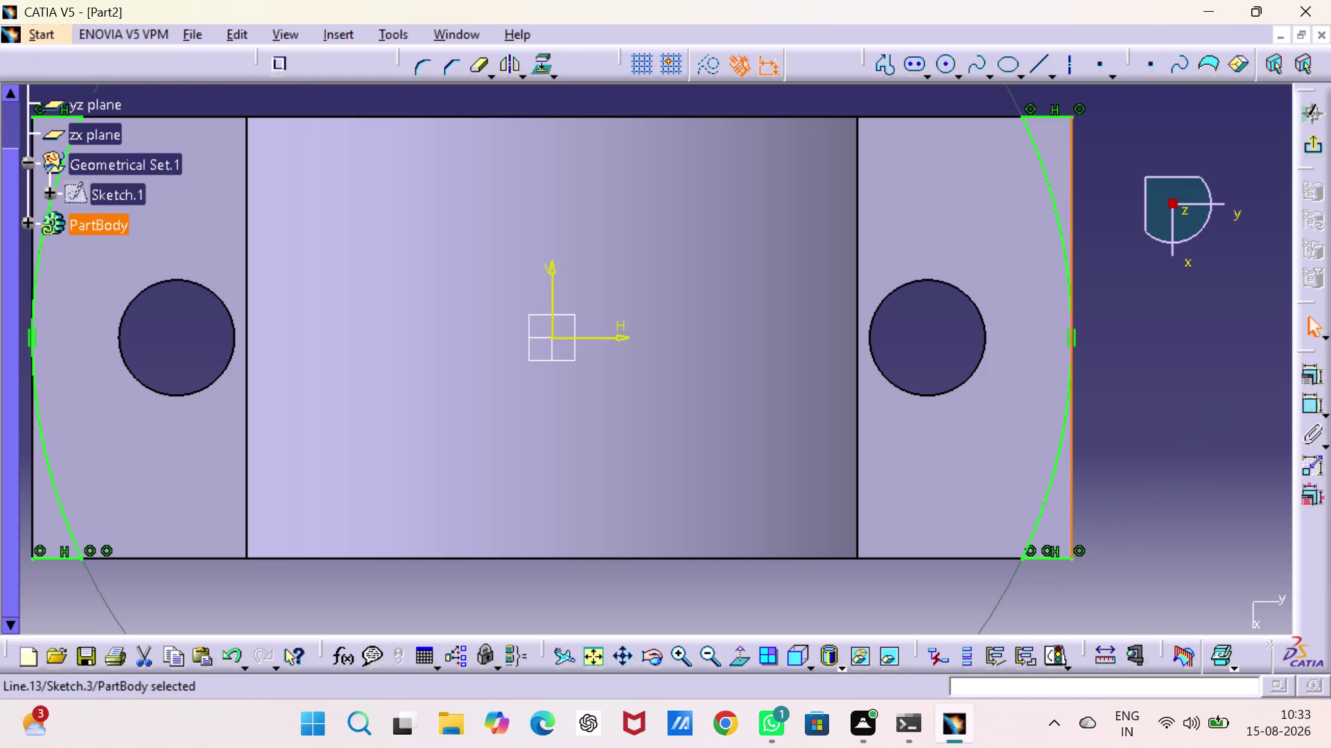
Draw a vertical line closing the left R54 arc along the left lug edge, then exit the sketch.
middle_click(1195, 471)
click(1075, 472)
middle_drag(1074, 472, 1291, 471)
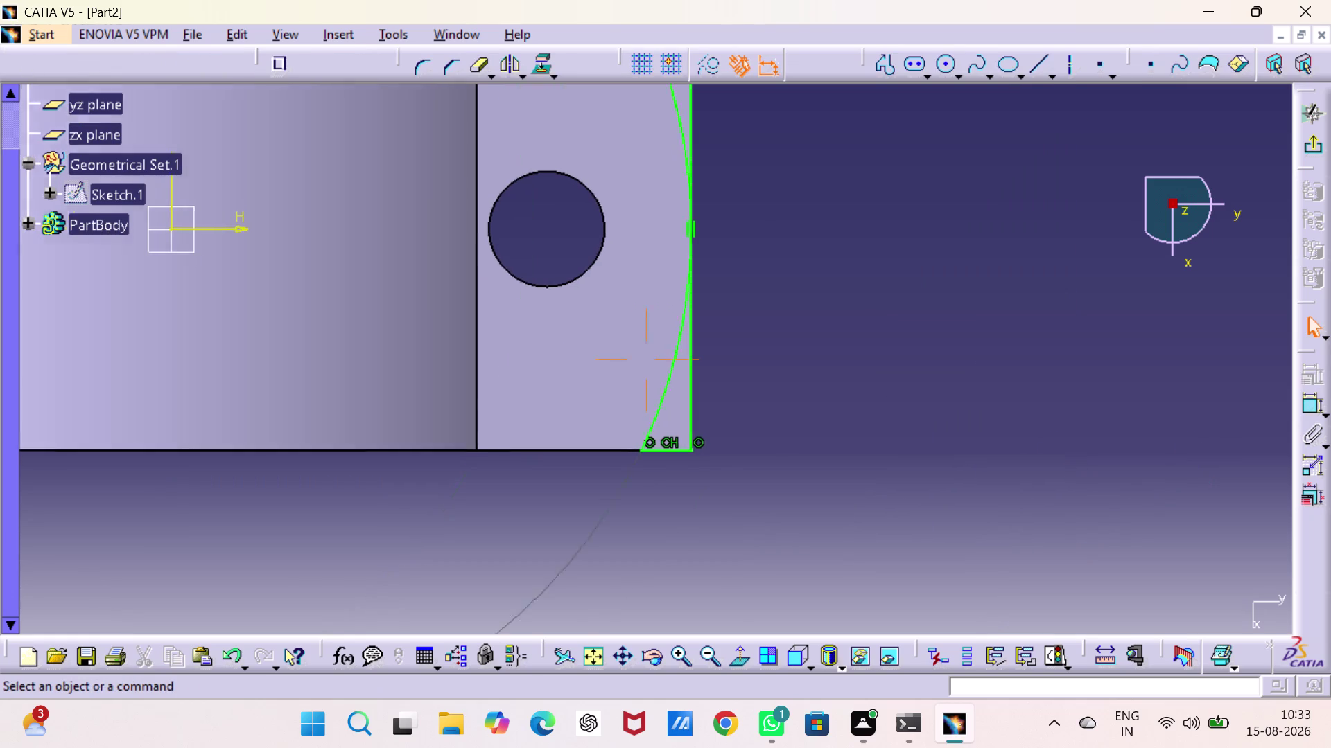
middle_drag(1291, 471, 1330, 477)
middle_drag(686, 479, 1285, 496)
middle_drag(719, 503, 984, 680)
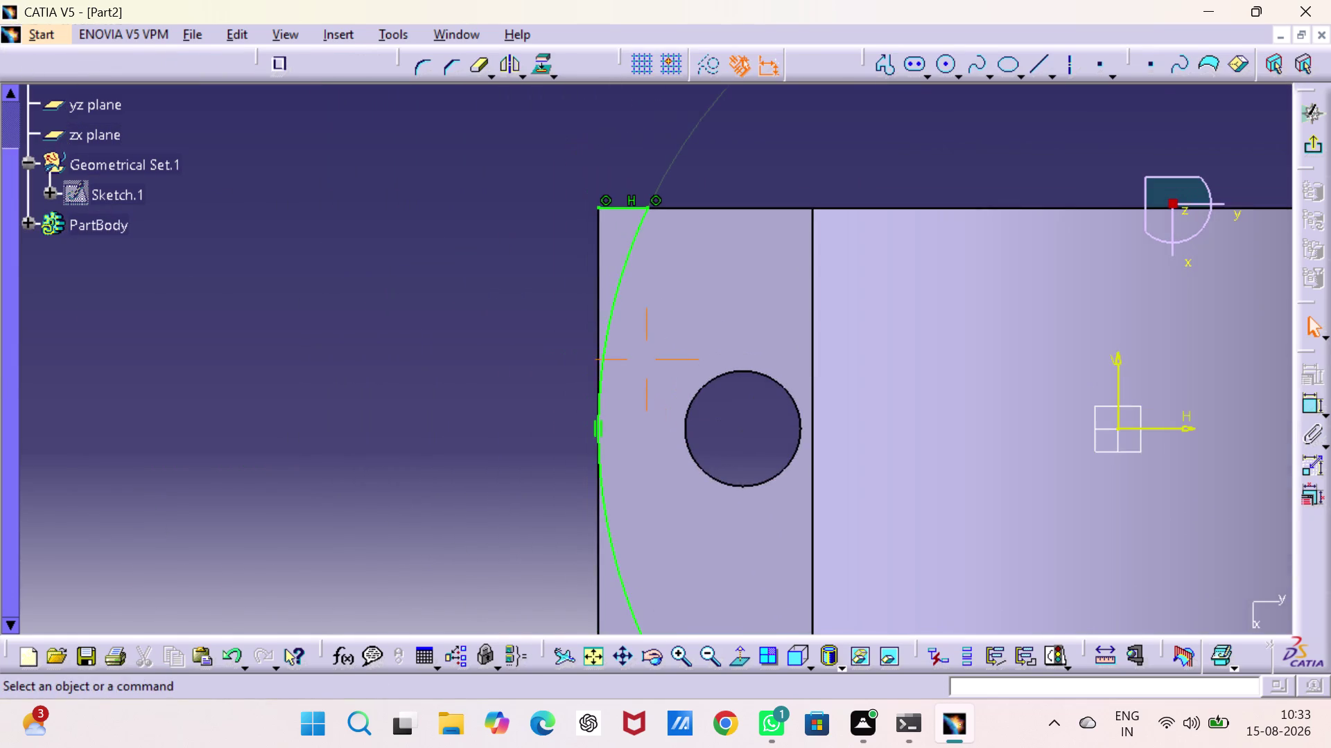
middle_drag(985, 680, 984, 680)
middle_drag(889, 500, 932, 405)
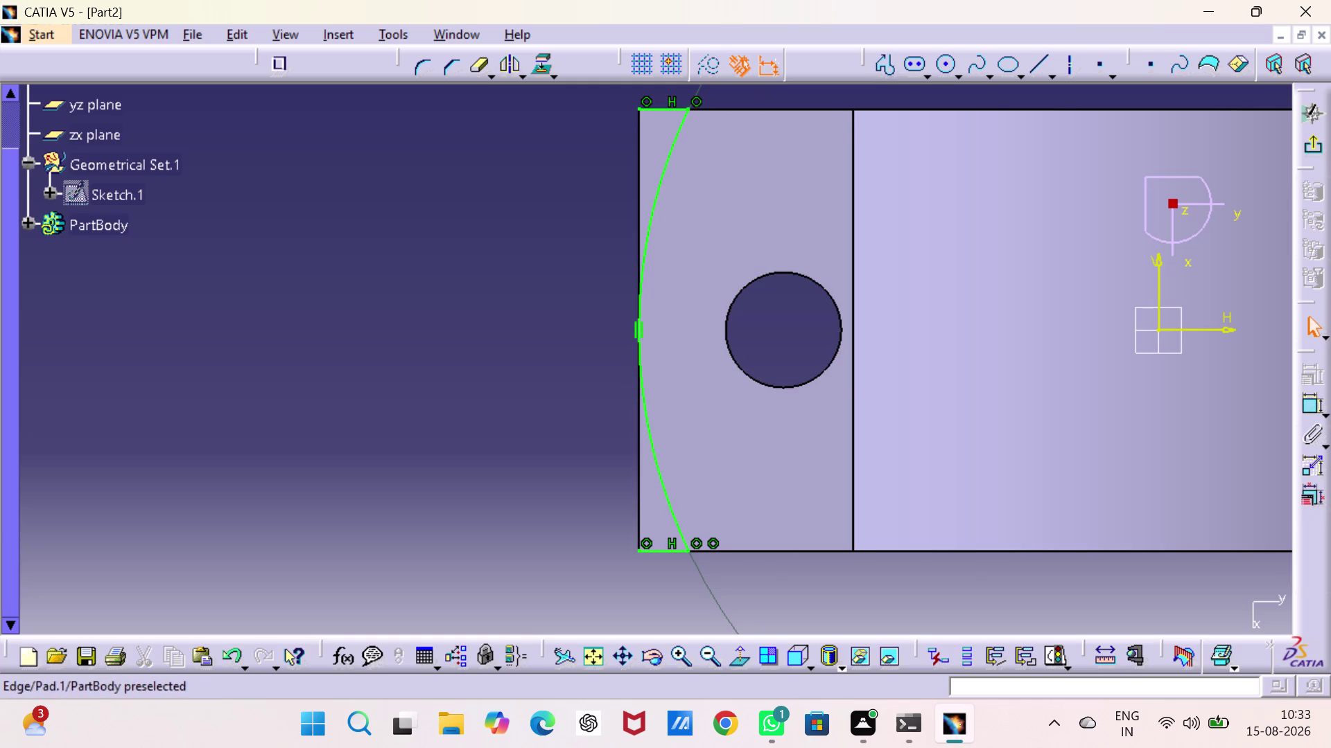
click(876, 69)
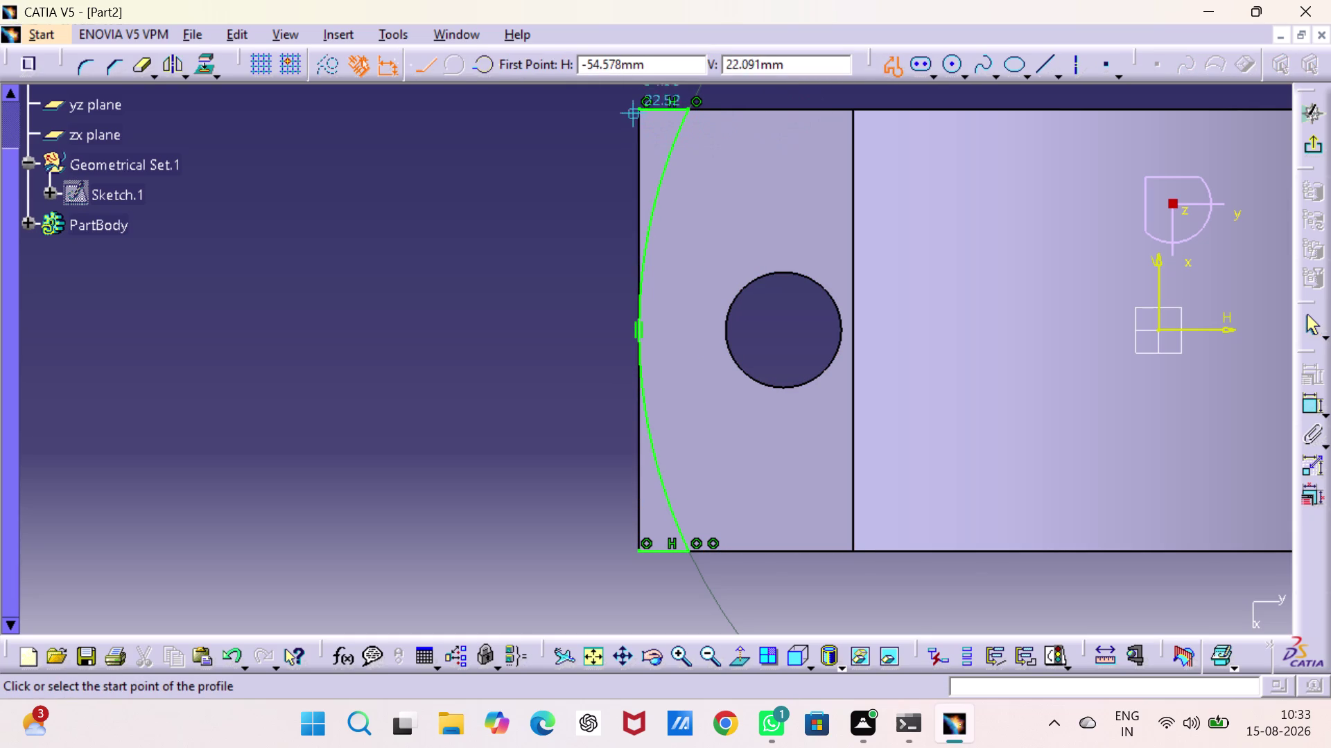
click(641, 107)
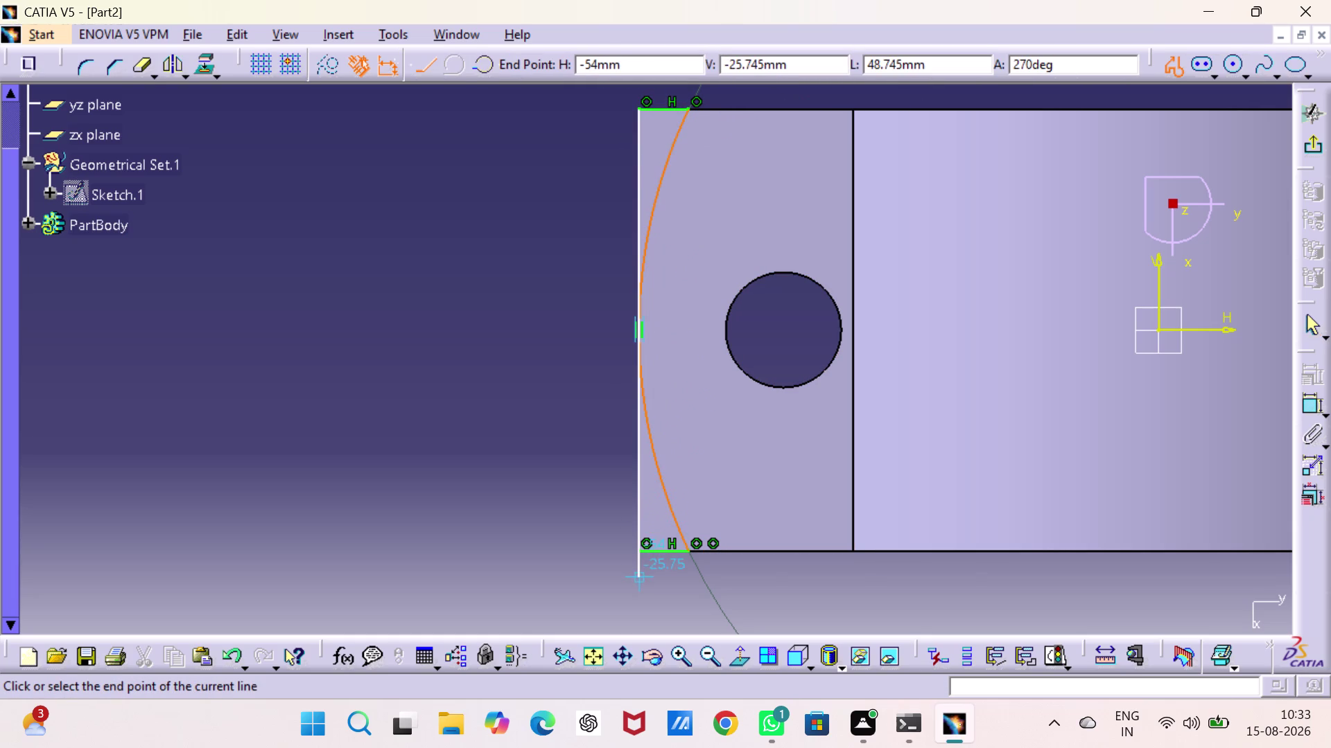
click(636, 552)
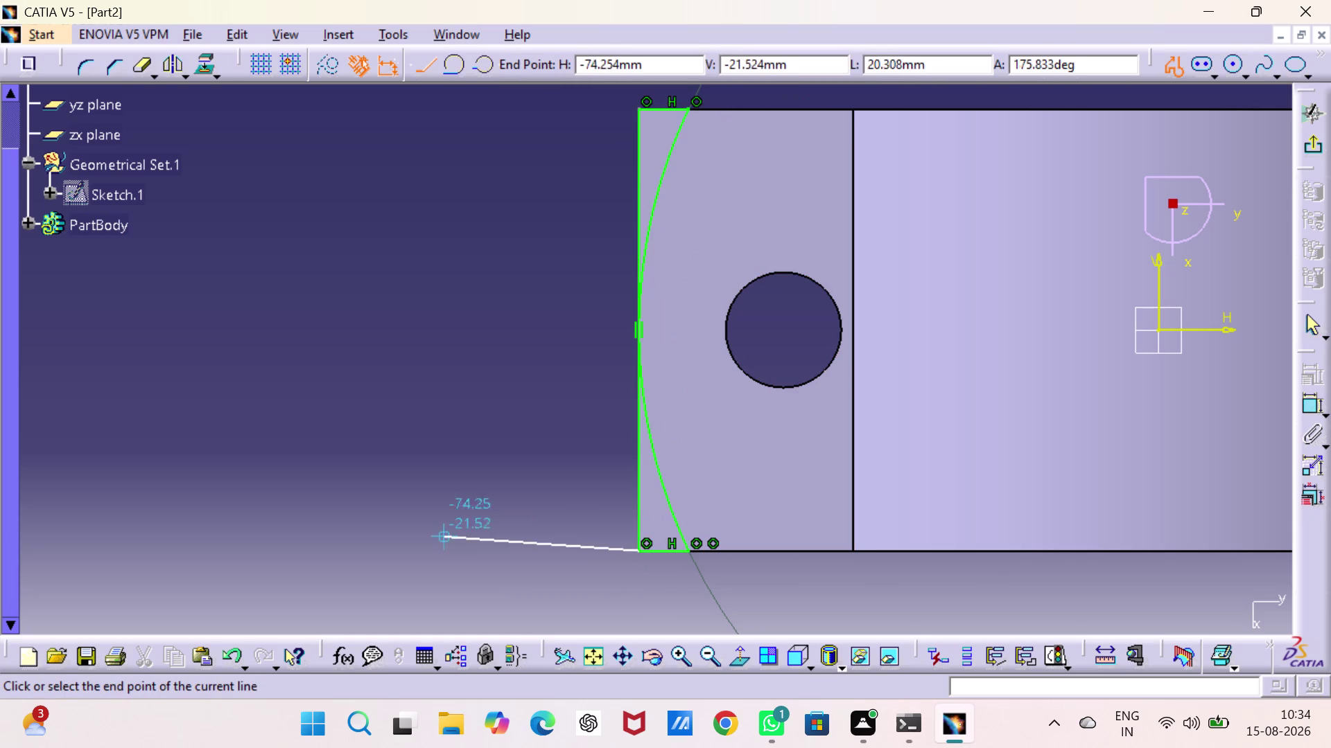
key(Escape)
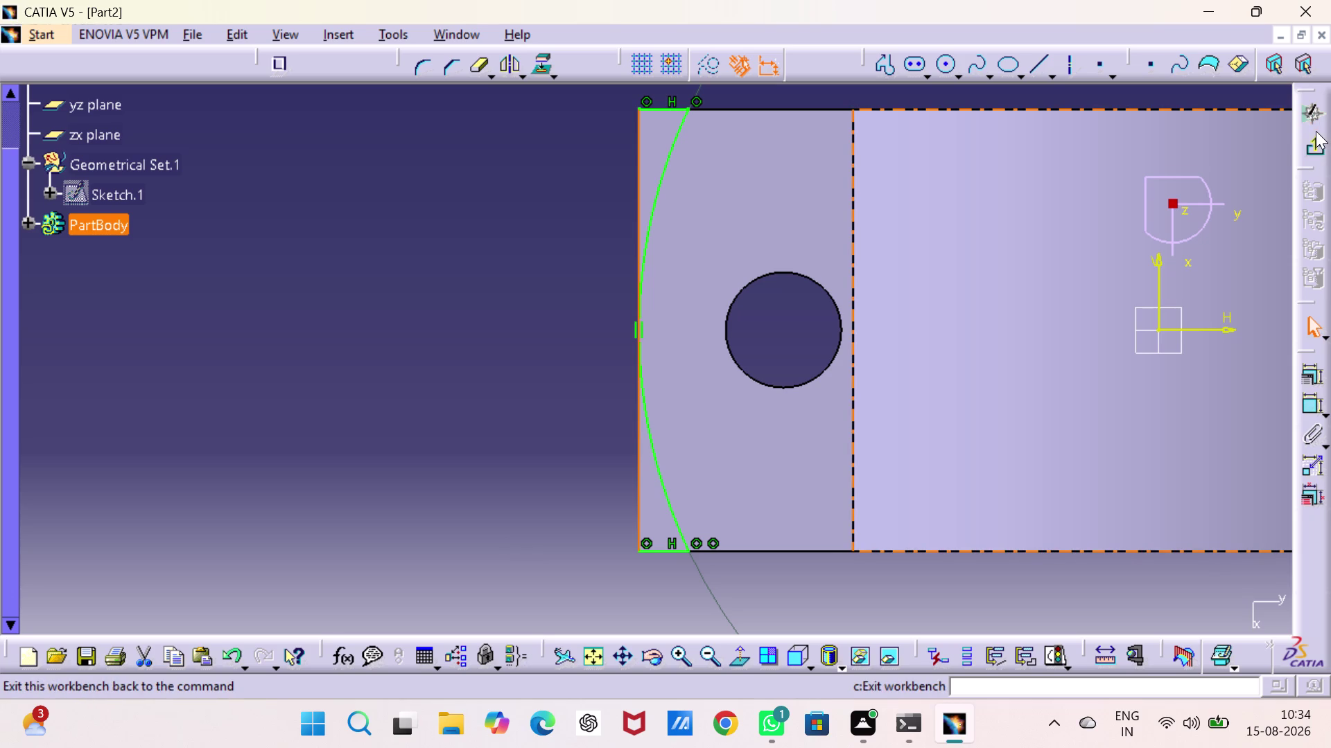
click(1315, 143)
click(414, 351)
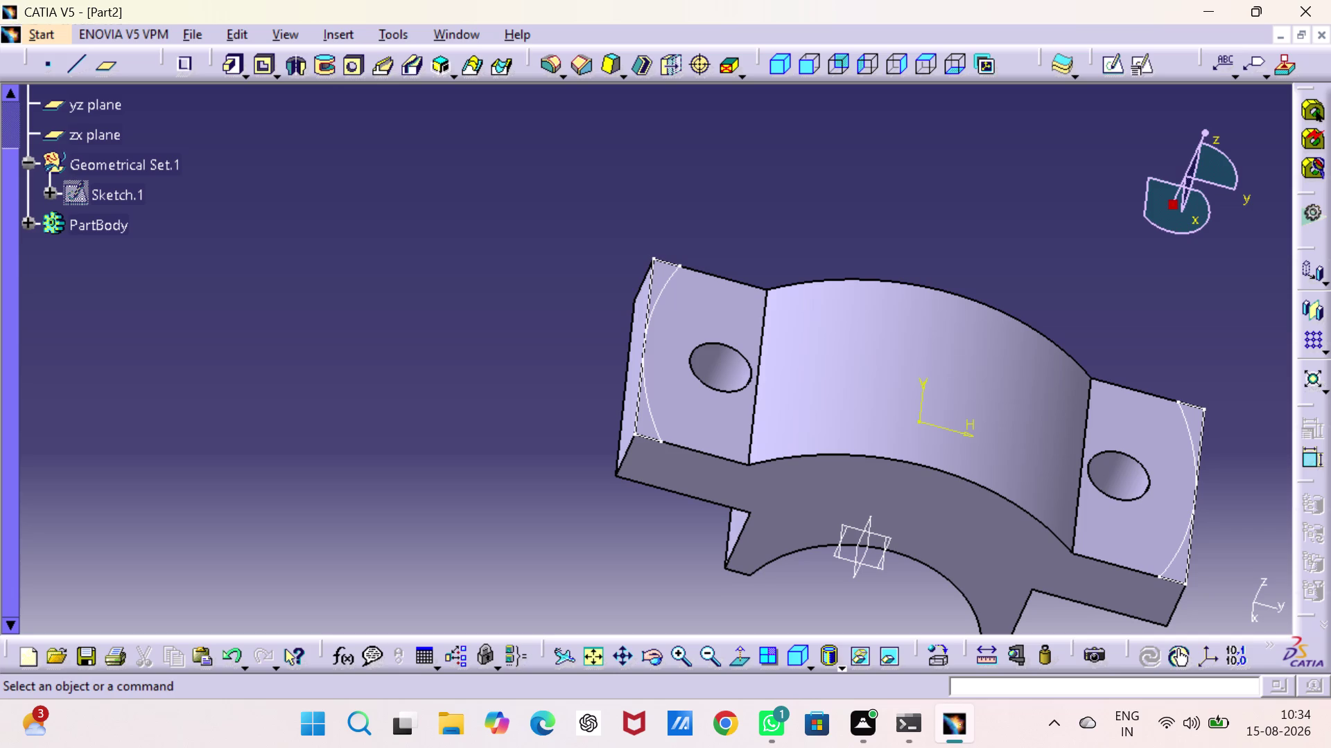
click(263, 70)
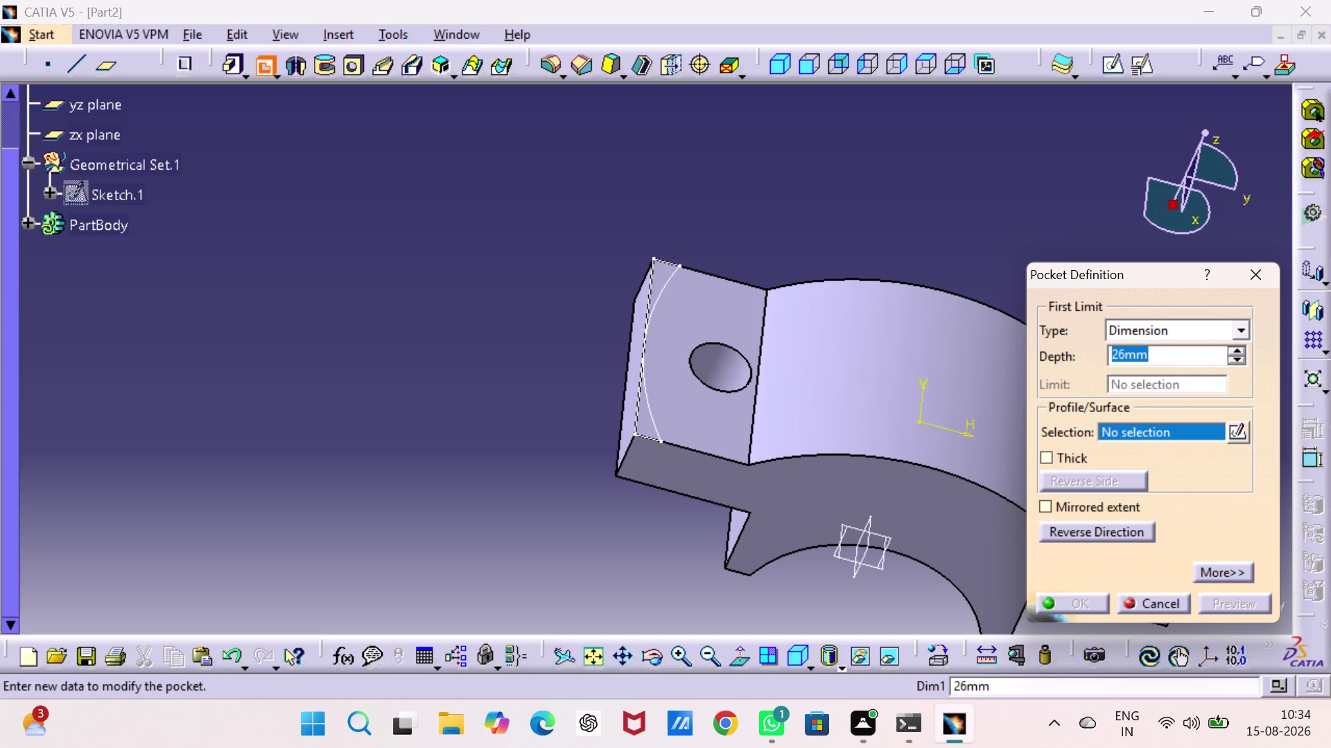
Retry the 26 mm pocket on Sketch.3, cancel it after self-intersection errors, and reopen Sketch.3.
click(638, 419)
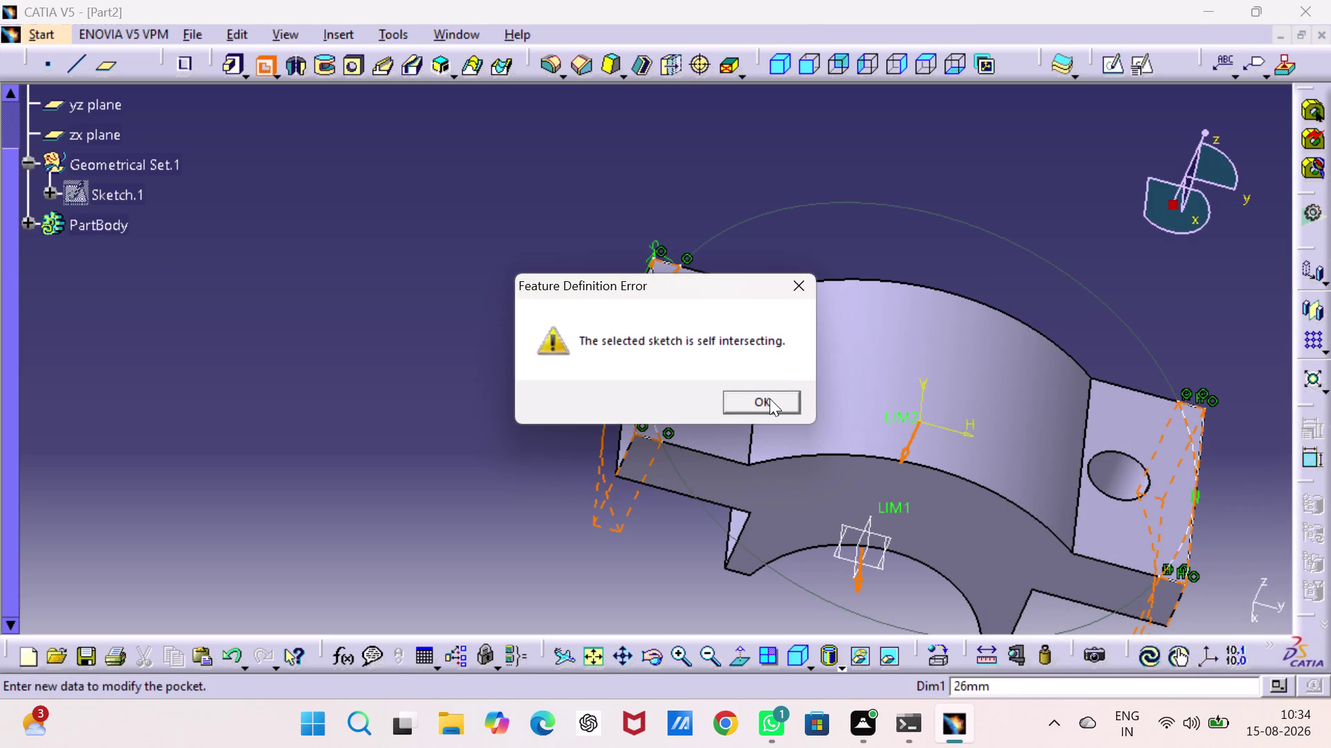
click(769, 398)
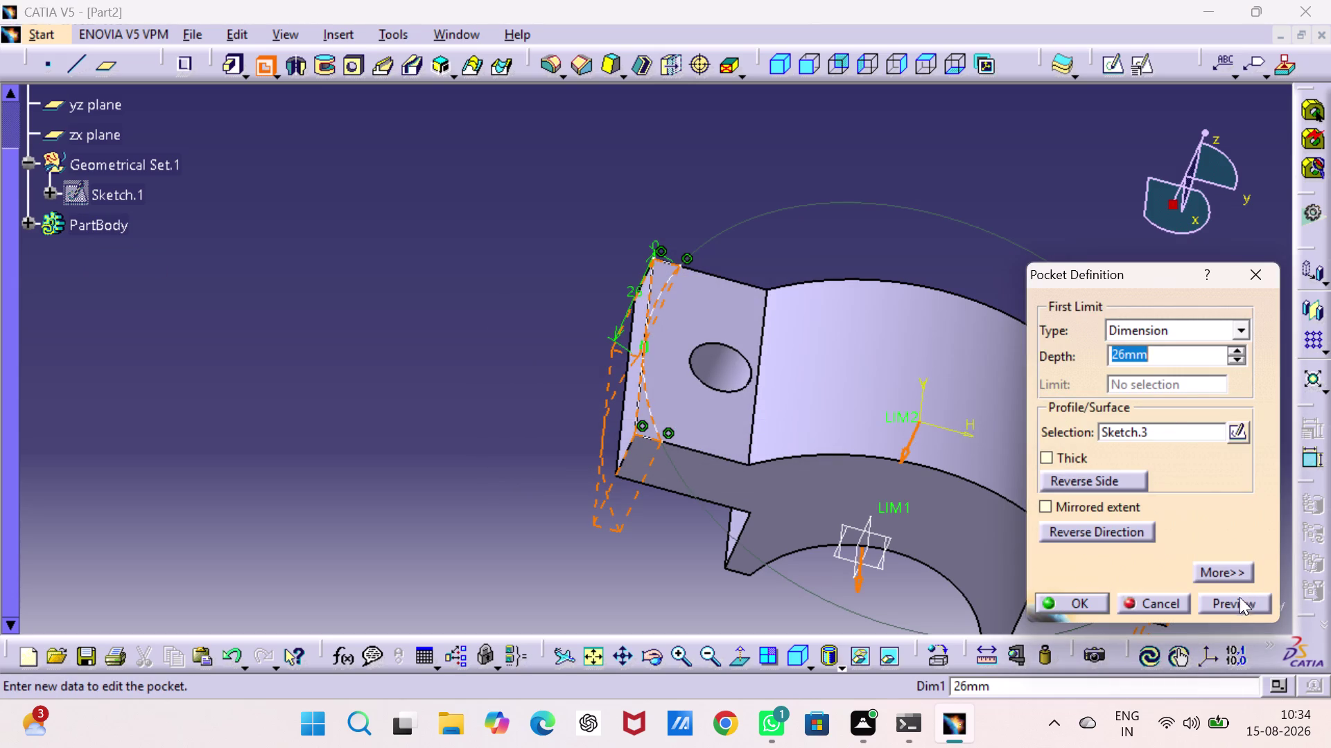
click(1240, 599)
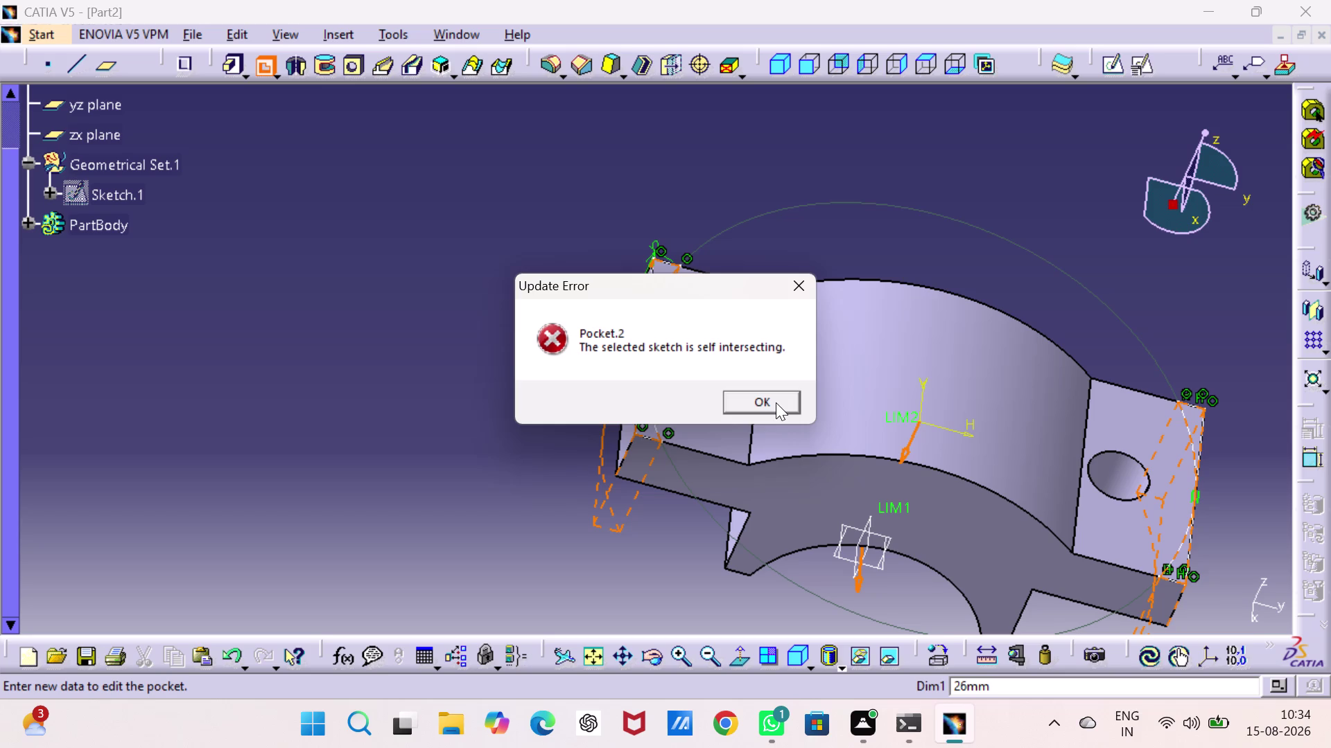
click(775, 403)
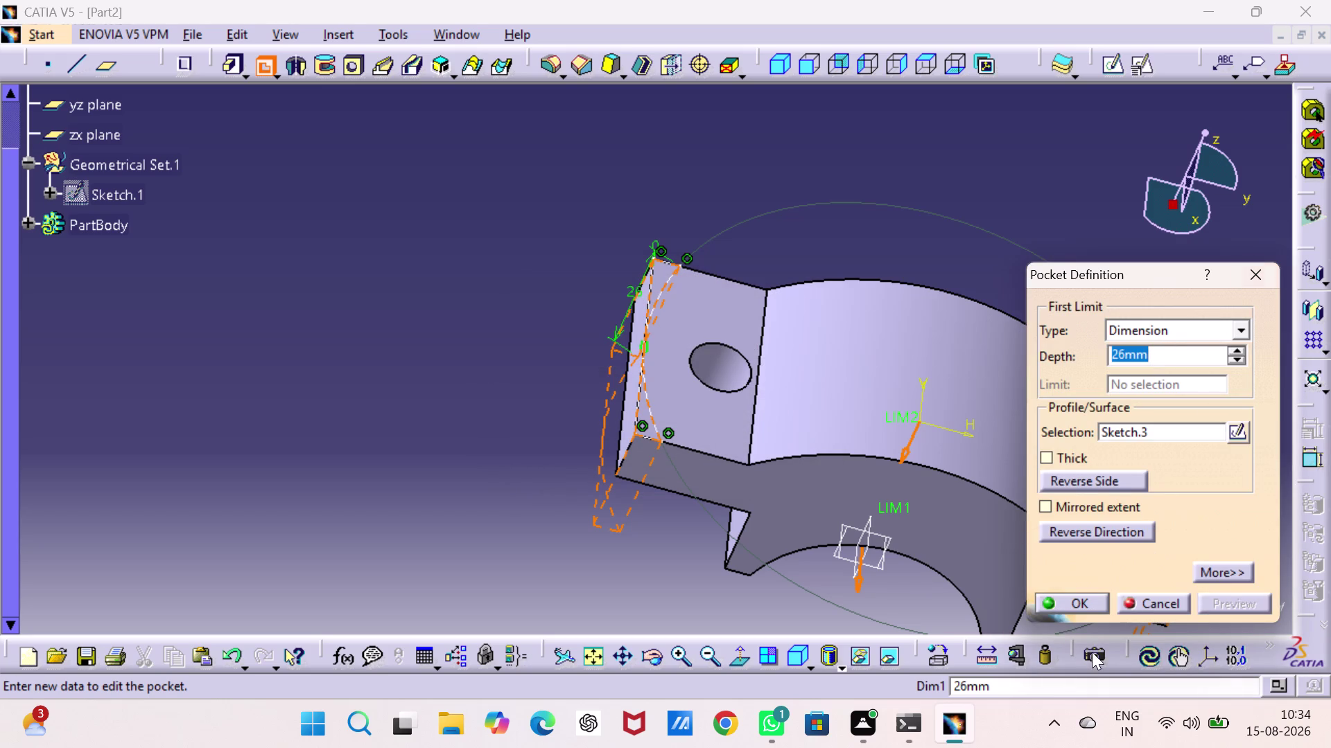
click(1070, 606)
click(762, 403)
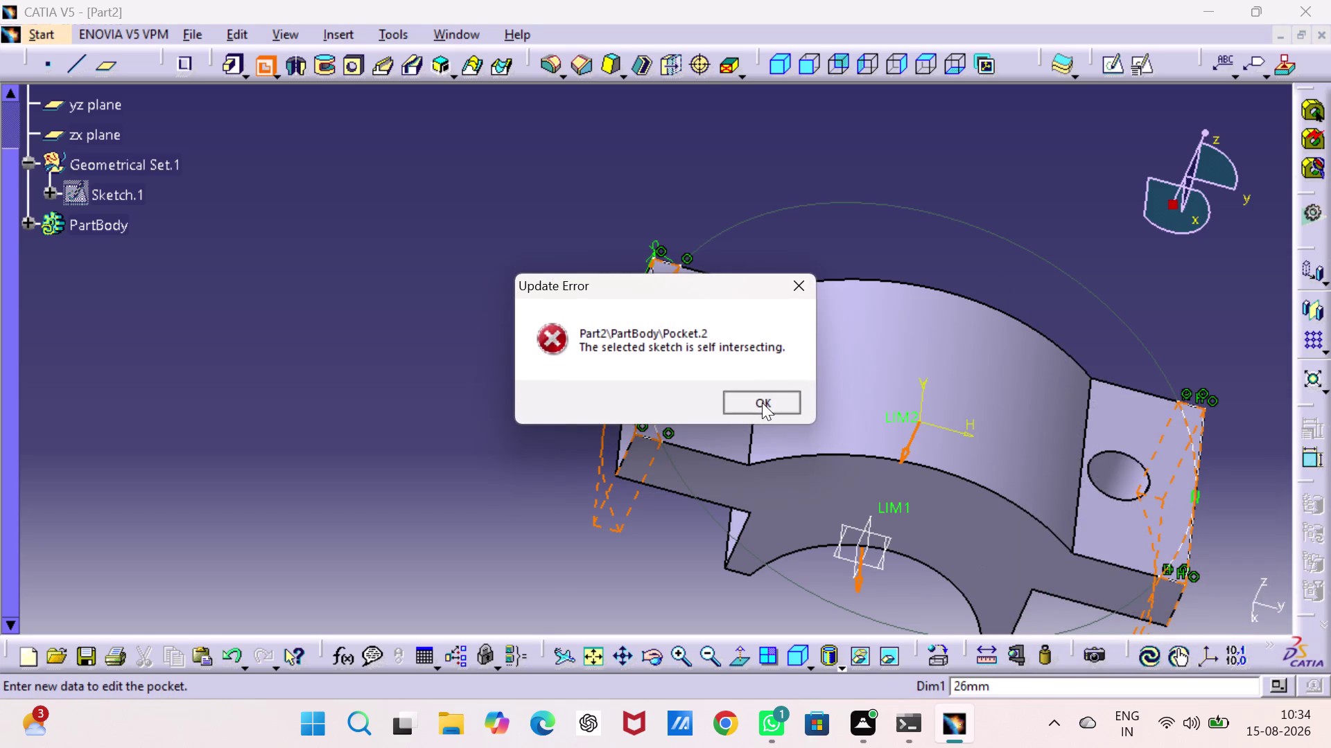
click(1245, 274)
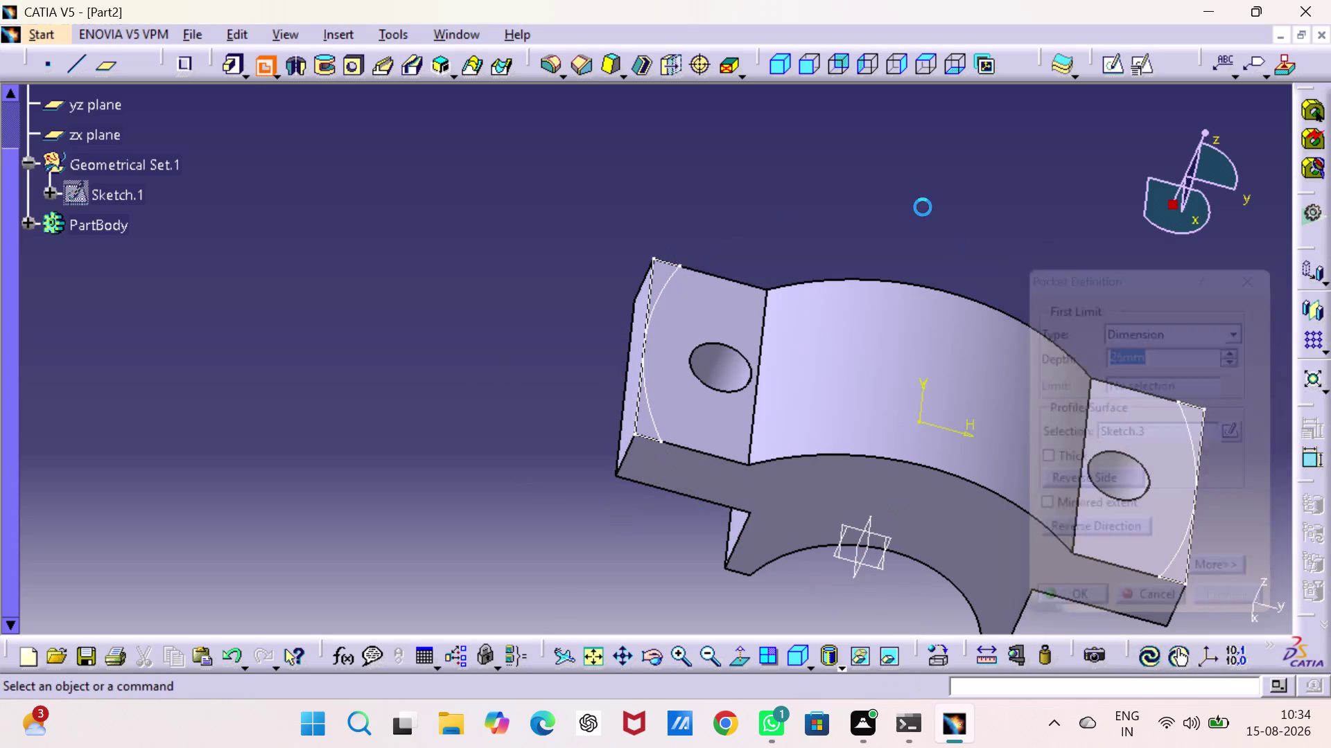
click(916, 196)
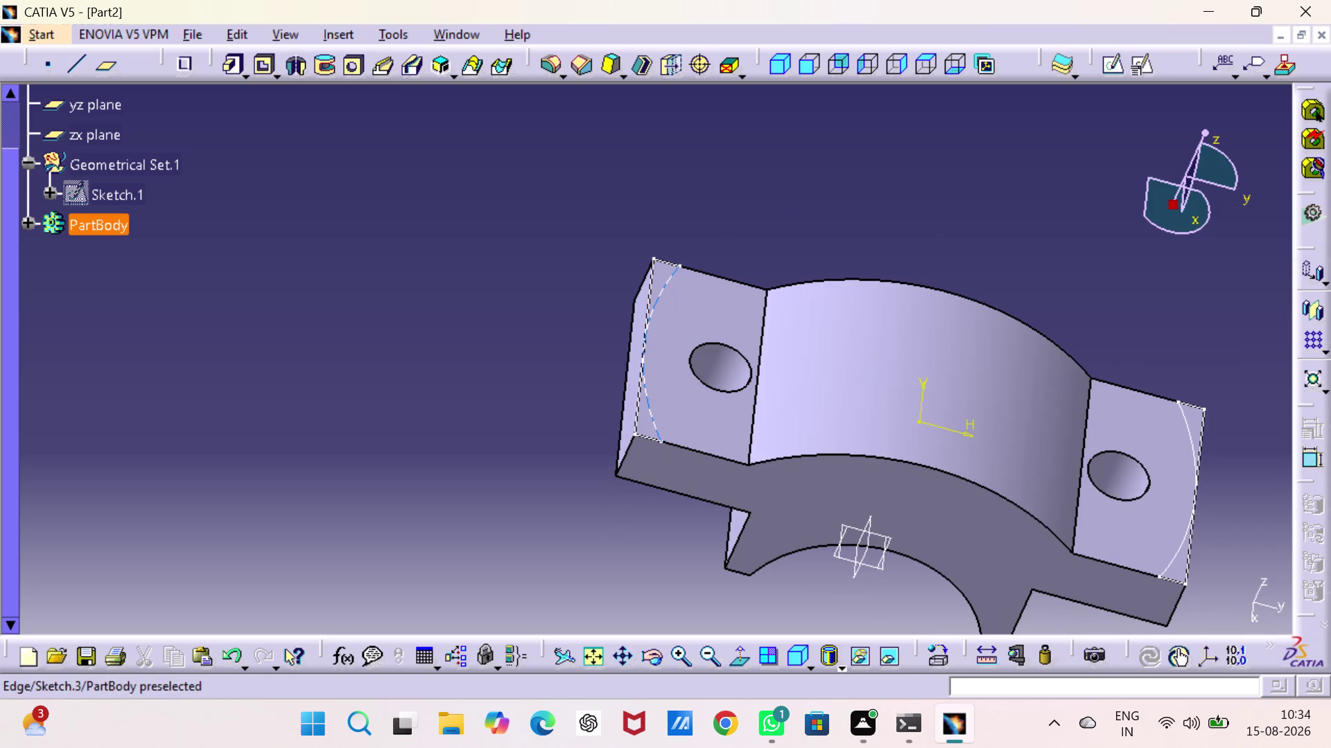
double_click(661, 434)
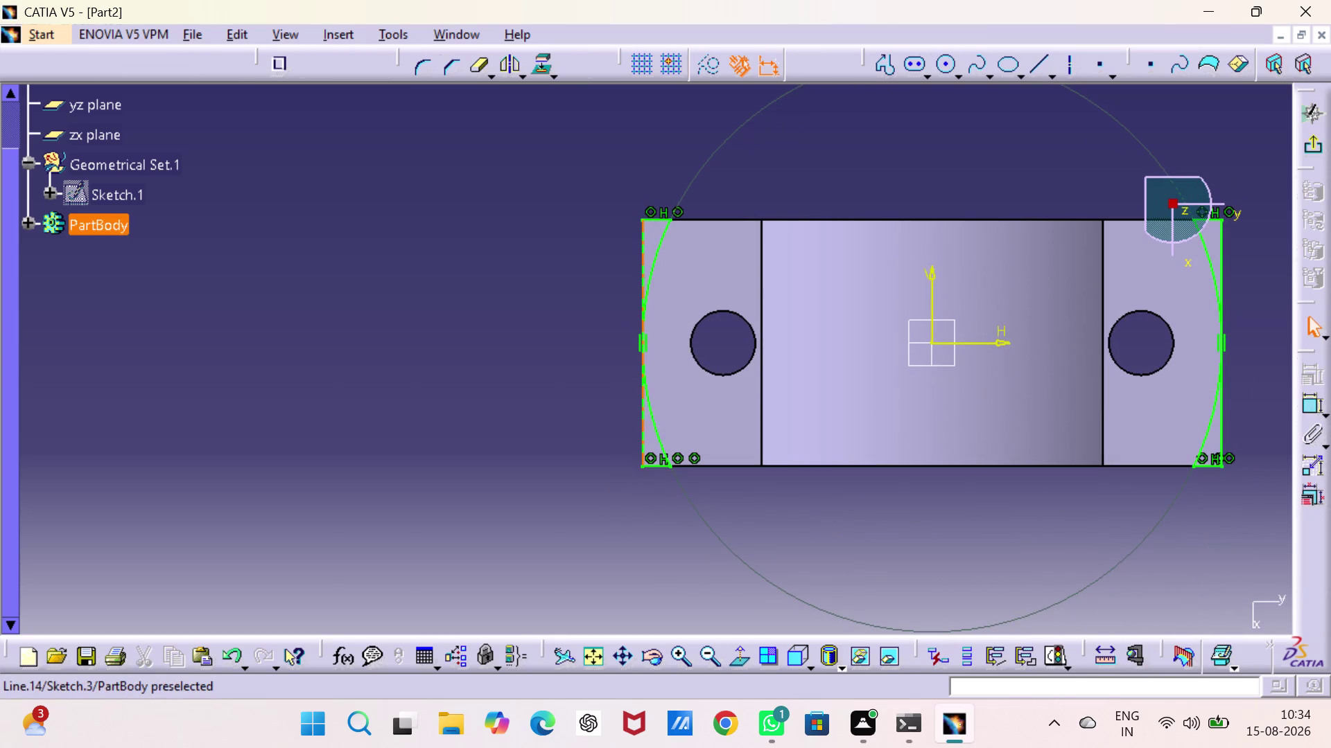
Delete the two tangency constraints on the left end arc.
right_click(647, 342)
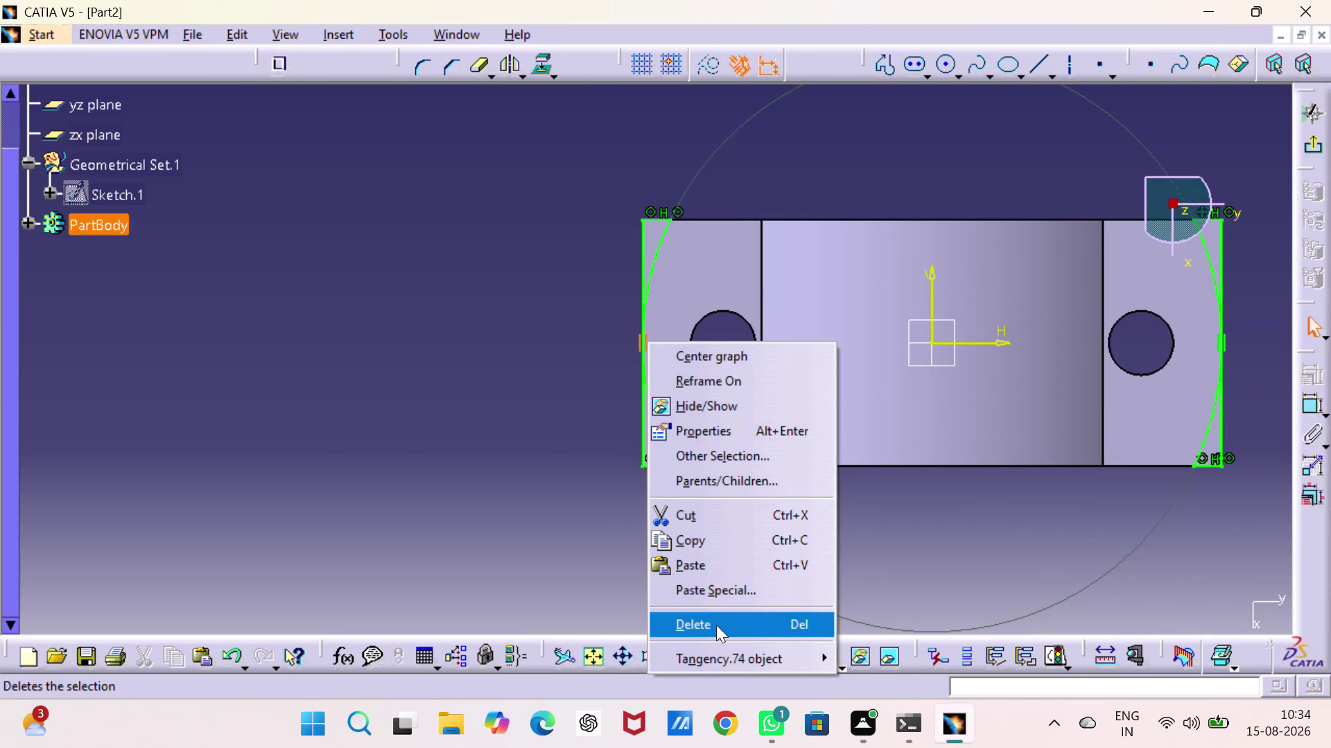
click(716, 626)
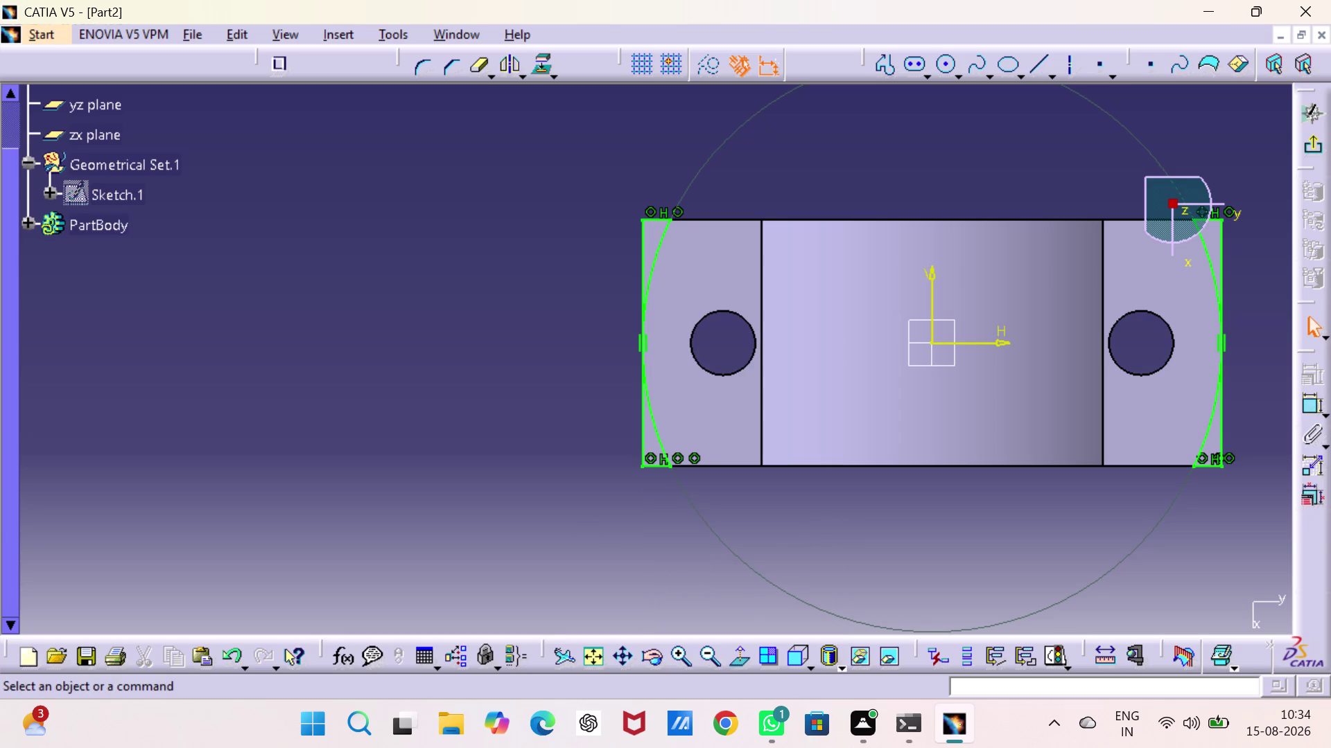
click(507, 424)
click(644, 343)
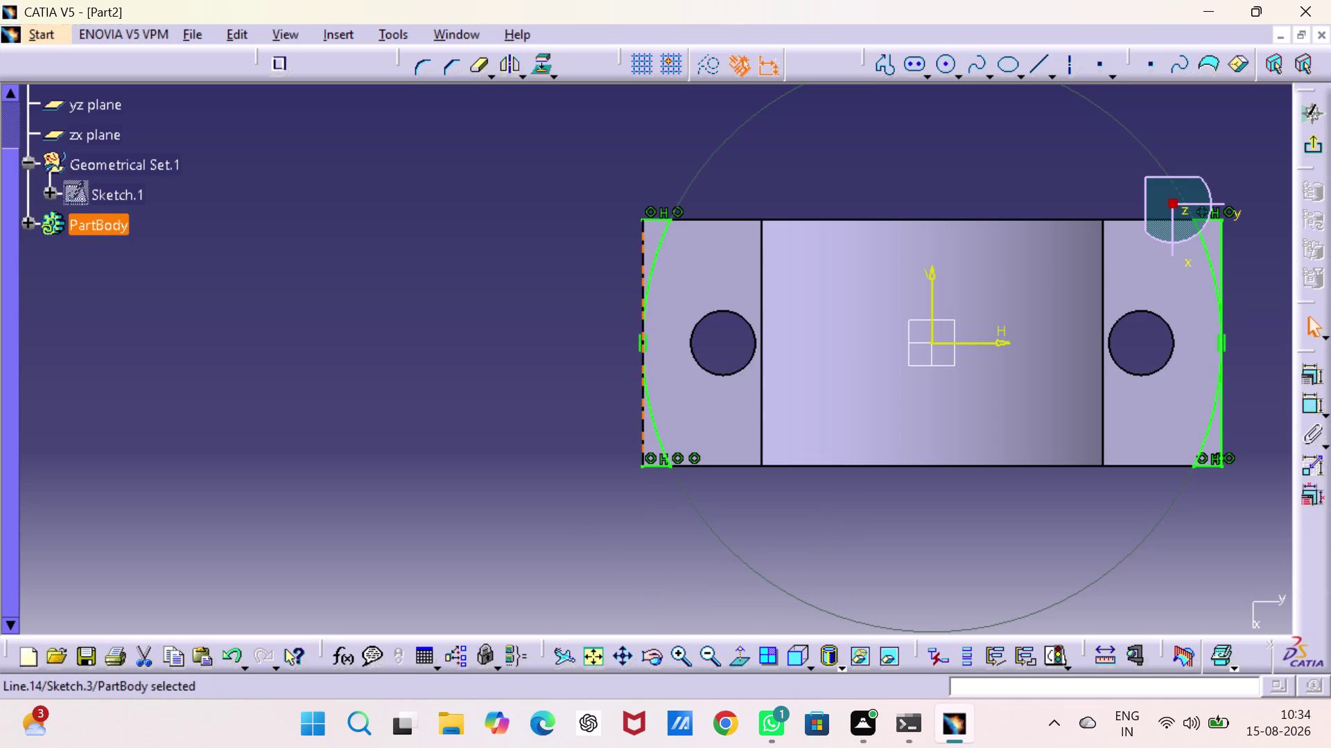
click(597, 349)
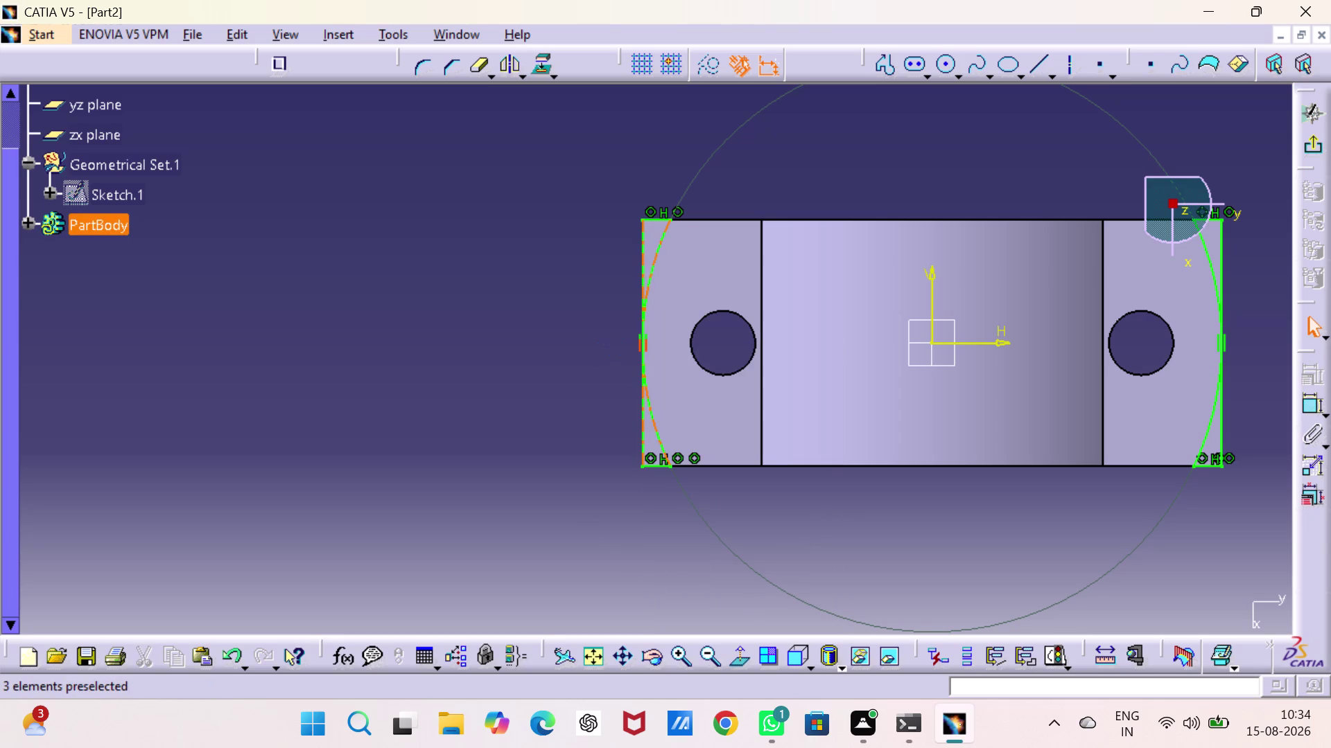
click(636, 346)
right_click(635, 345)
click(676, 626)
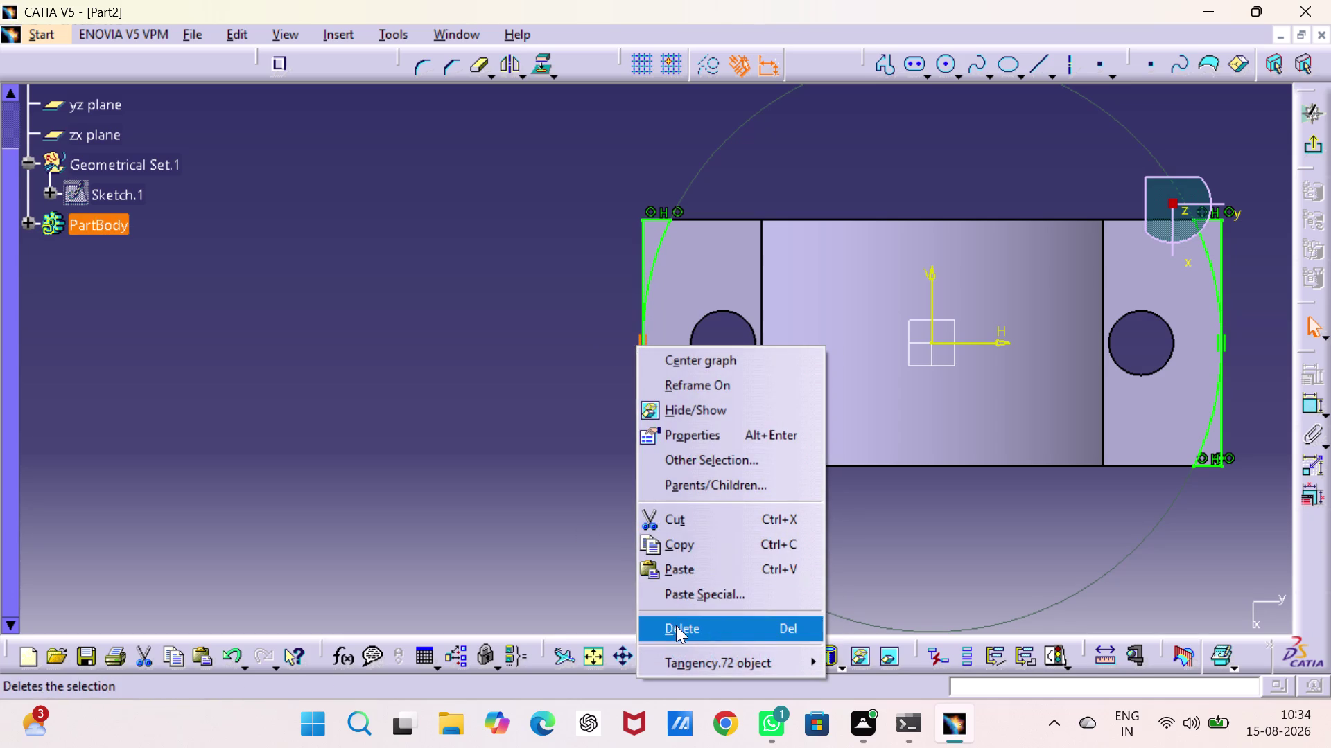
click(538, 468)
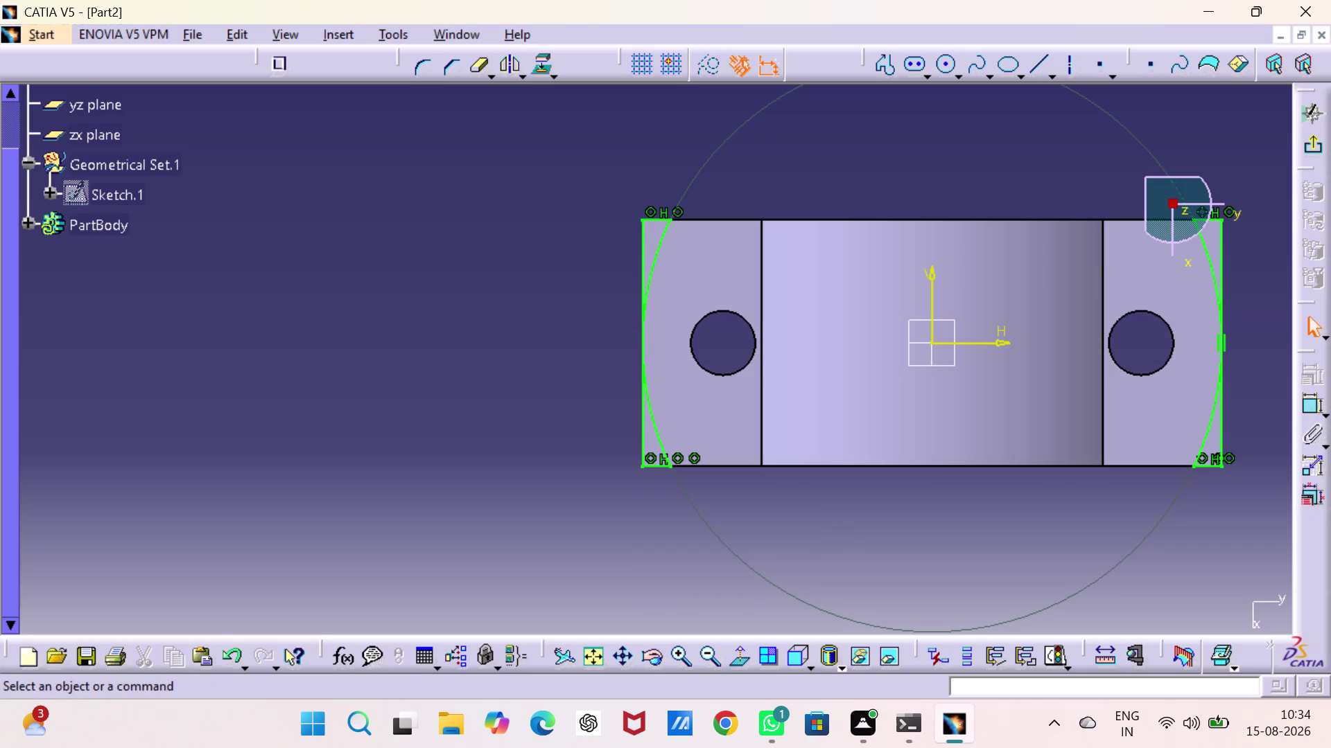
Delete the right end arc's tangency constraint and return to the 3D part.
right_click(1227, 343)
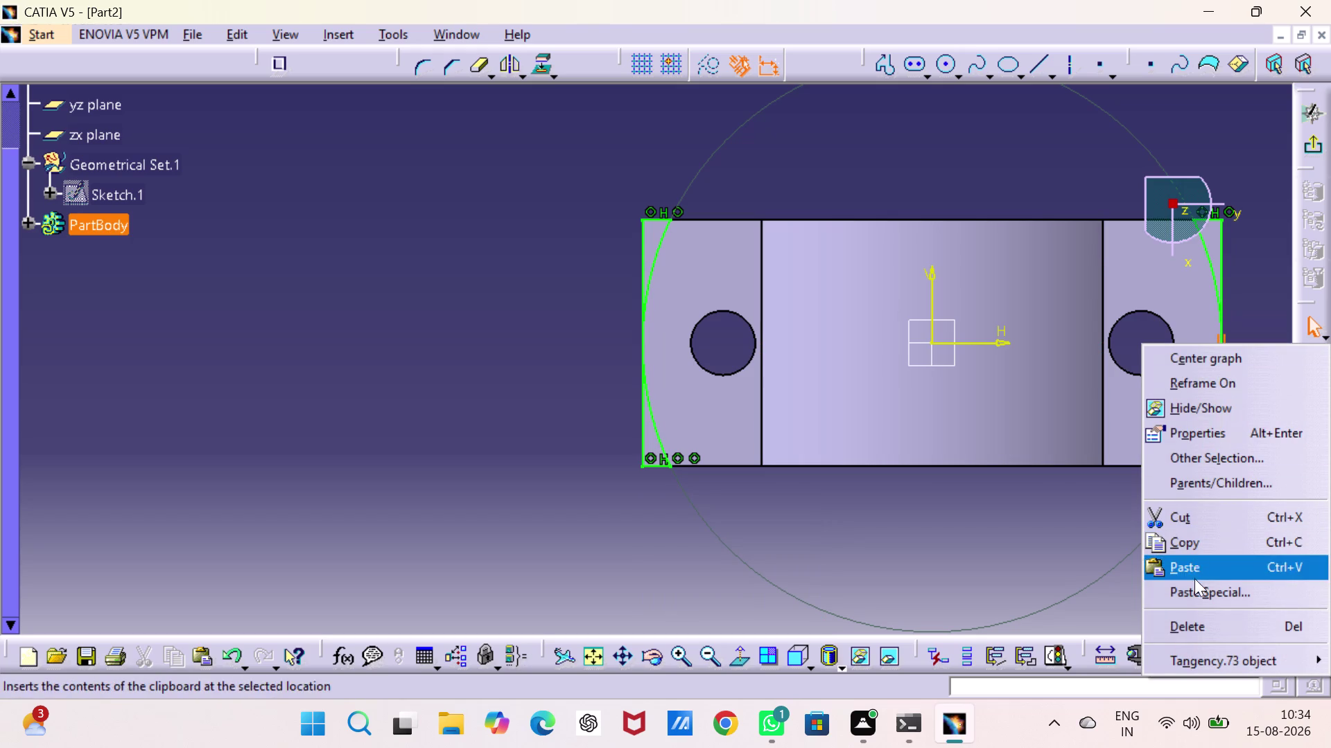
click(1200, 629)
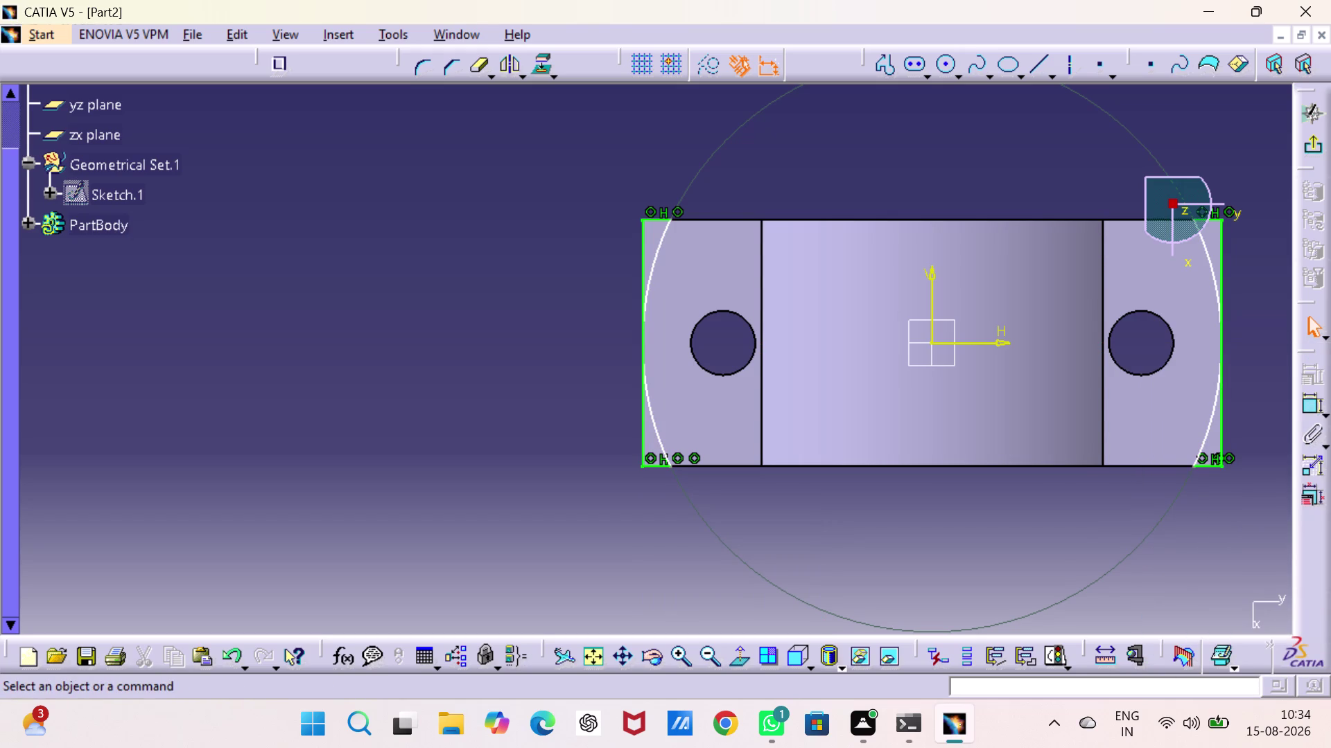
click(455, 386)
click(1309, 152)
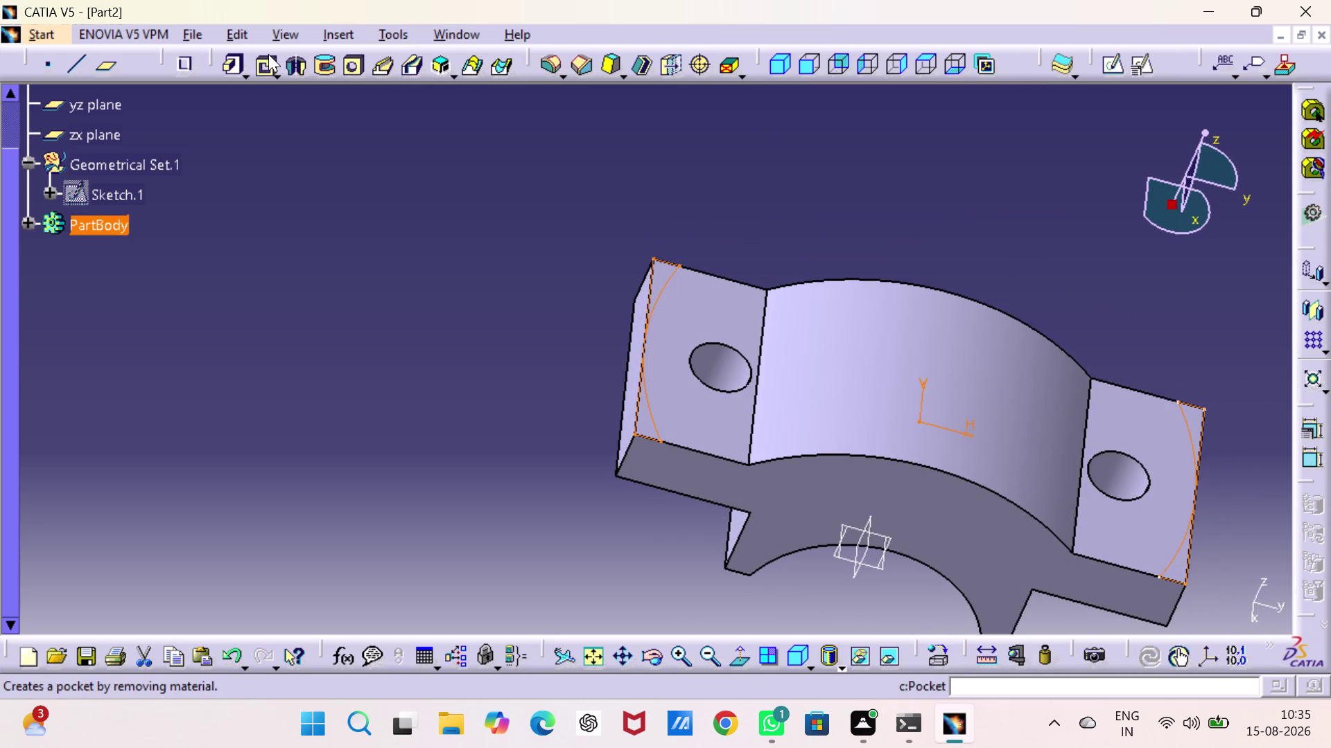
click(264, 57)
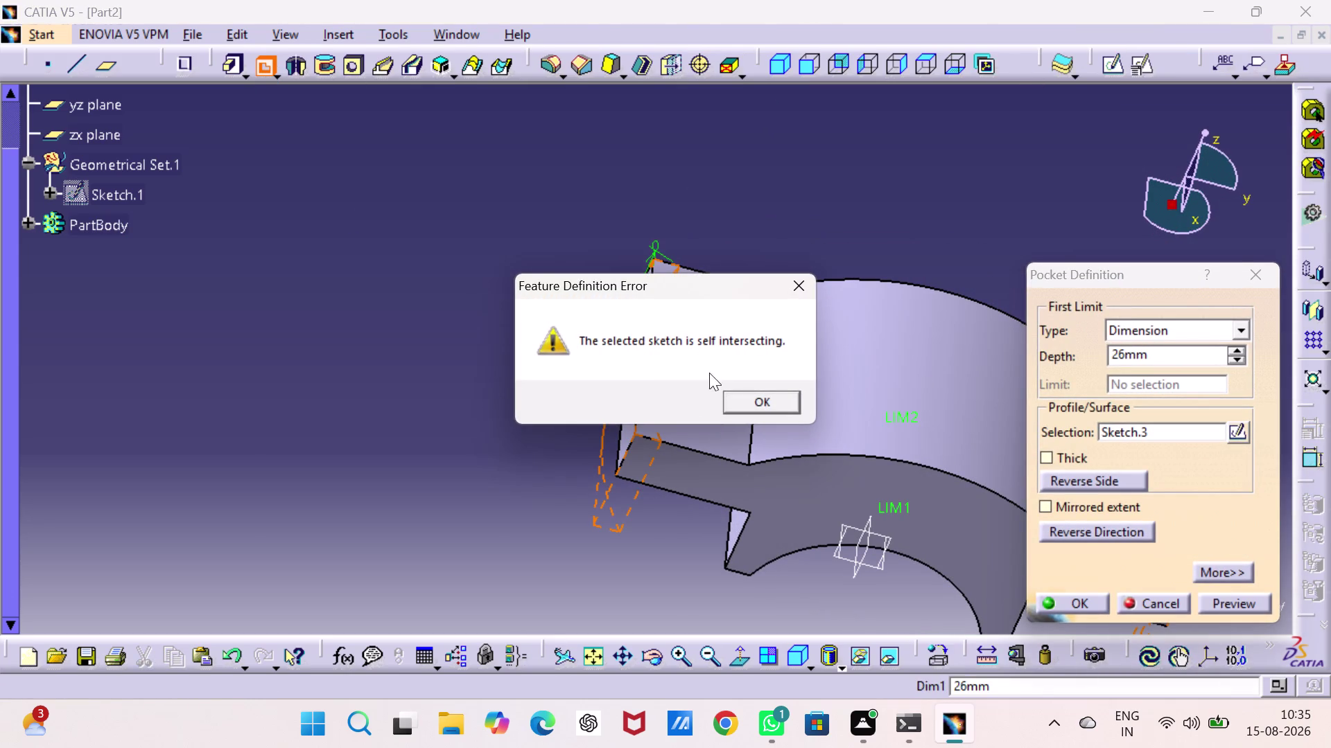
click(753, 396)
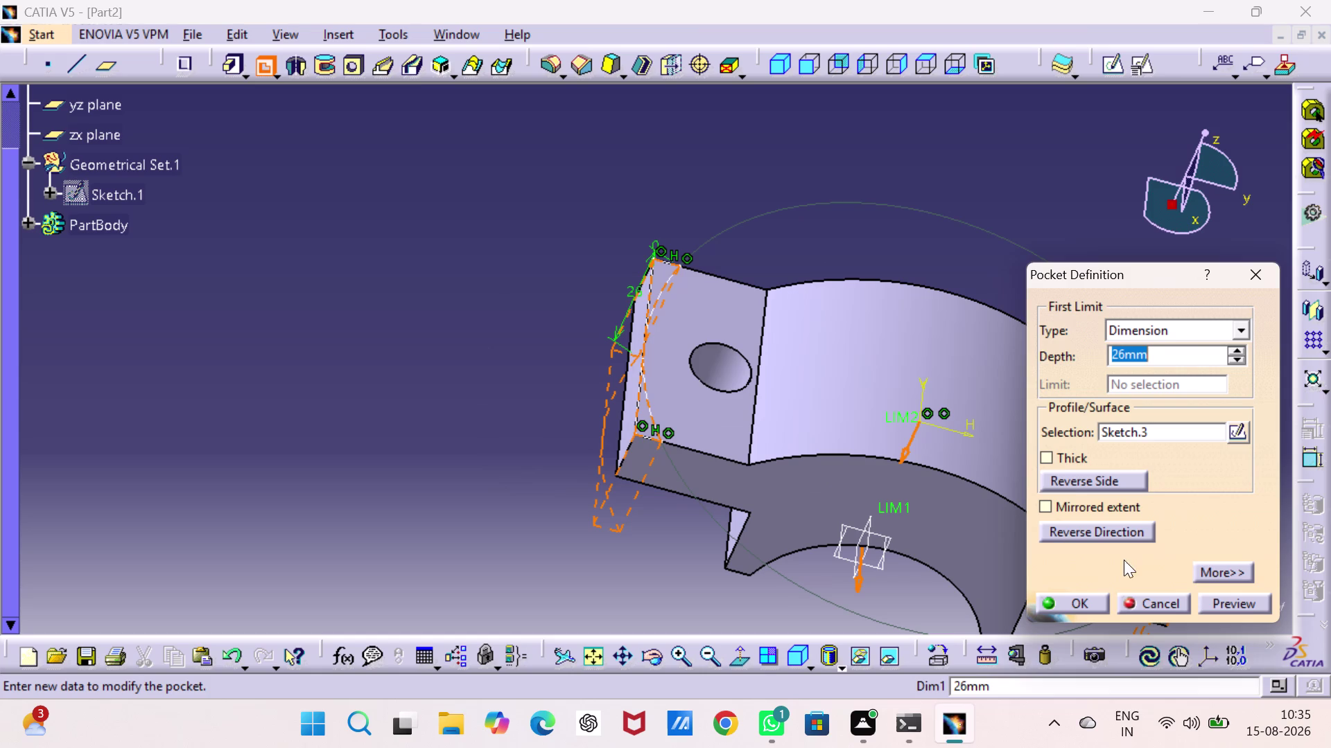
click(1242, 608)
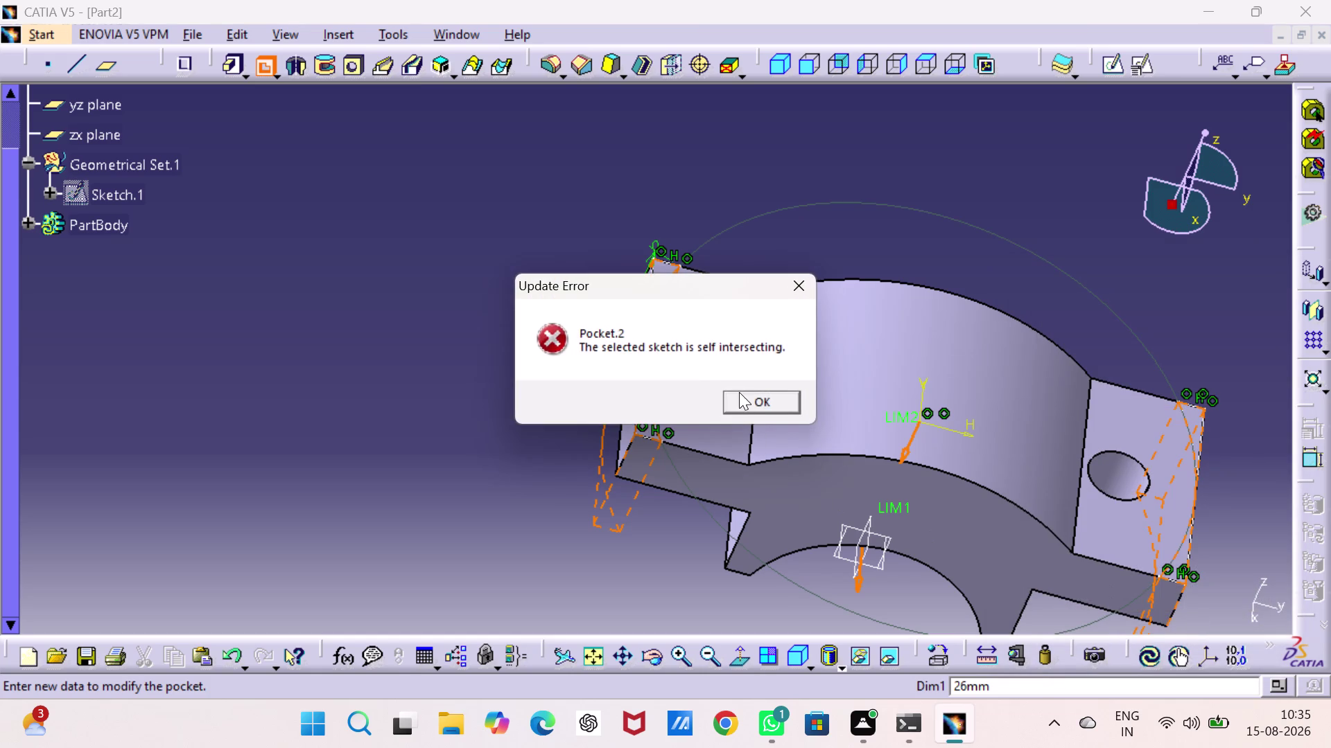
click(748, 398)
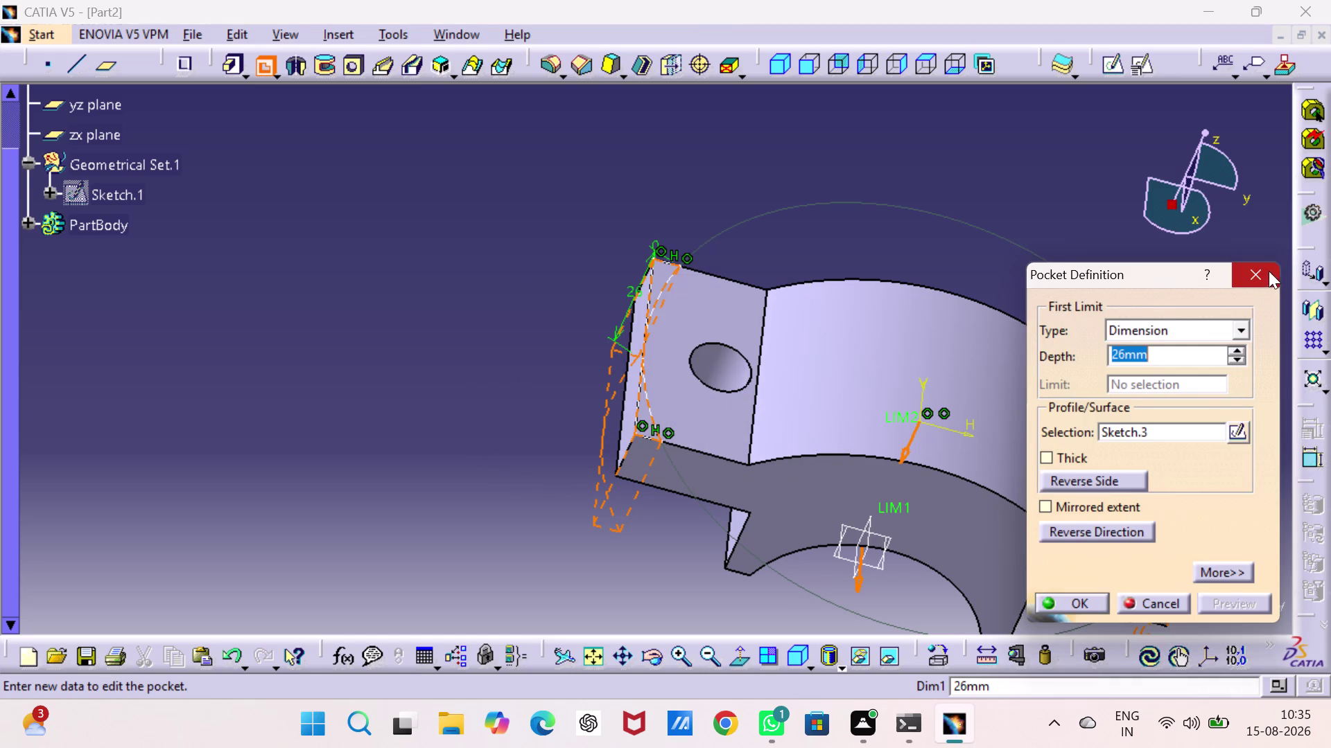
click(1267, 272)
click(939, 237)
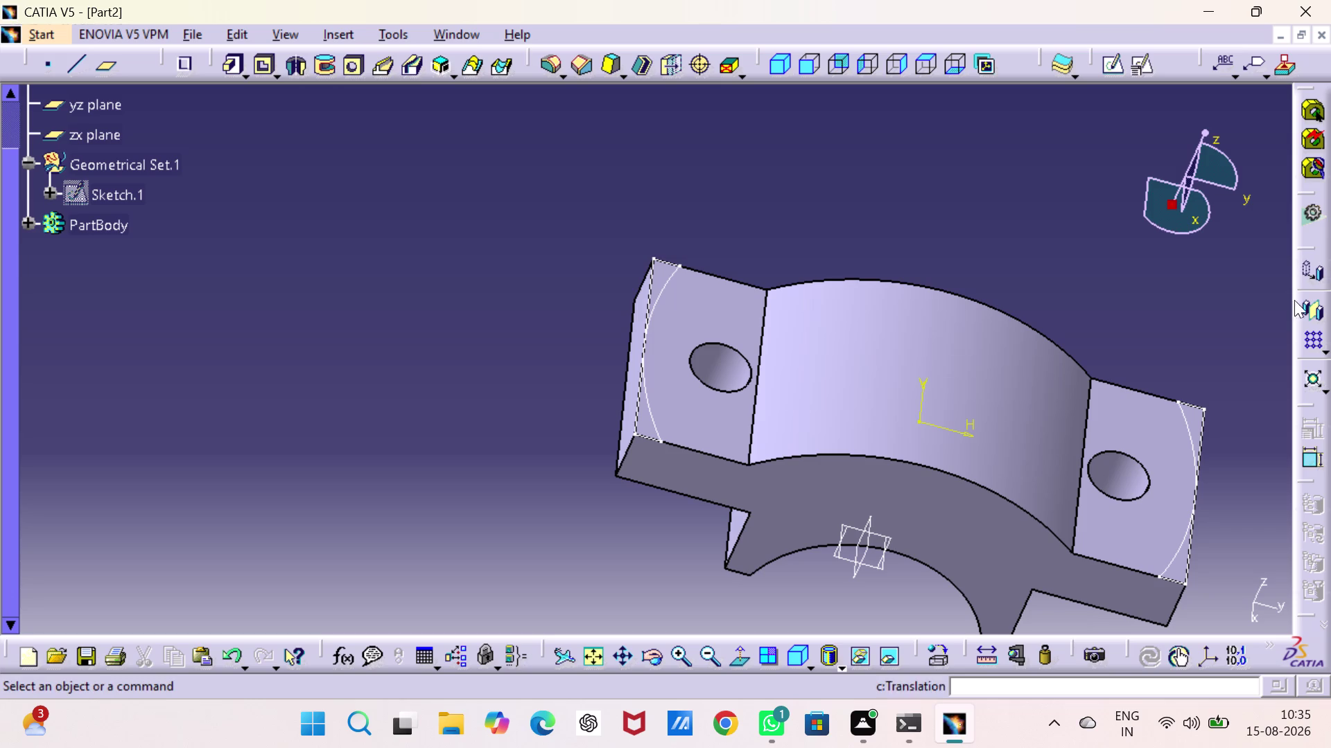
double_click(1201, 430)
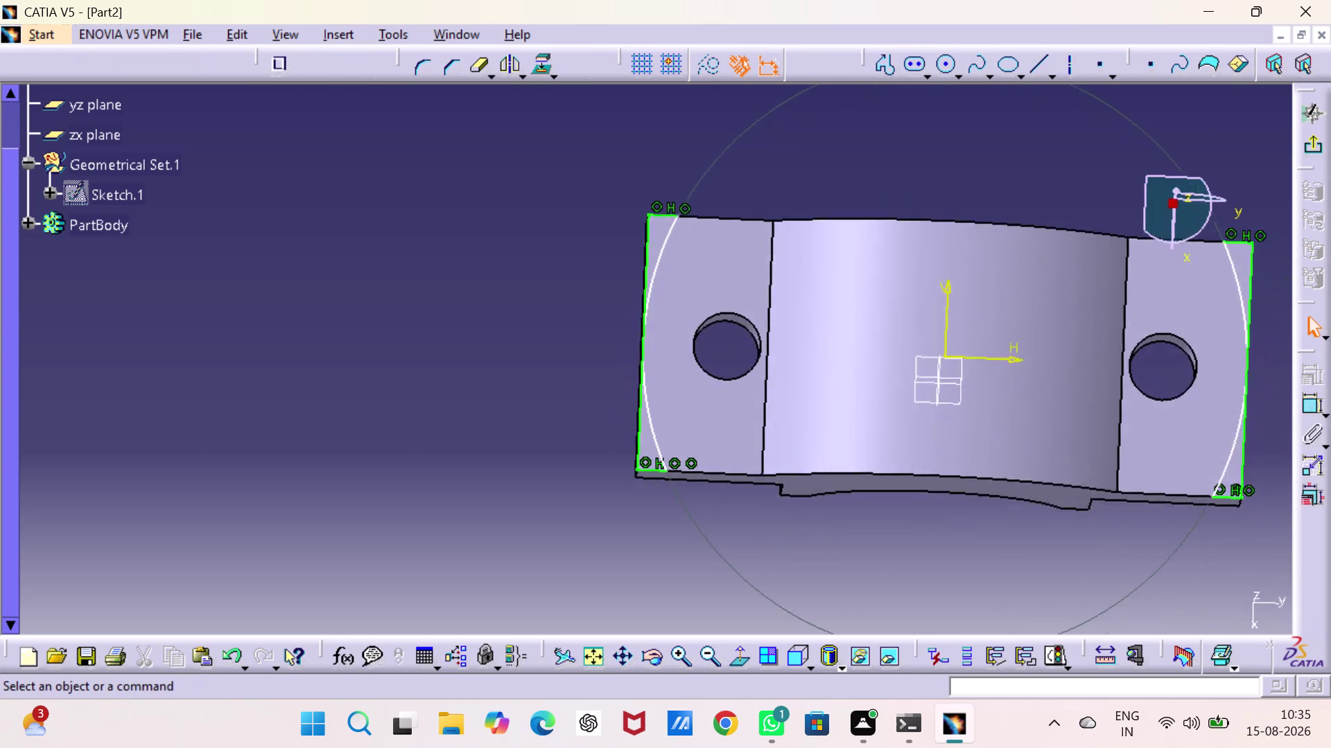
Delete end lines Line.14 and Line.13 from Sketch.3, then recentre the view on the left arc.
click(496, 359)
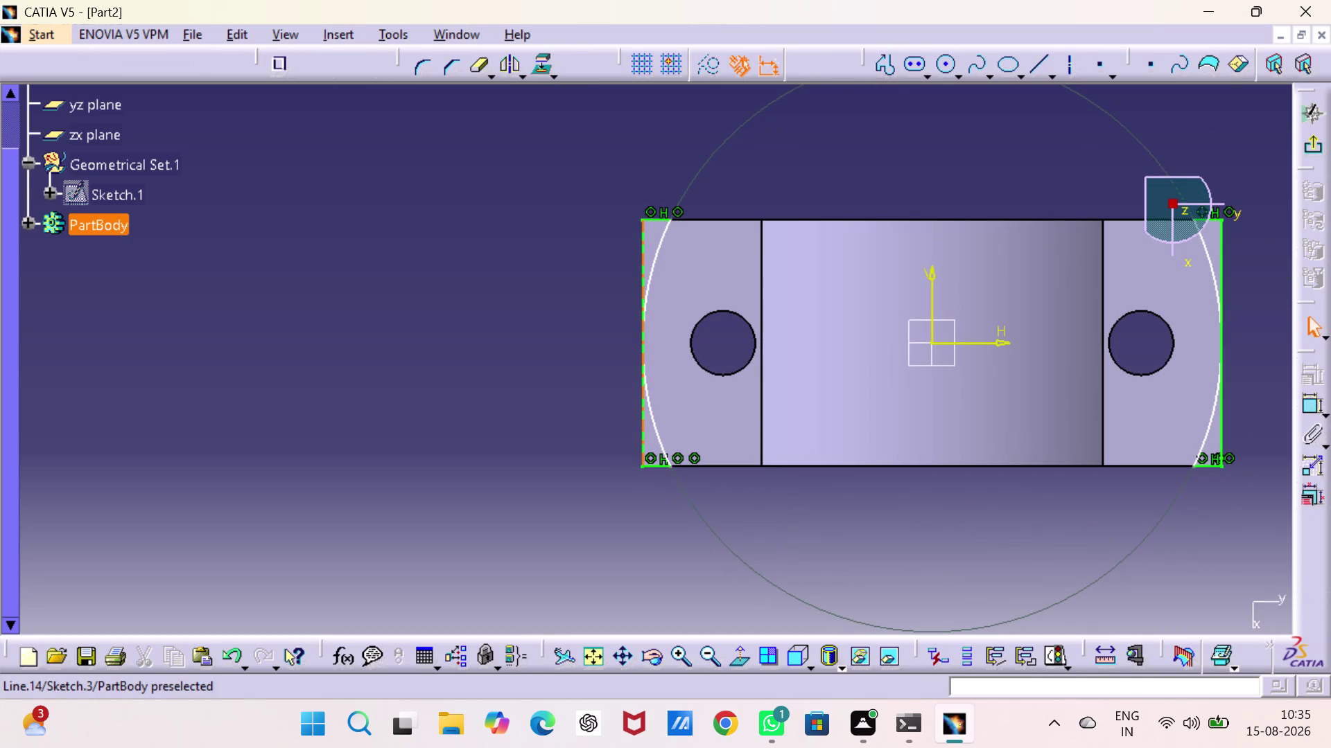
click(643, 232)
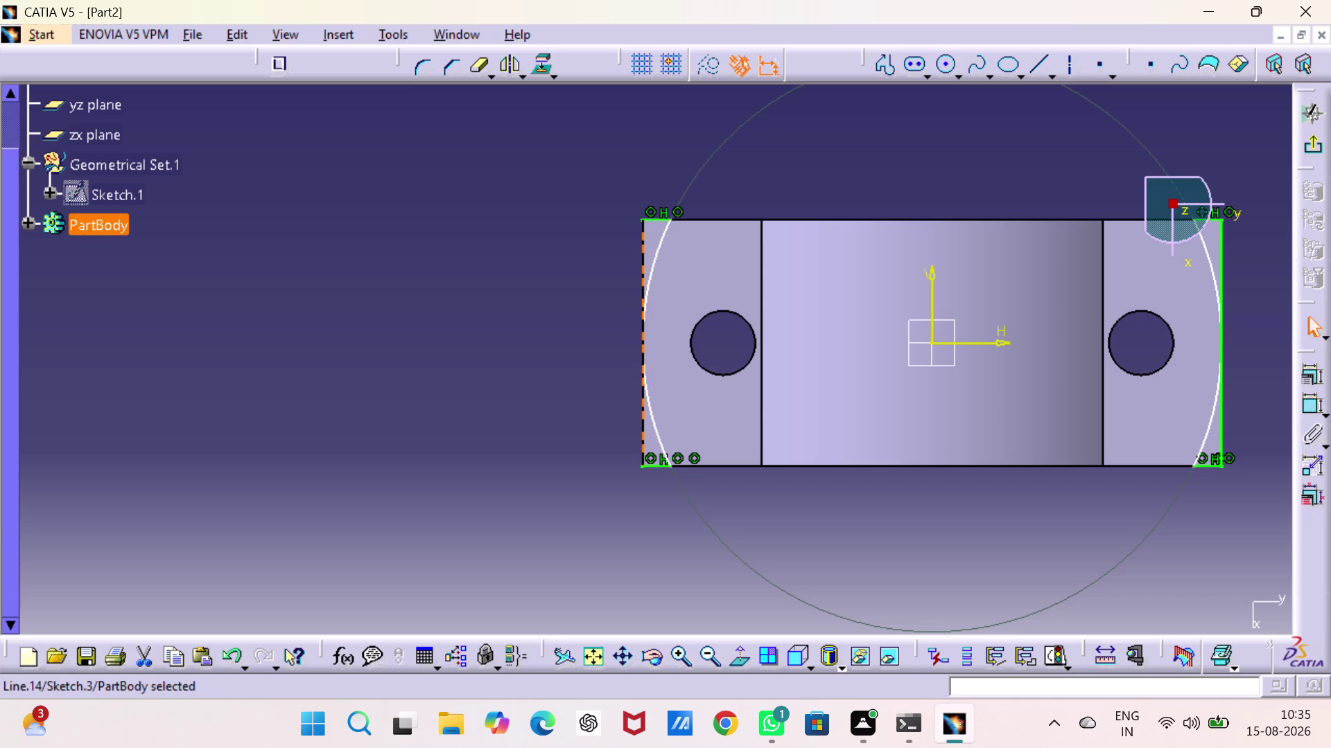
key(Delete)
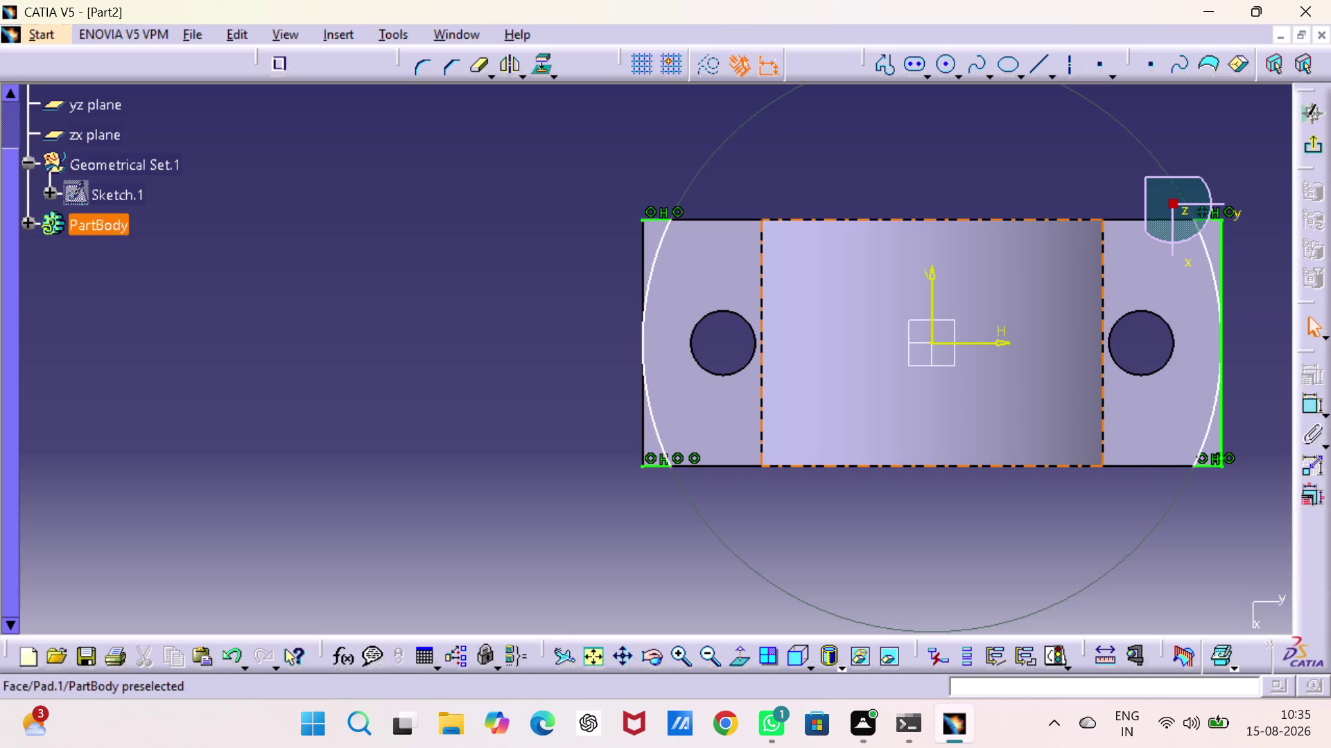
click(1219, 239)
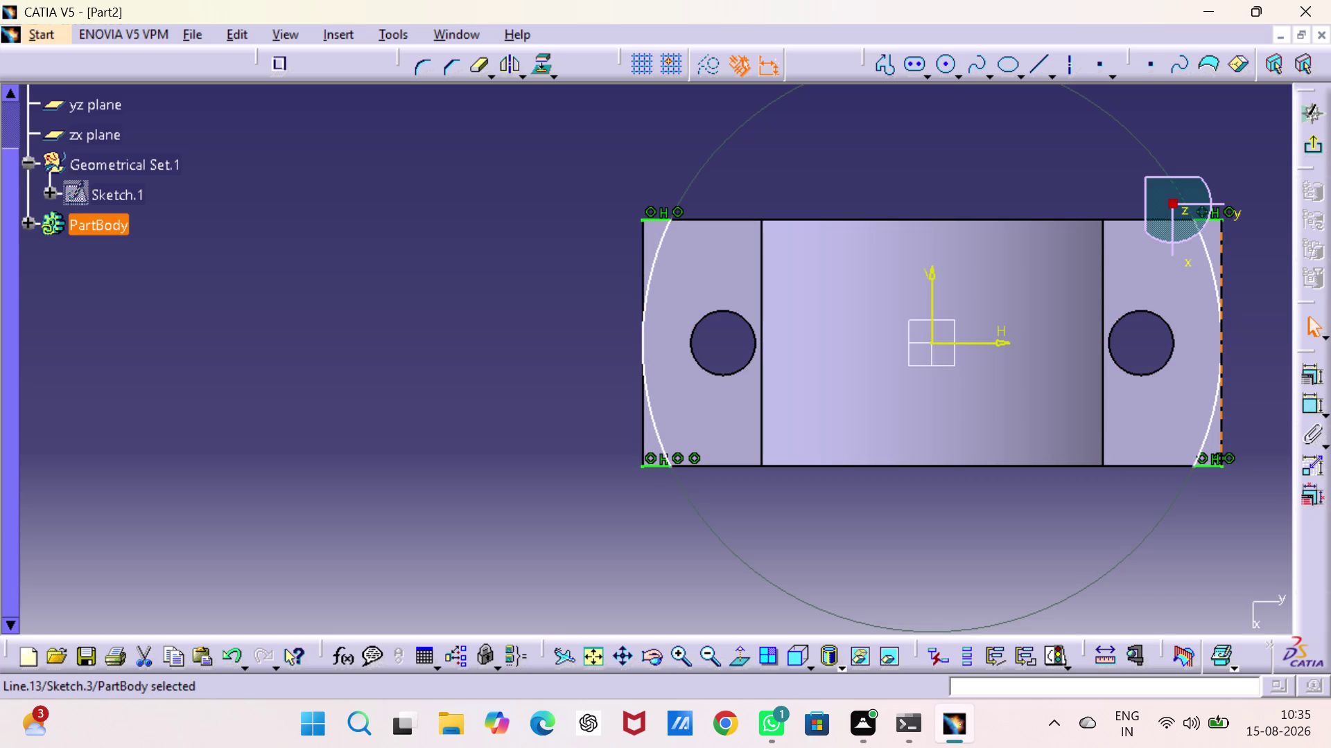
key(Delete)
middle_drag(818, 150, 819, 150)
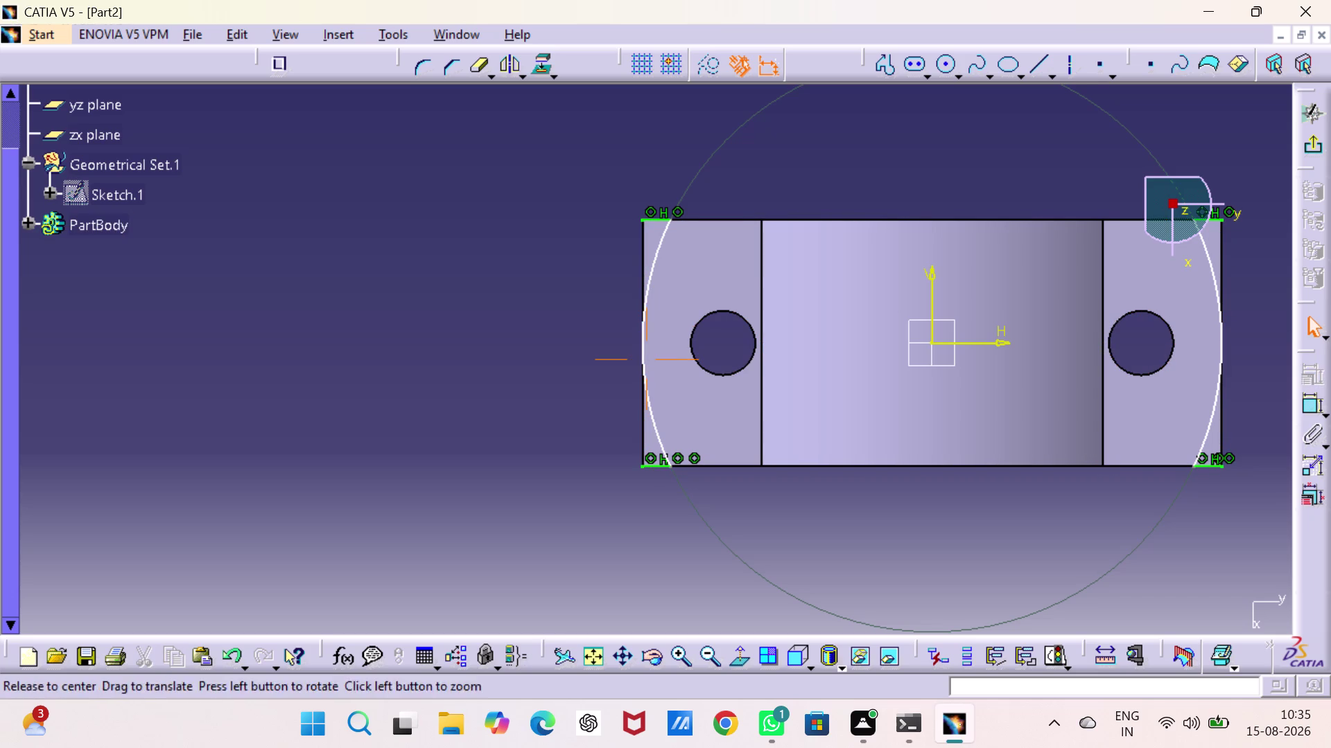
middle_drag(819, 150, 687, 177)
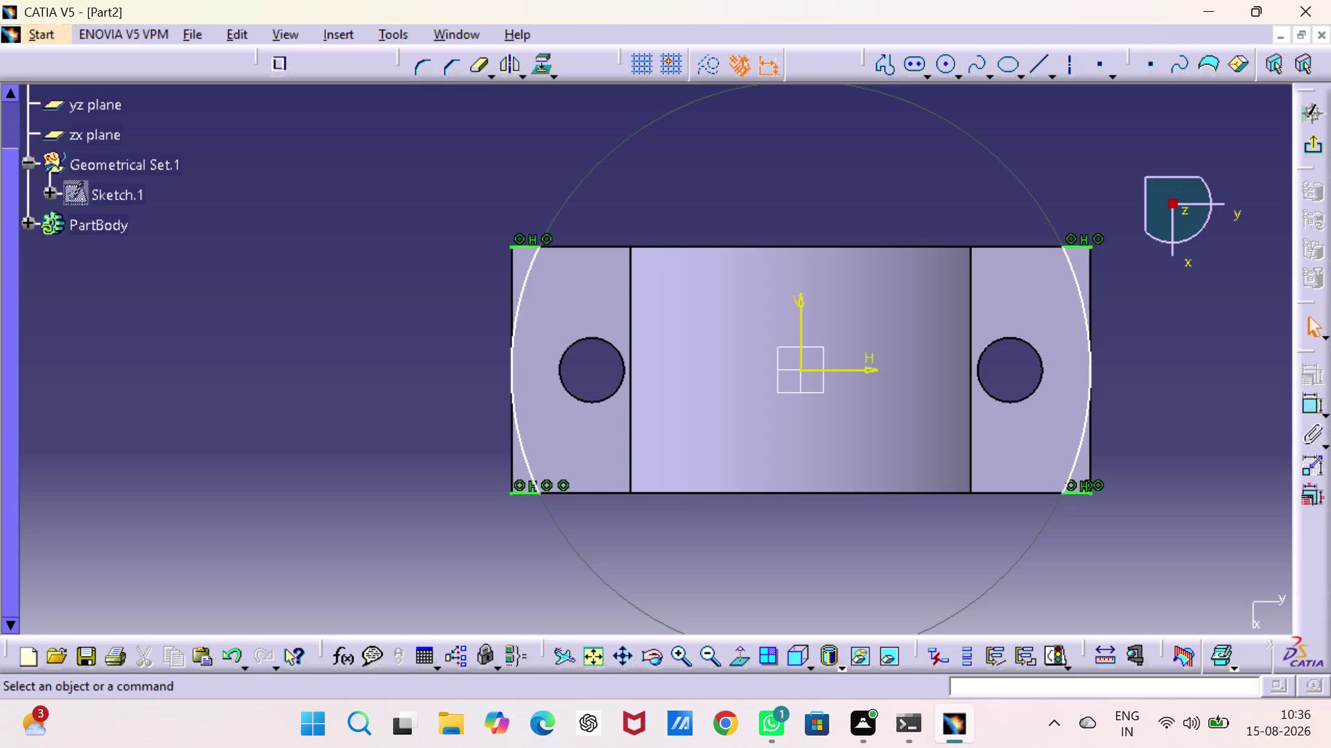
click(532, 269)
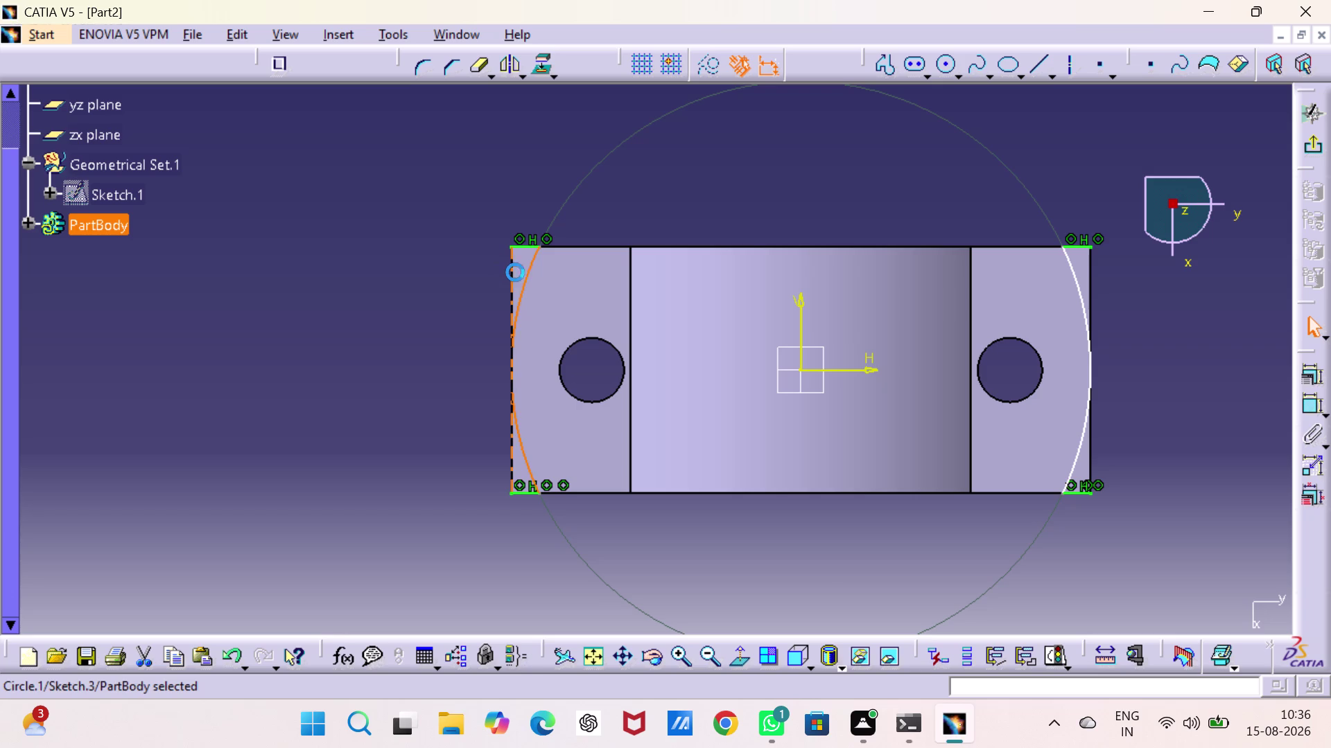
Make the left arc tangent to the part's left edge, cancelling an accidental dimension.
click(515, 272)
right_click(515, 272)
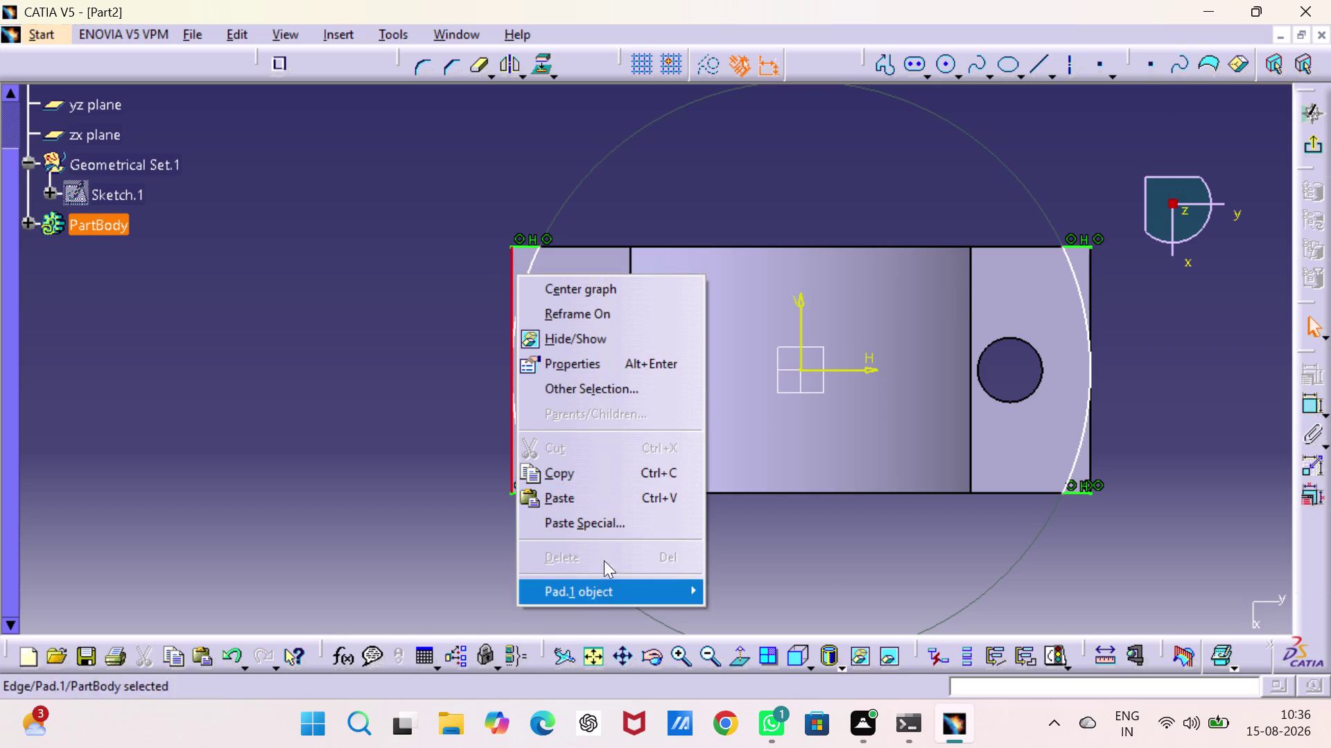
click(874, 202)
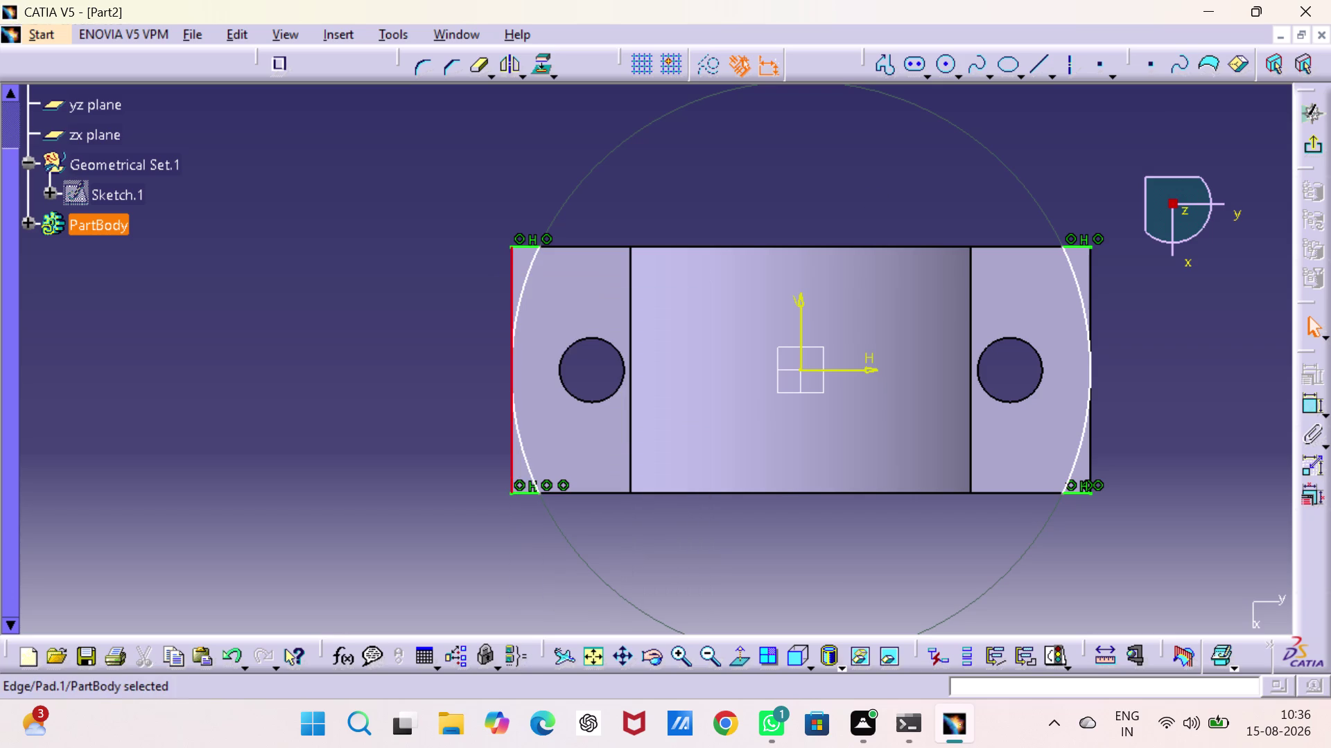
double_click(1300, 403)
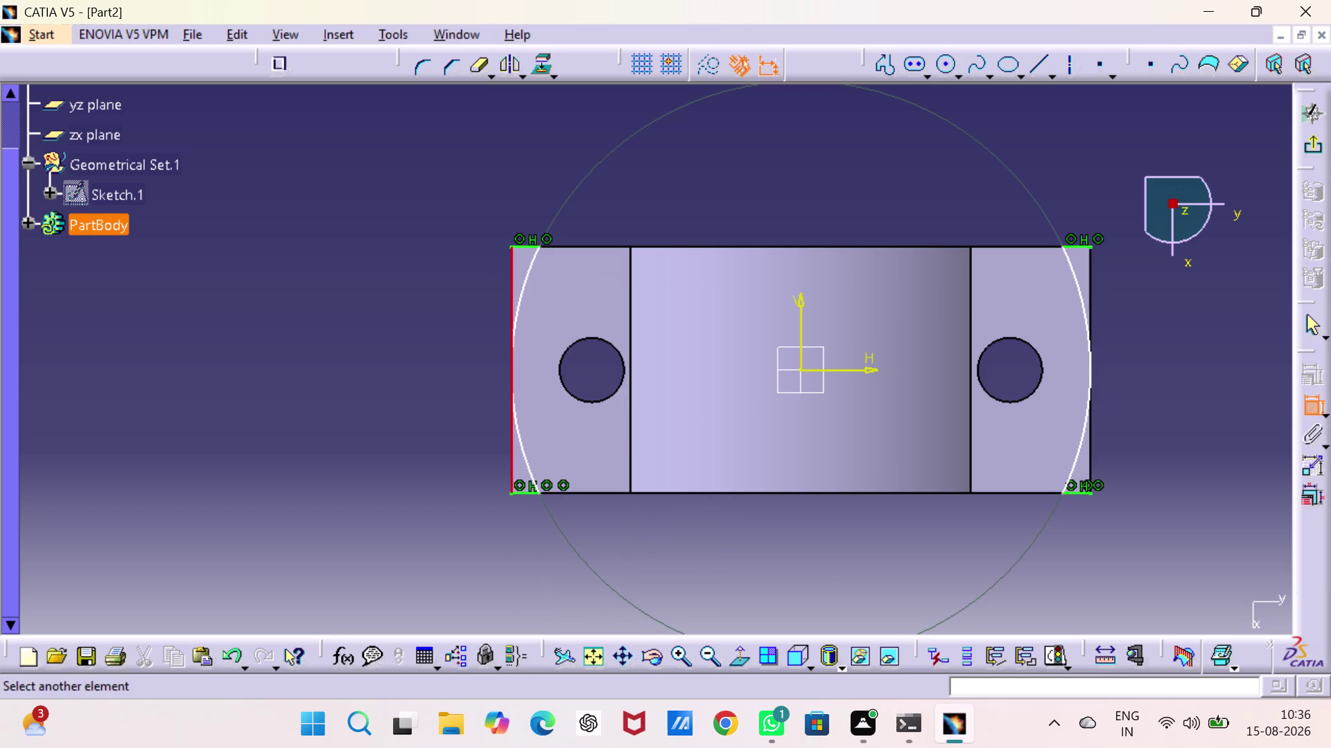
click(531, 264)
right_click(531, 265)
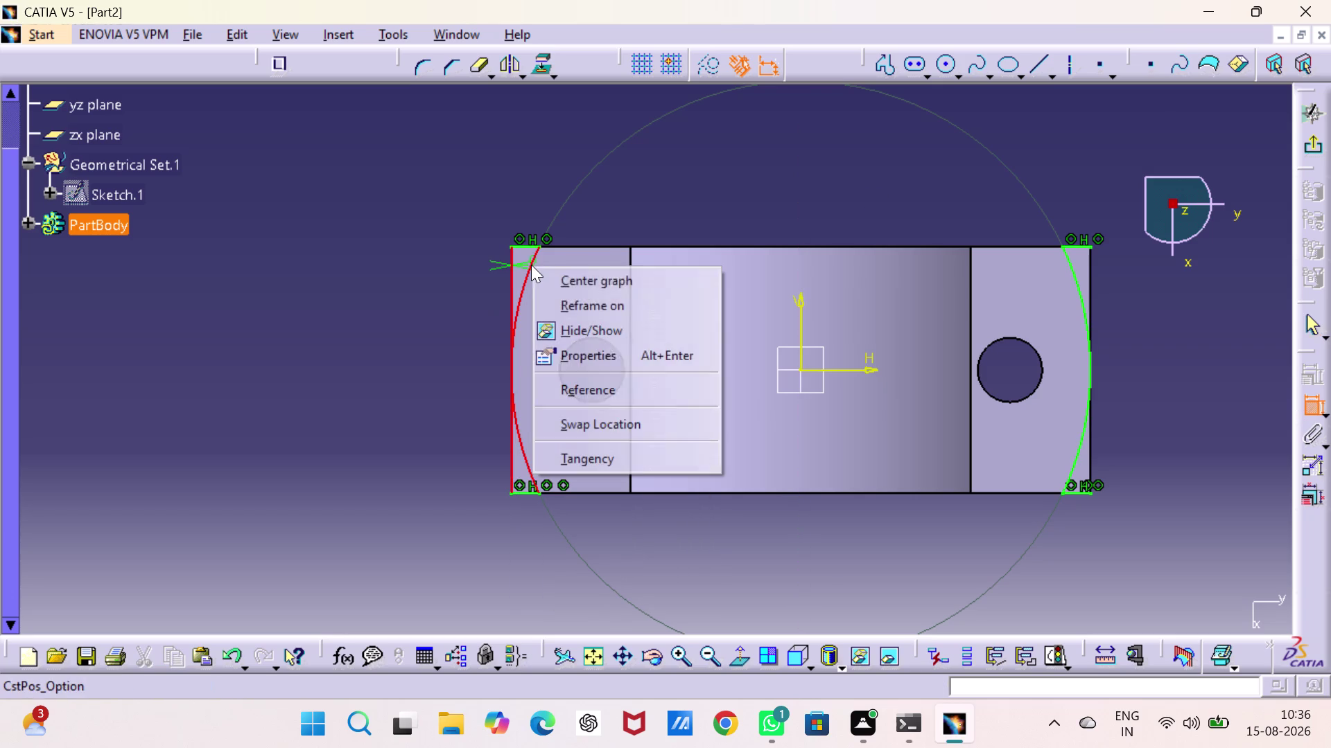
click(607, 452)
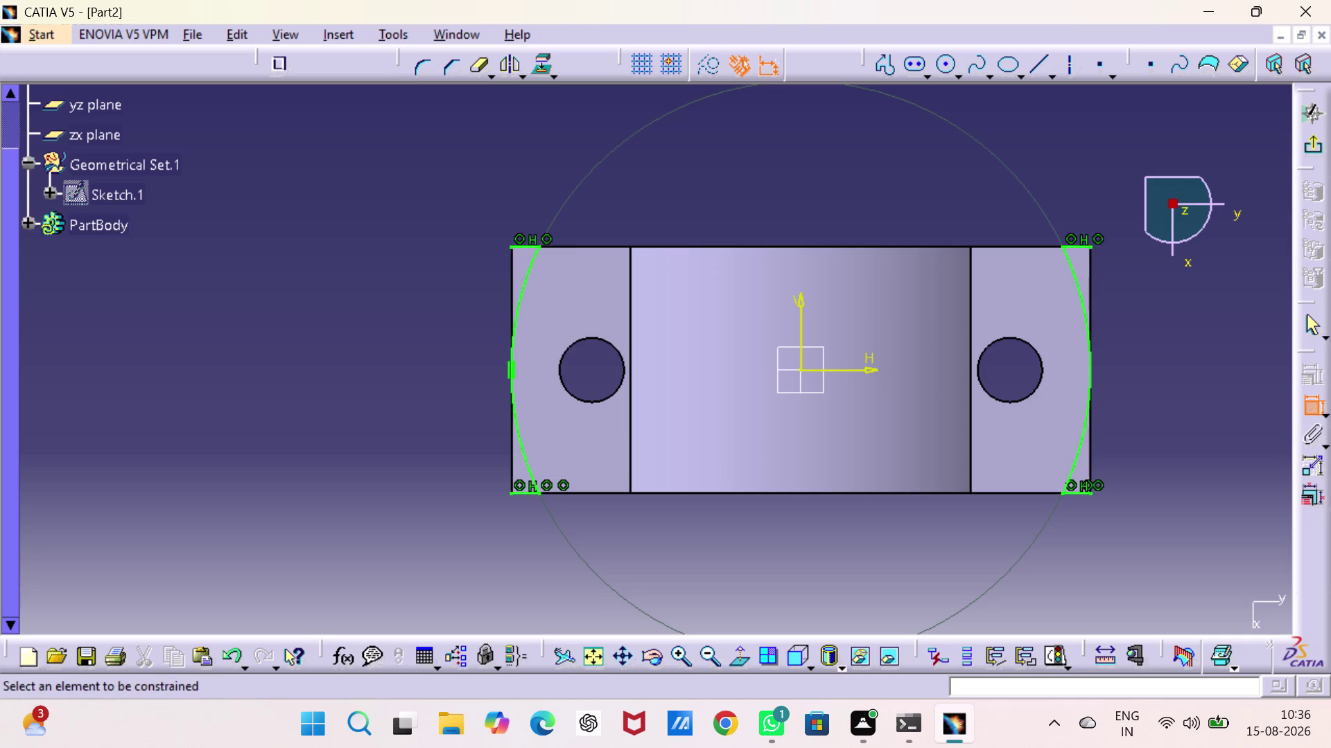
click(365, 321)
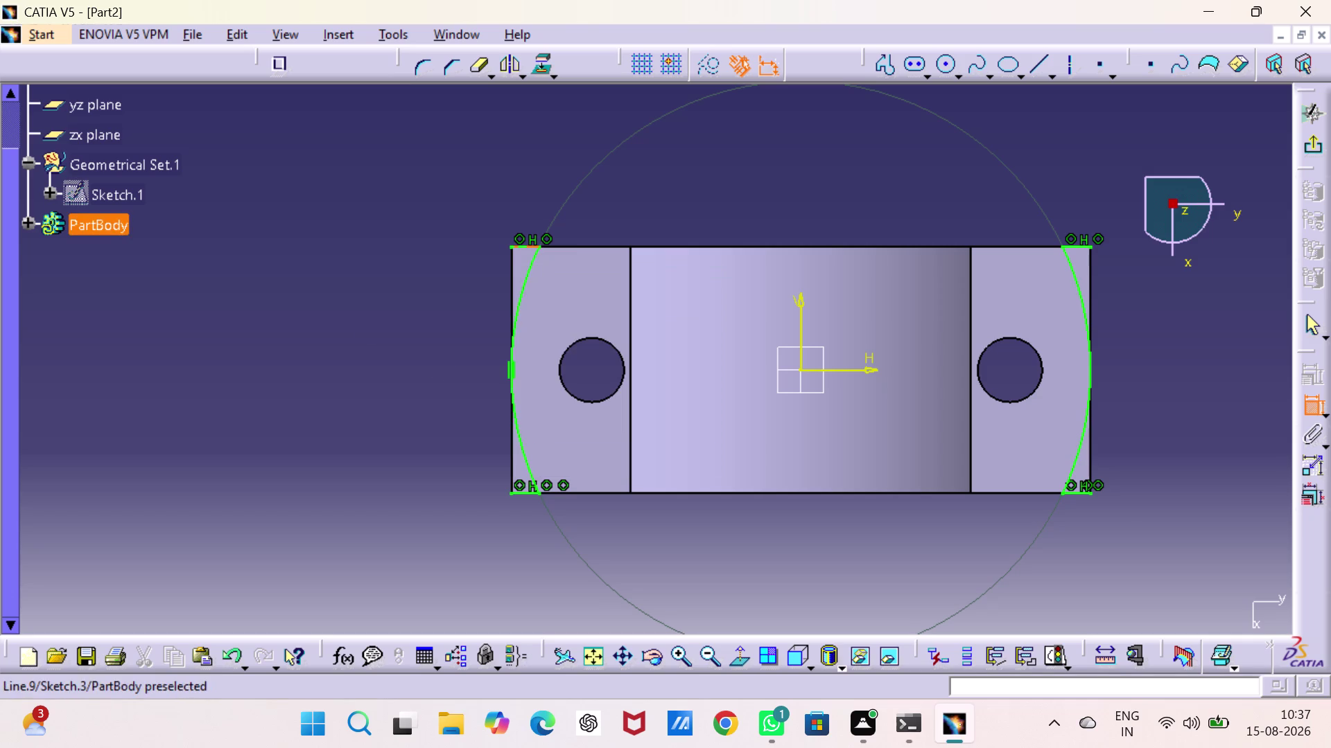
click(524, 243)
key(Escape)
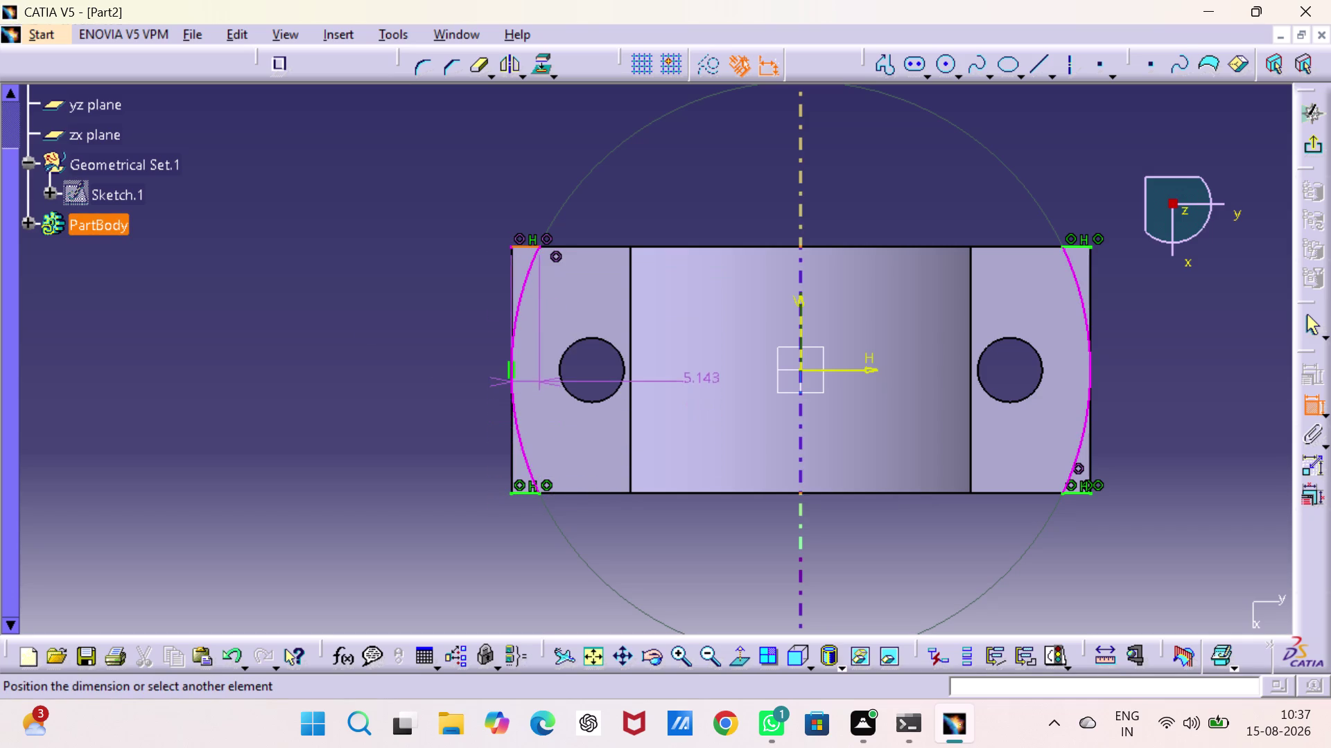
key(Escape)
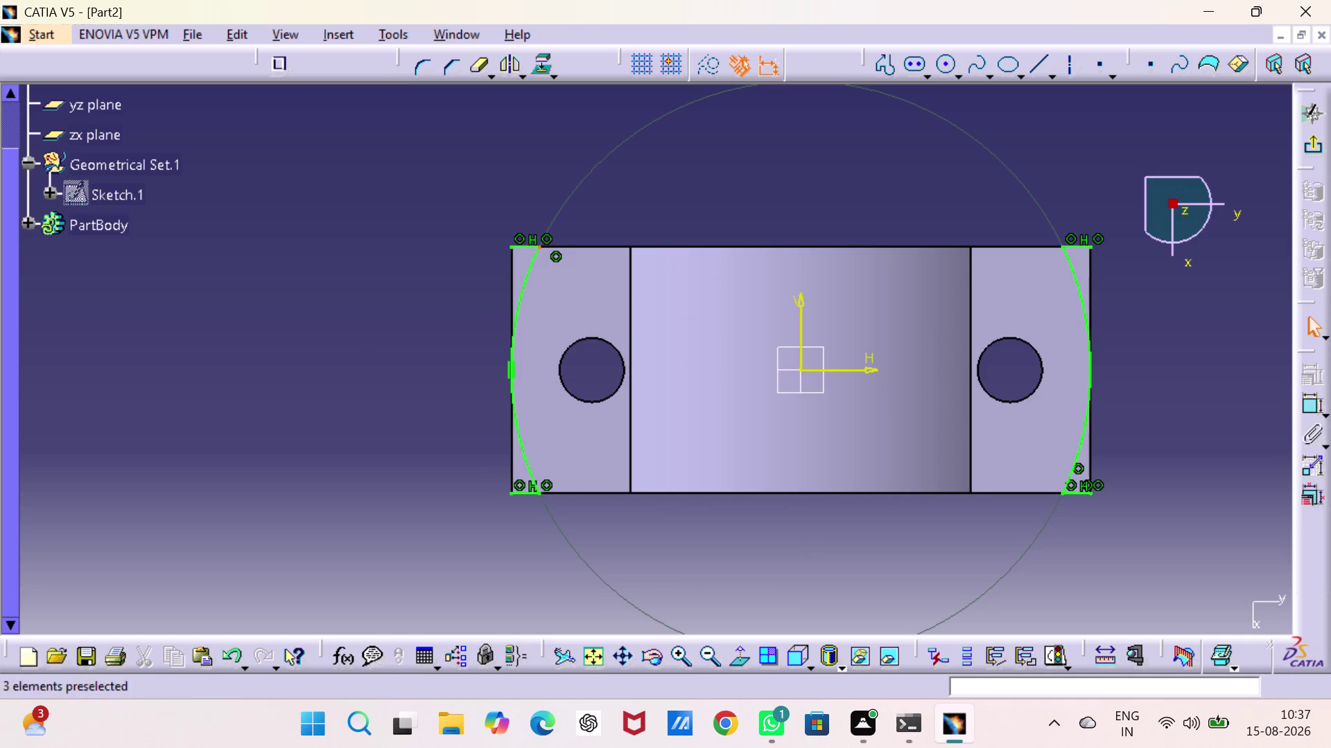
Delete the four short corner lines at the top-left, bottom-left, bottom-right and top-right.
click(531, 245)
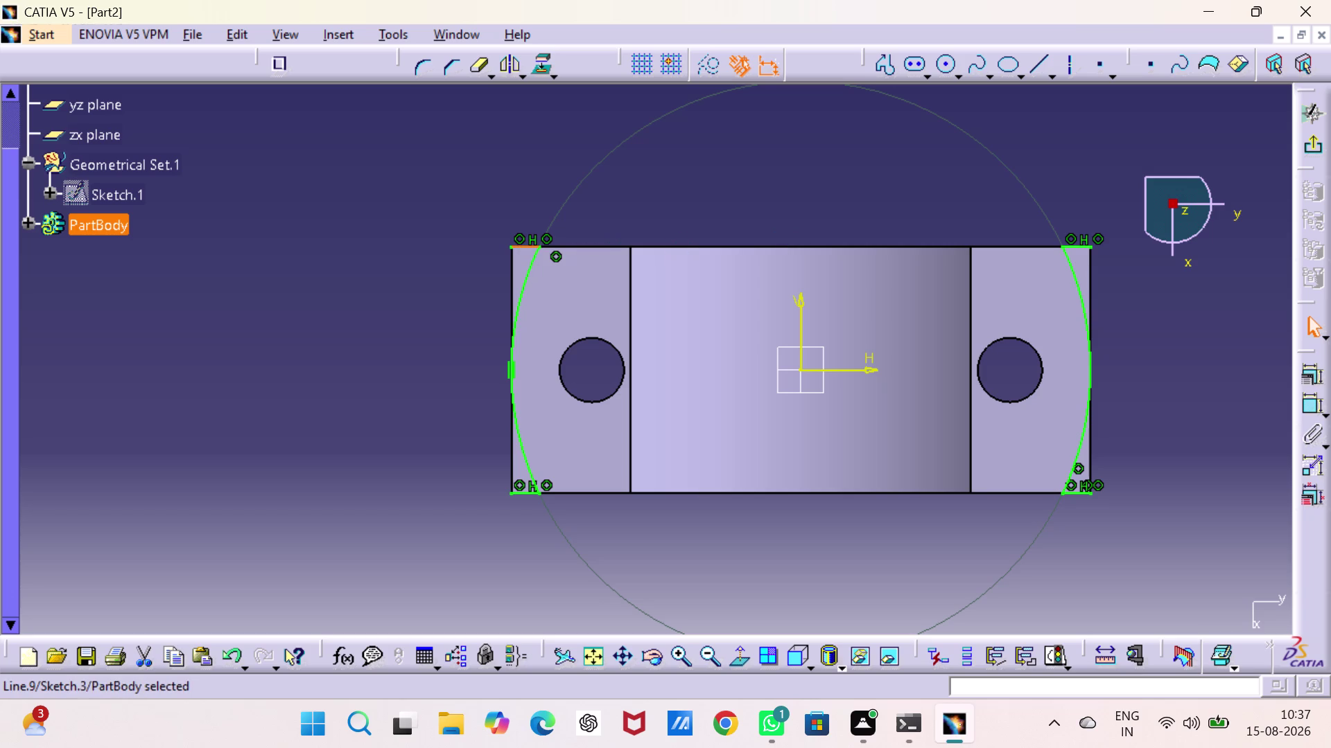
key(Delete)
click(526, 494)
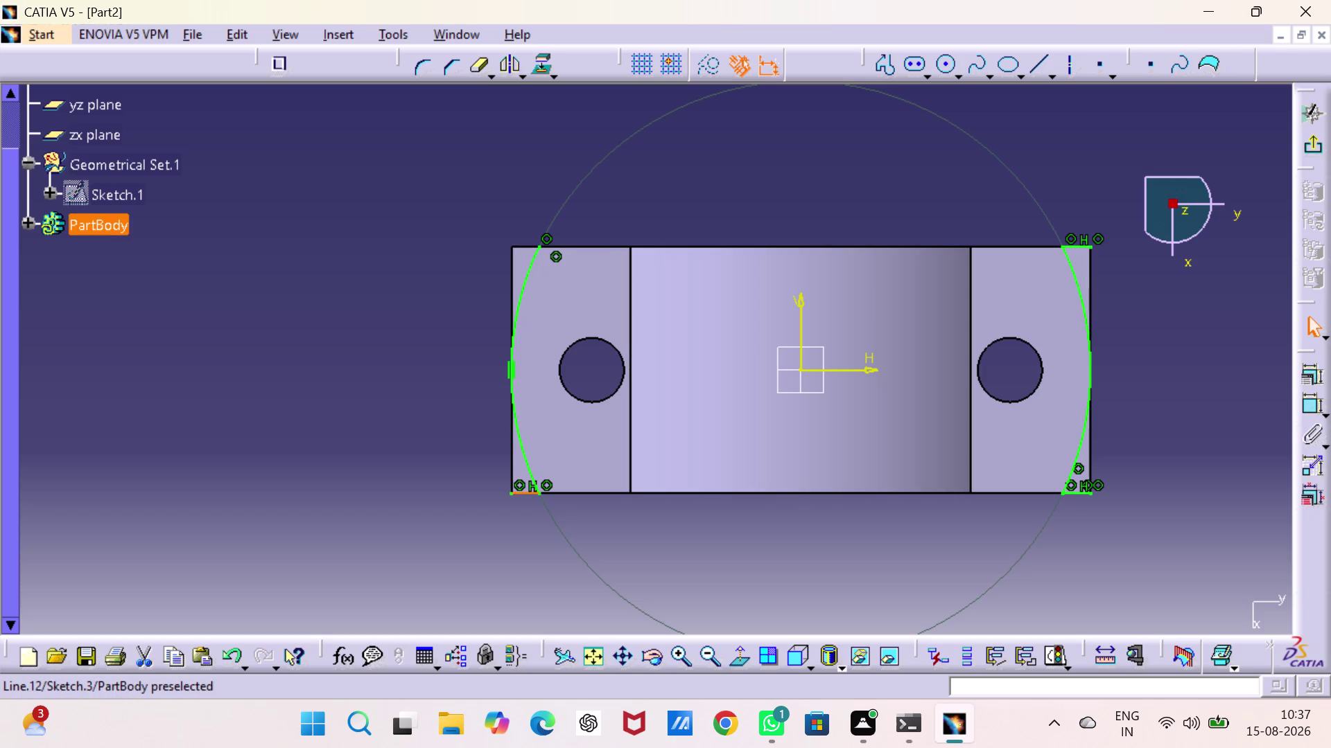
key(Delete)
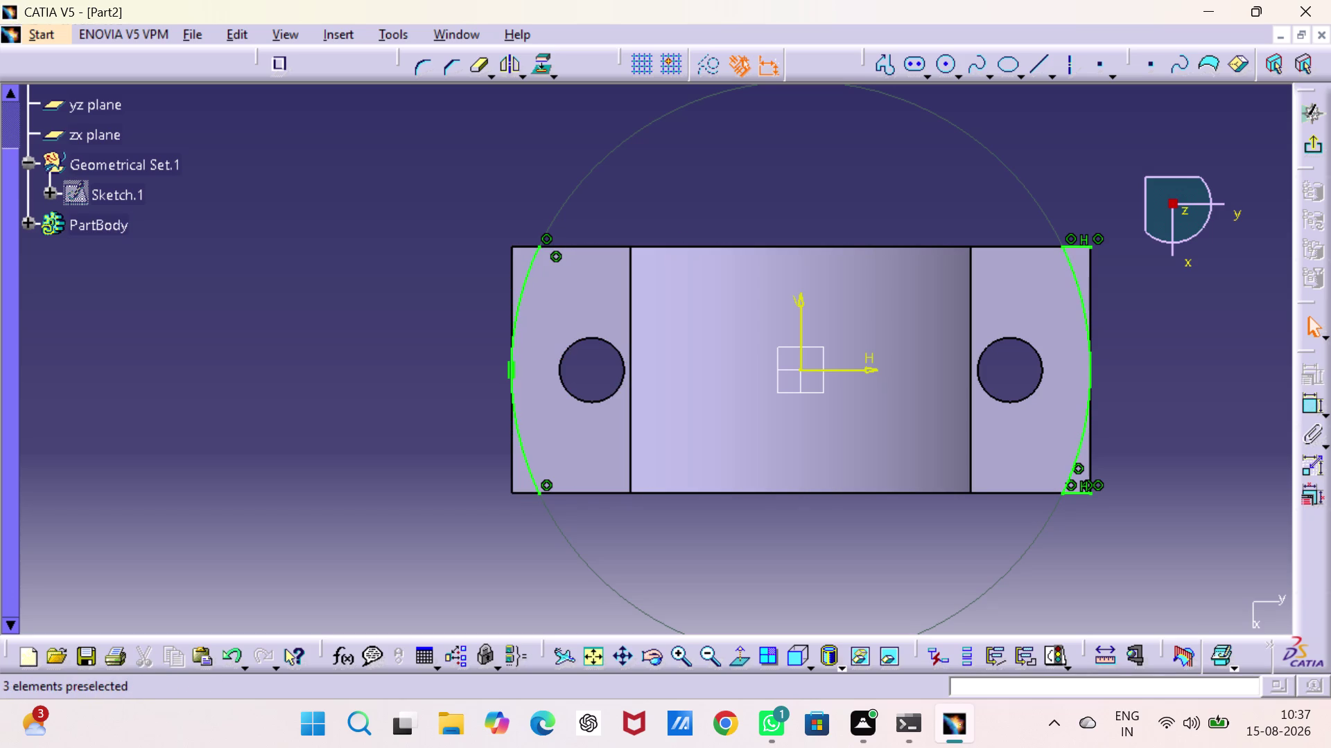
click(1081, 495)
key(Delete)
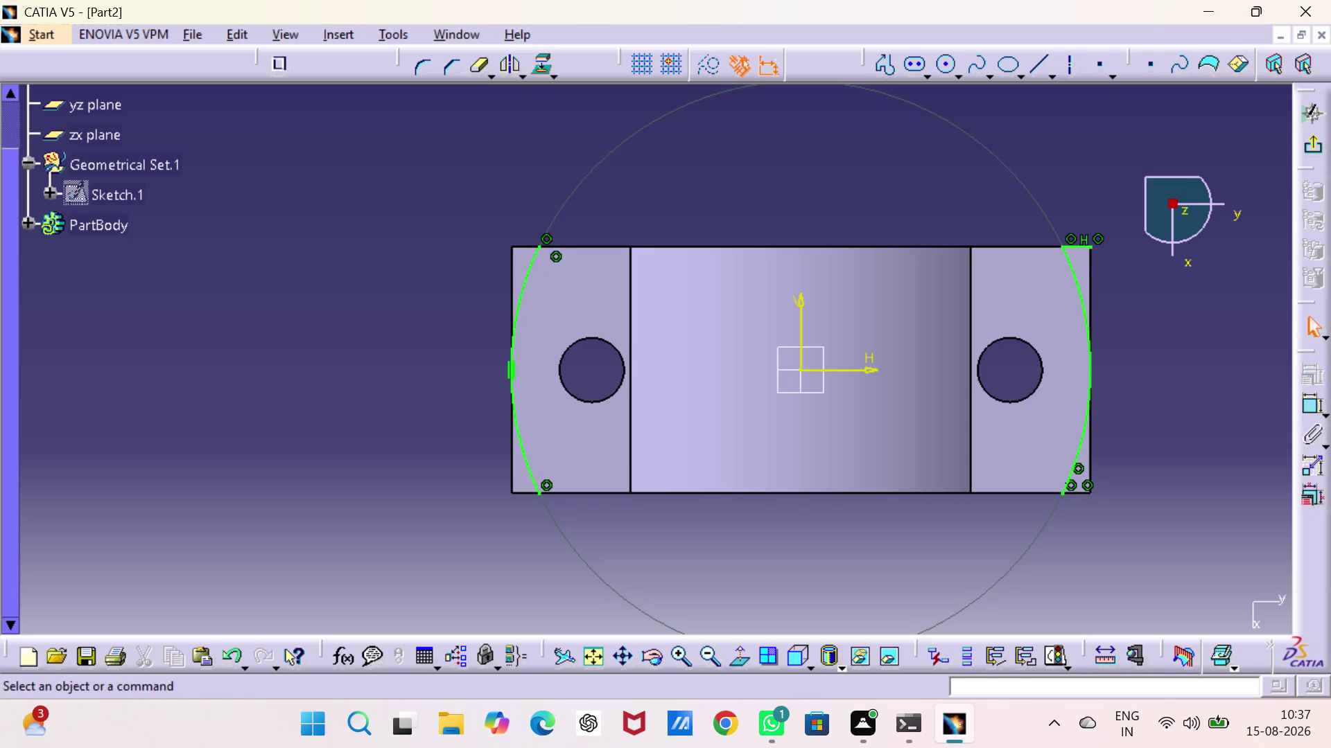
click(1077, 244)
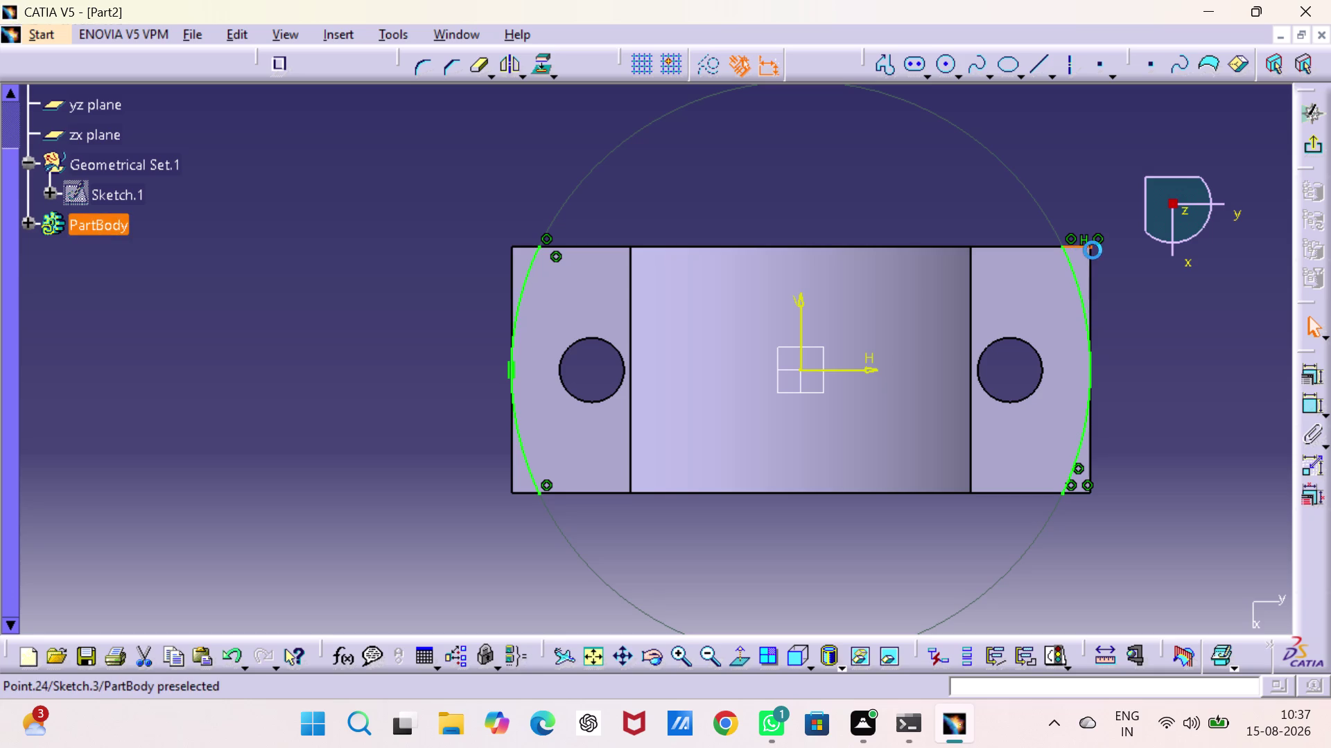
key(Delete)
click(1162, 321)
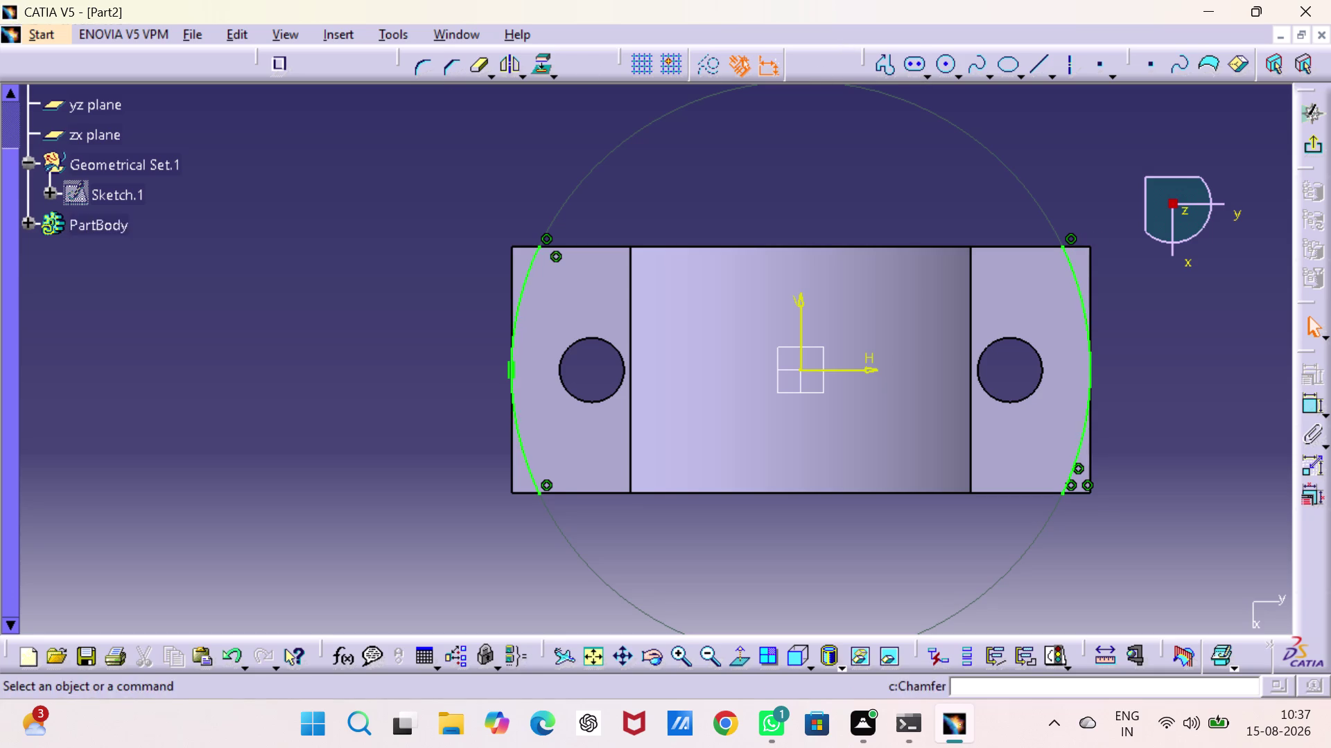
drag(883, 68, 879, 77)
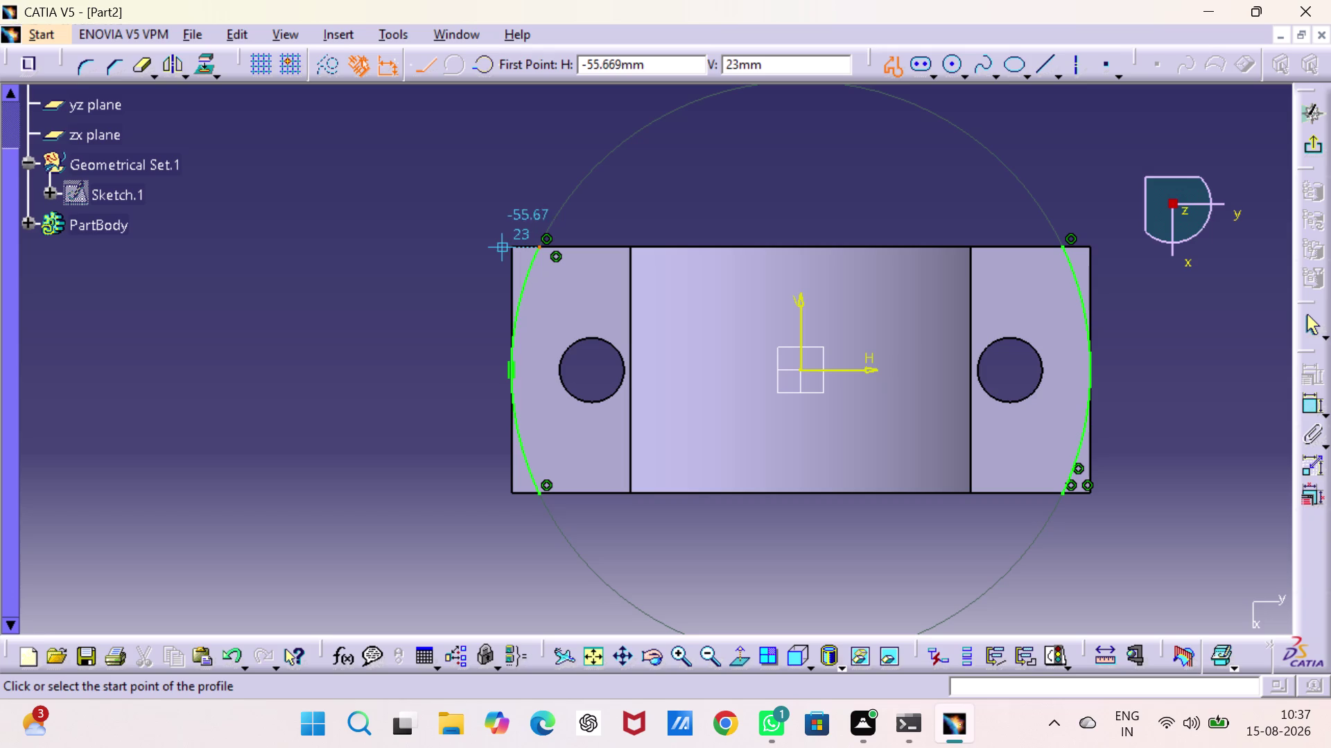
Draw a closed four-sided profile from the top-left corner, reaching past the part's right and left sides.
click(537, 247)
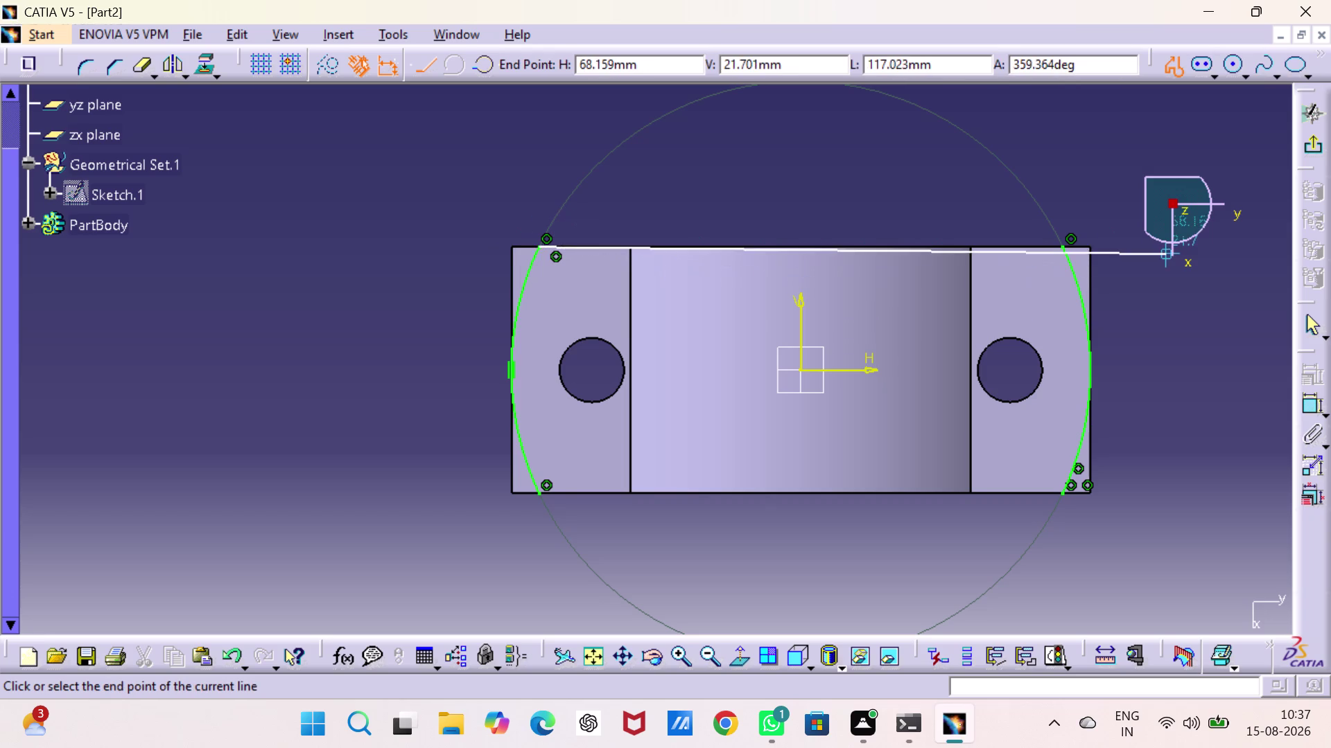
click(1128, 249)
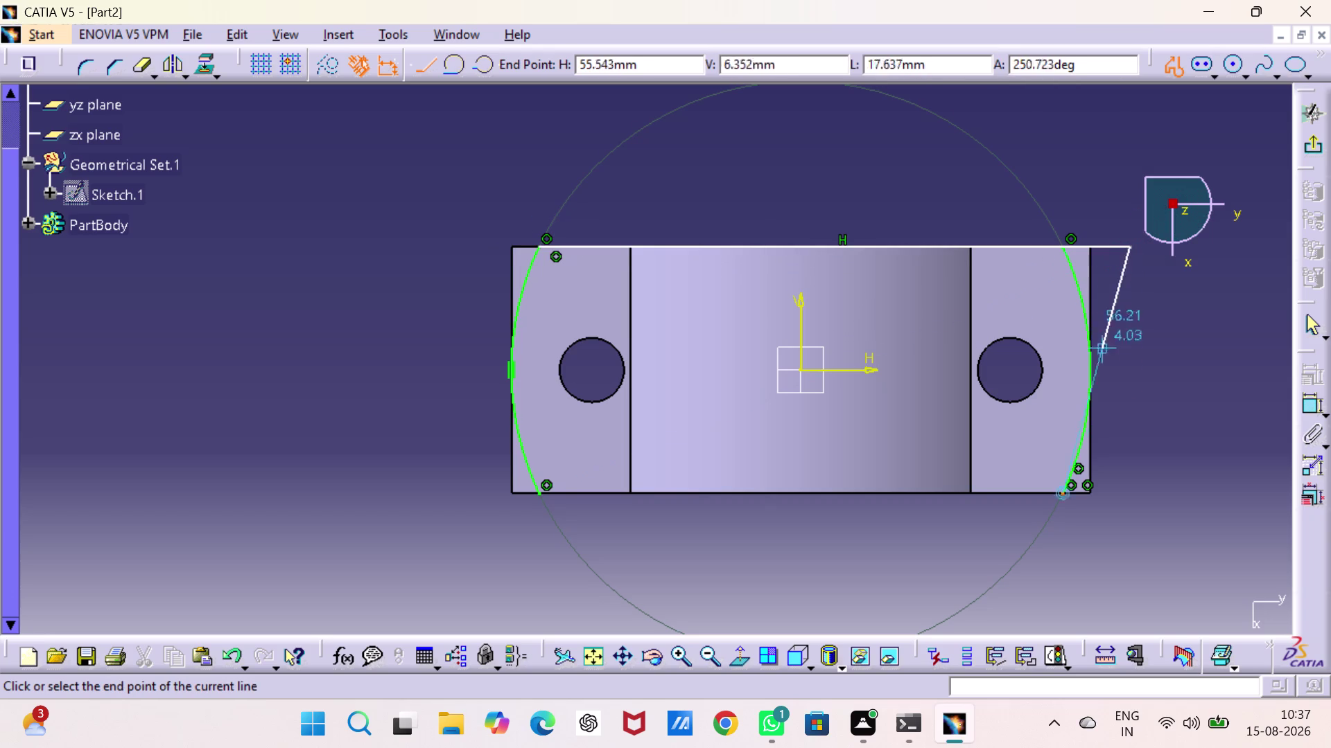
click(1128, 492)
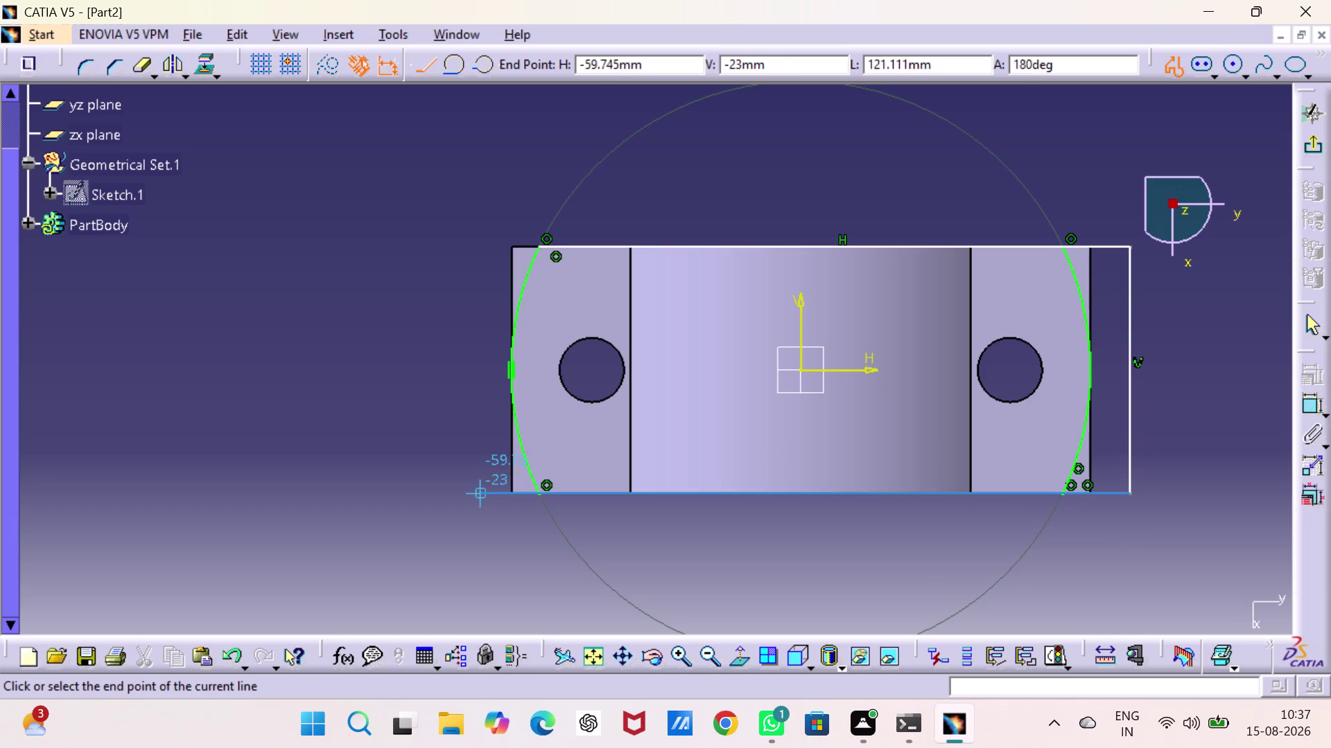
click(480, 494)
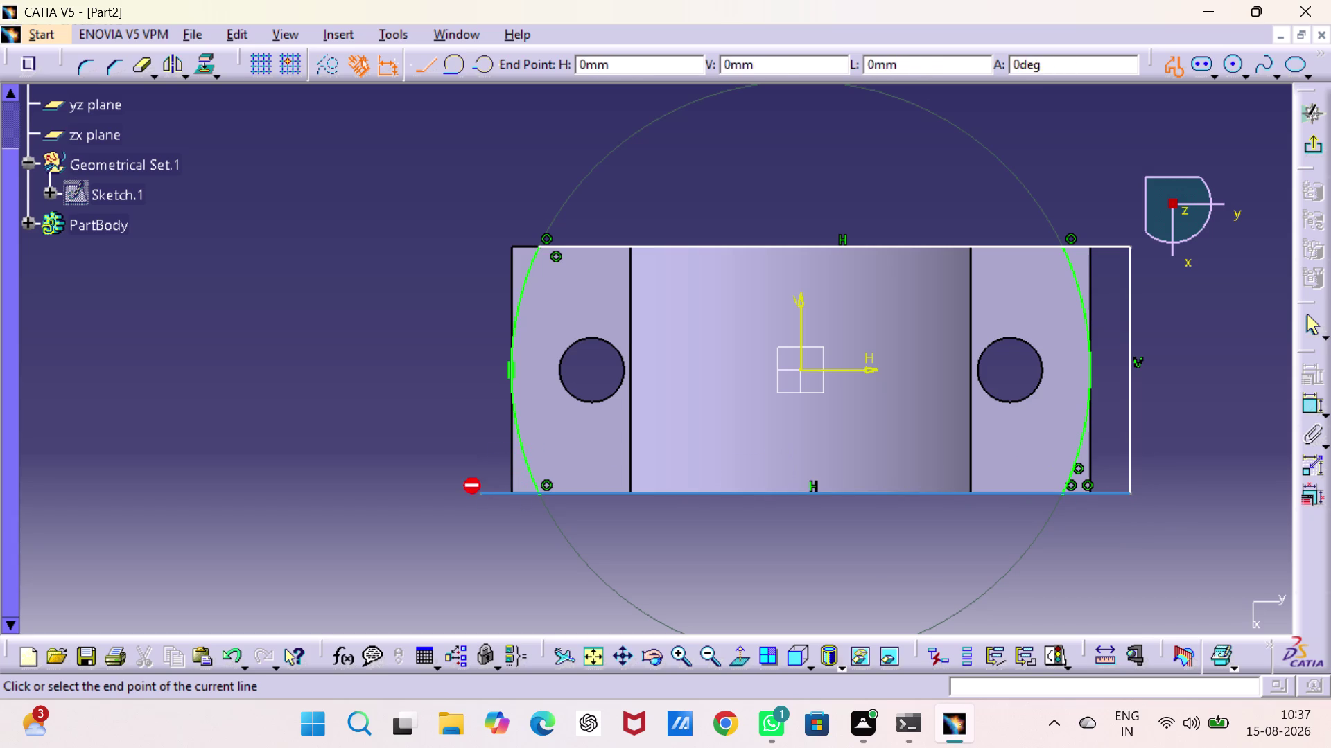
click(480, 246)
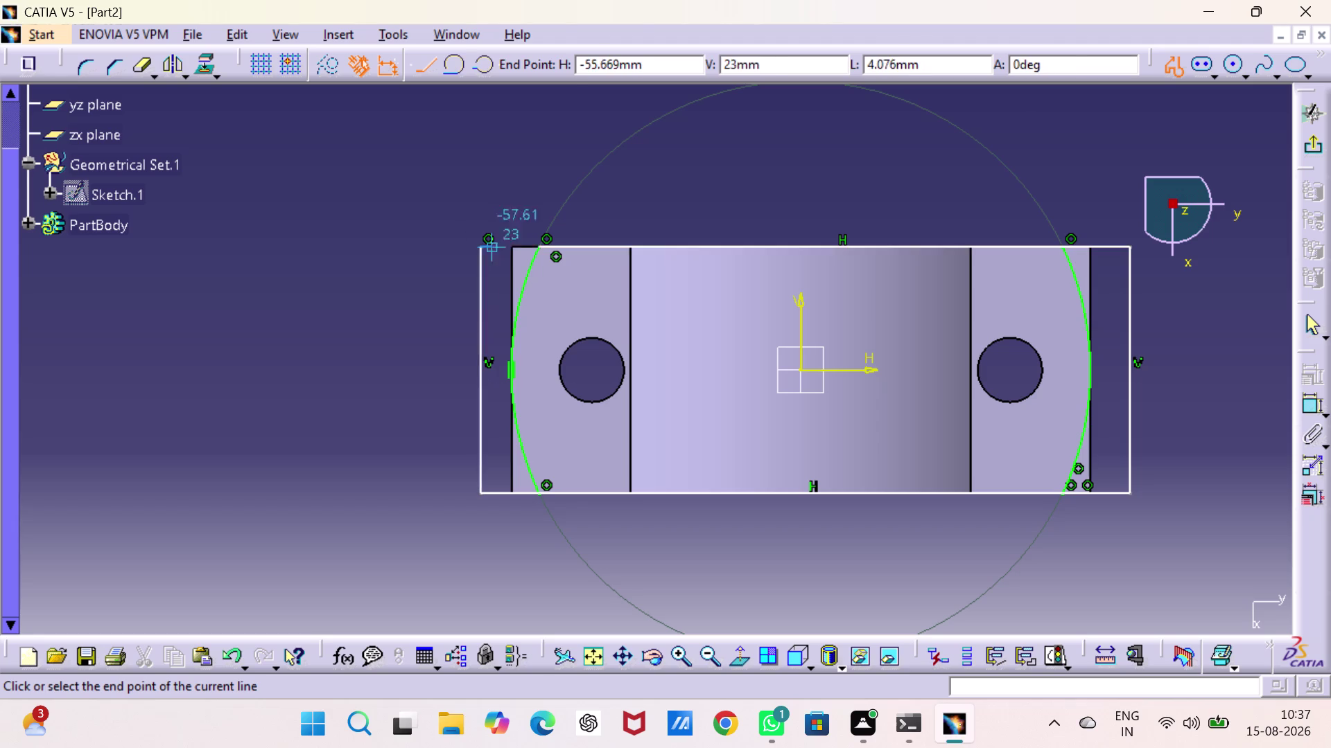
click(541, 244)
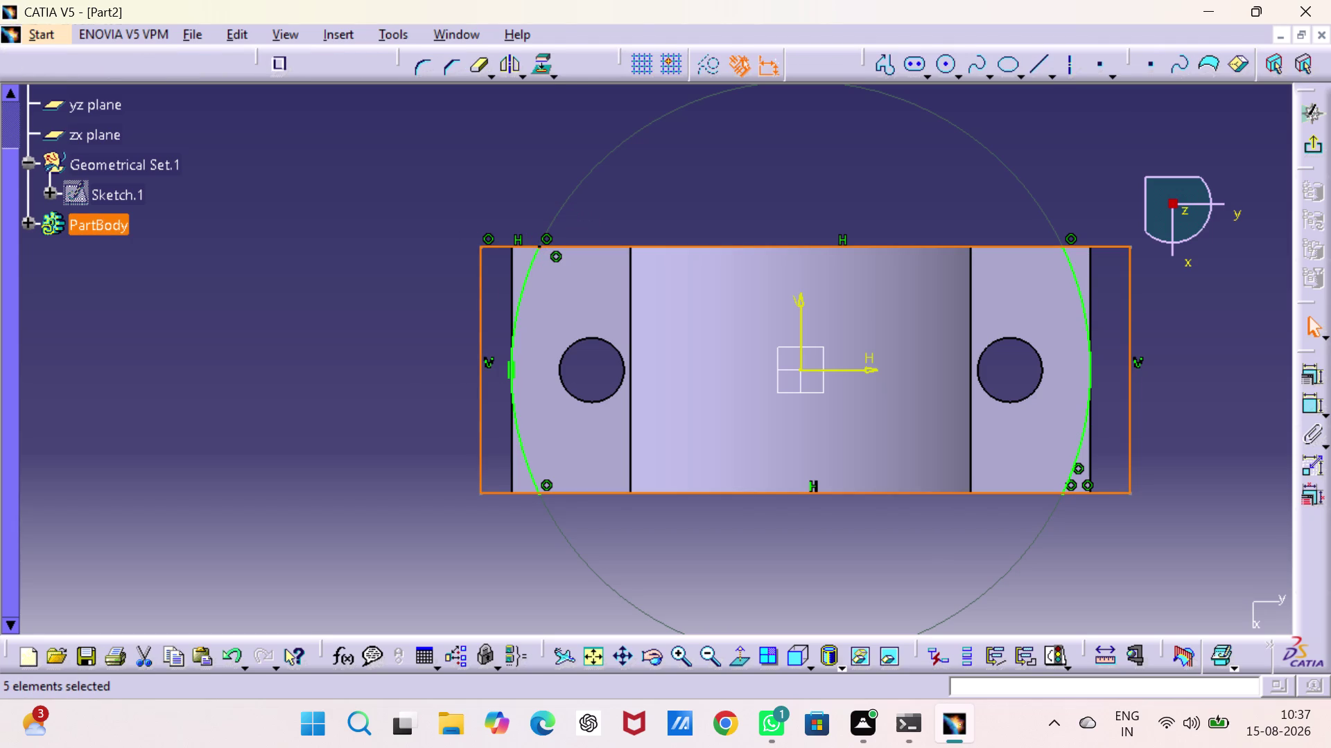
key(Escape)
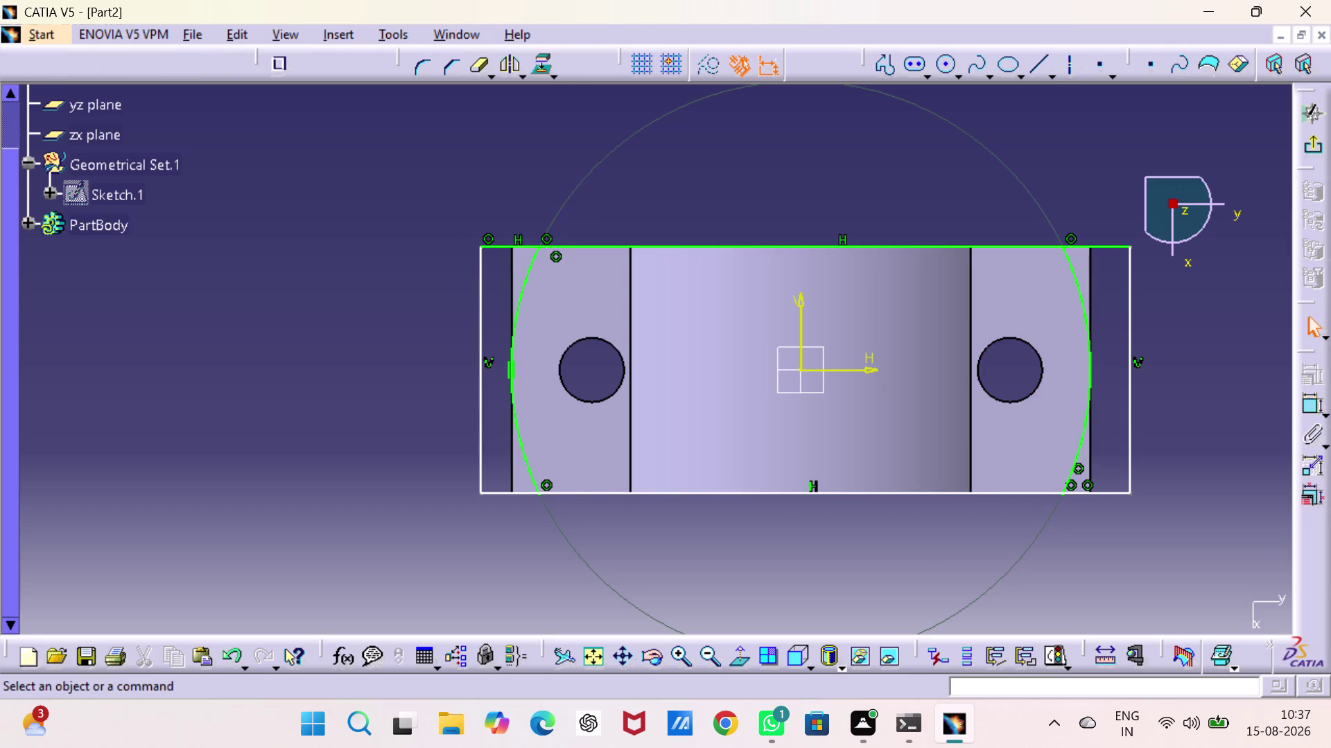
Make the rectangle's bottom line coincident with the bracket's bottom edge, then exit Sketch.3.
click(896, 494)
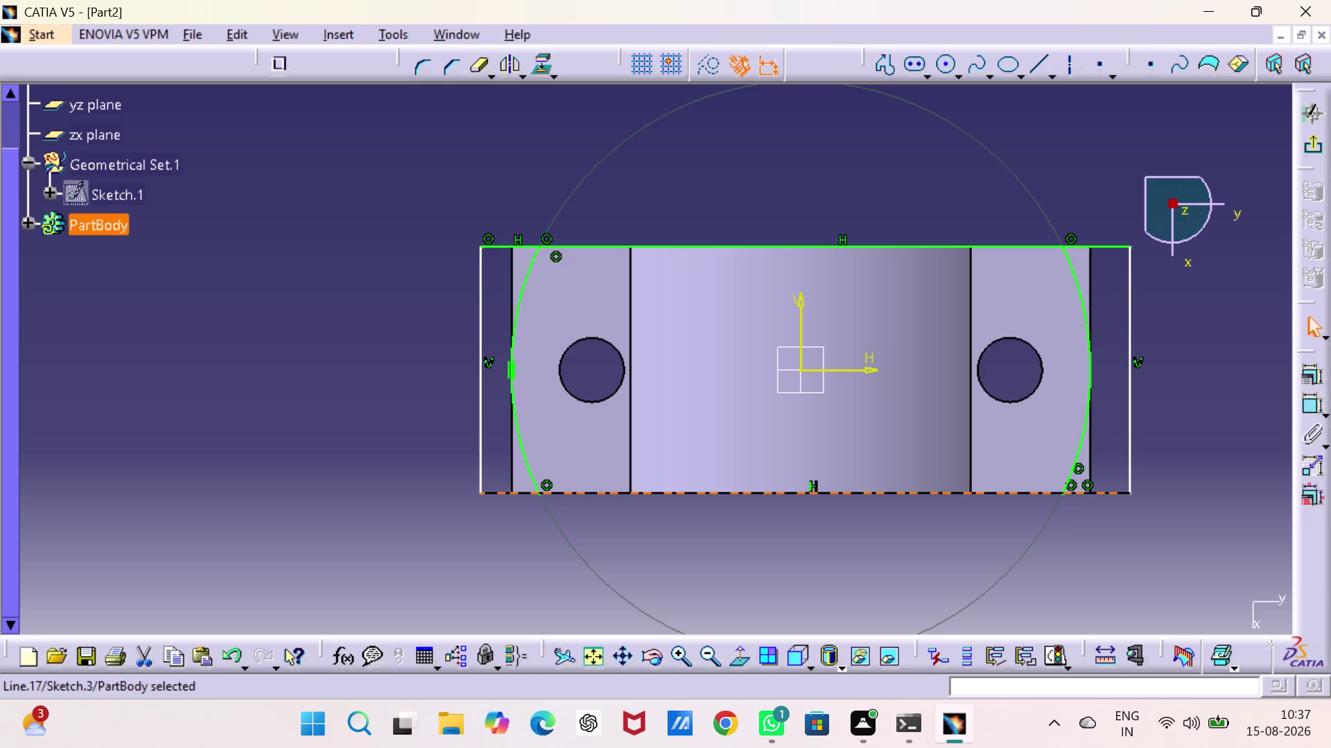
drag(895, 493, 899, 507)
click(900, 507)
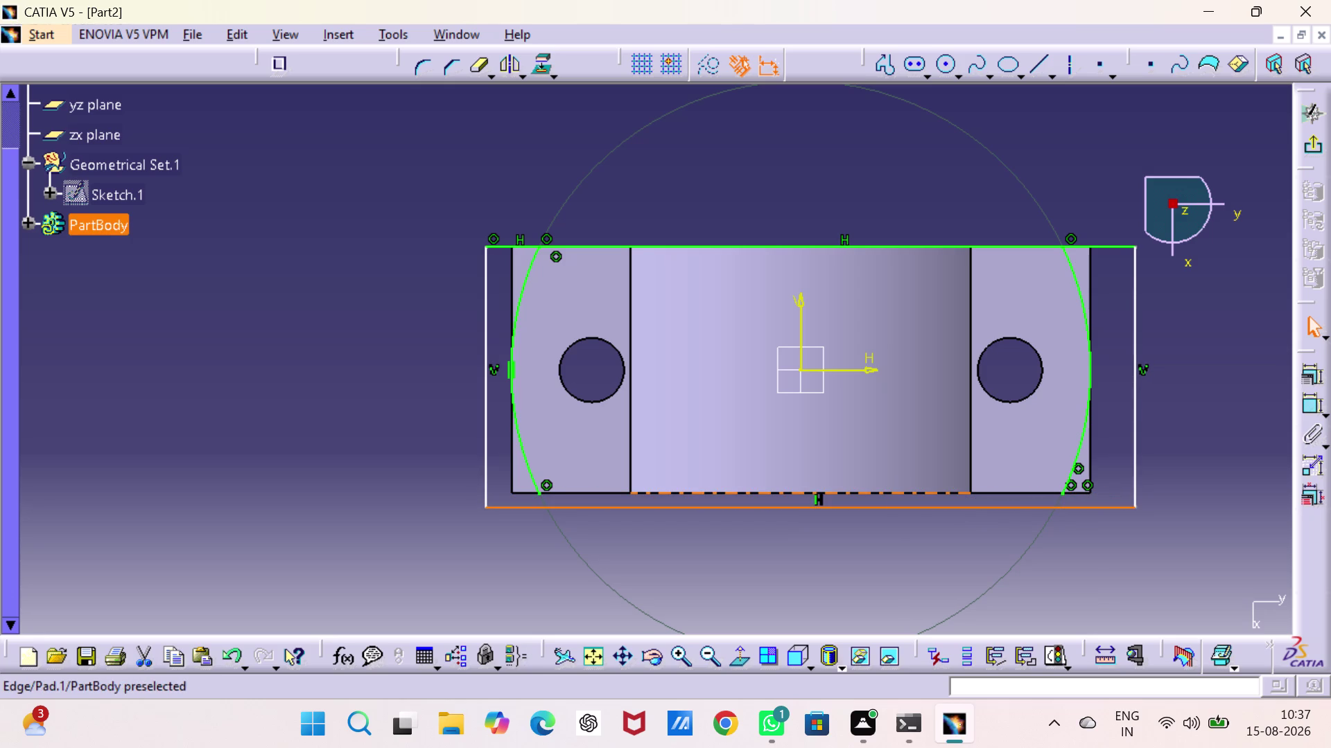
click(896, 493)
click(1308, 371)
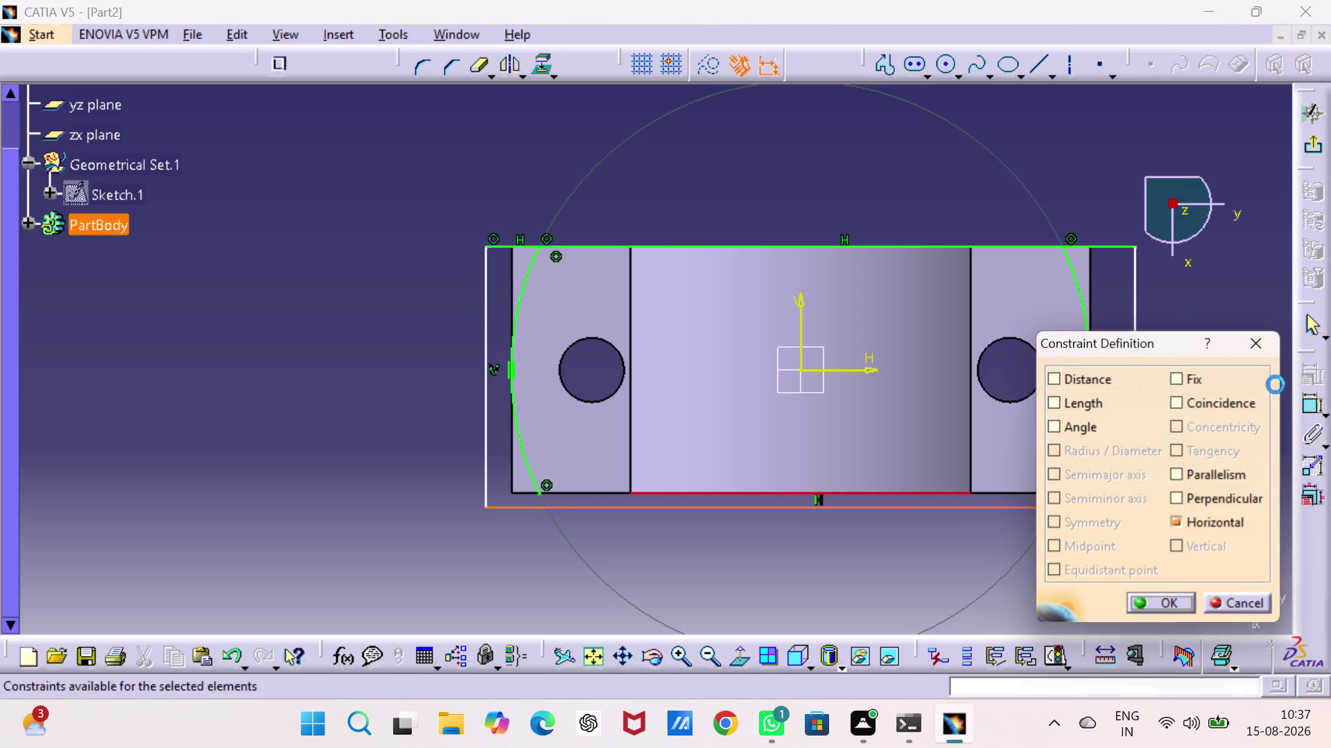
click(1187, 400)
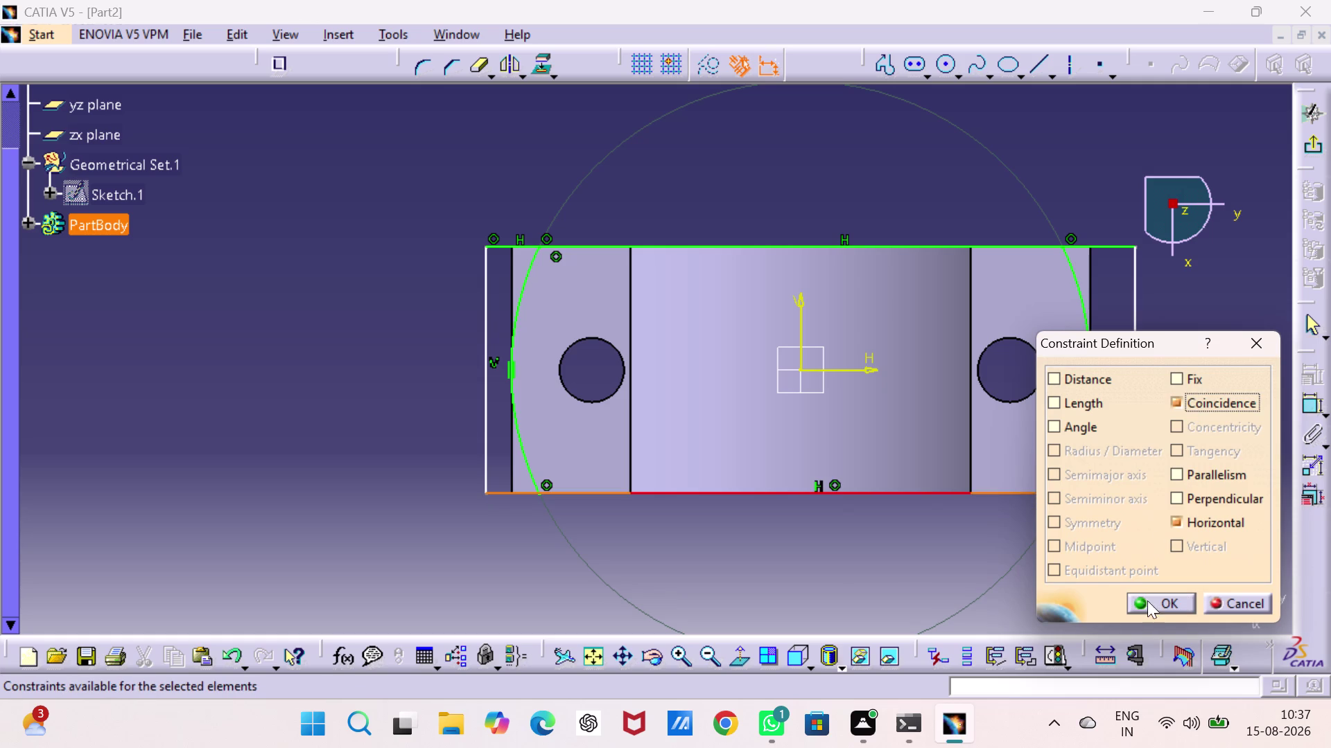
click(1147, 599)
click(958, 549)
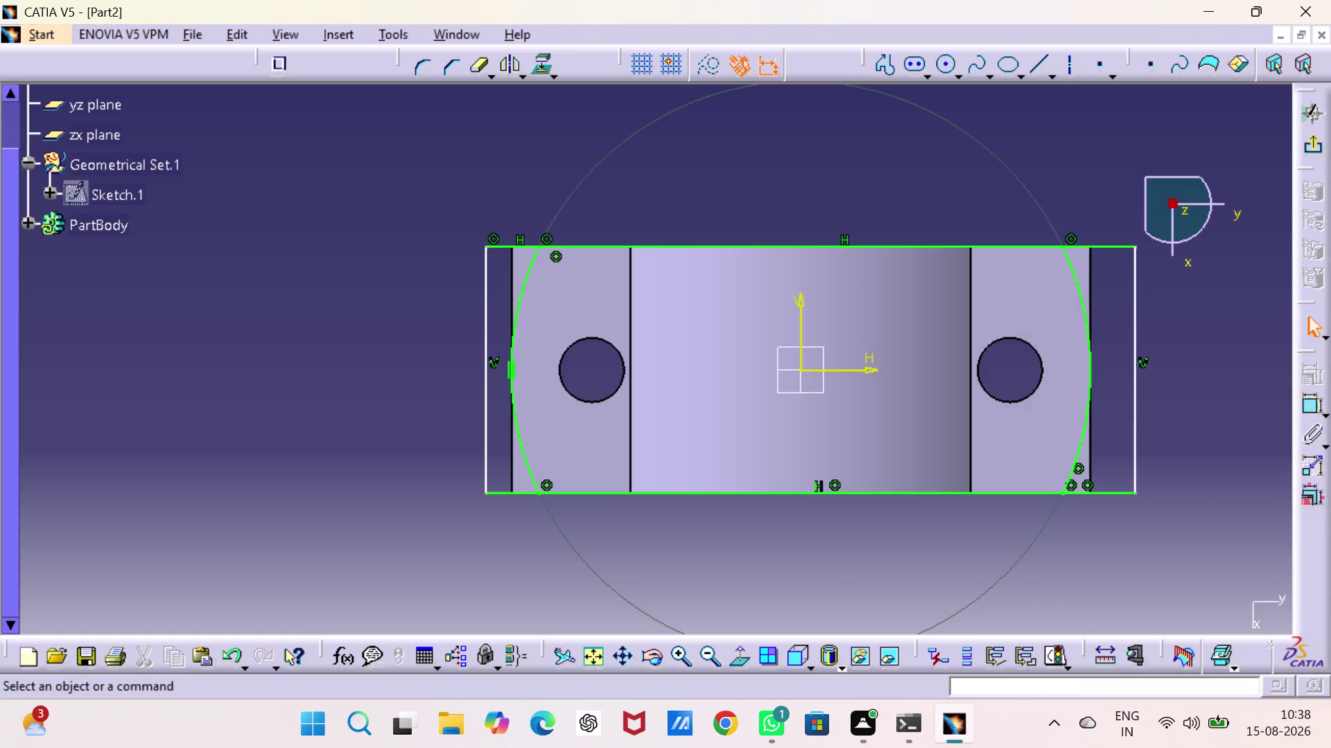
click(1318, 148)
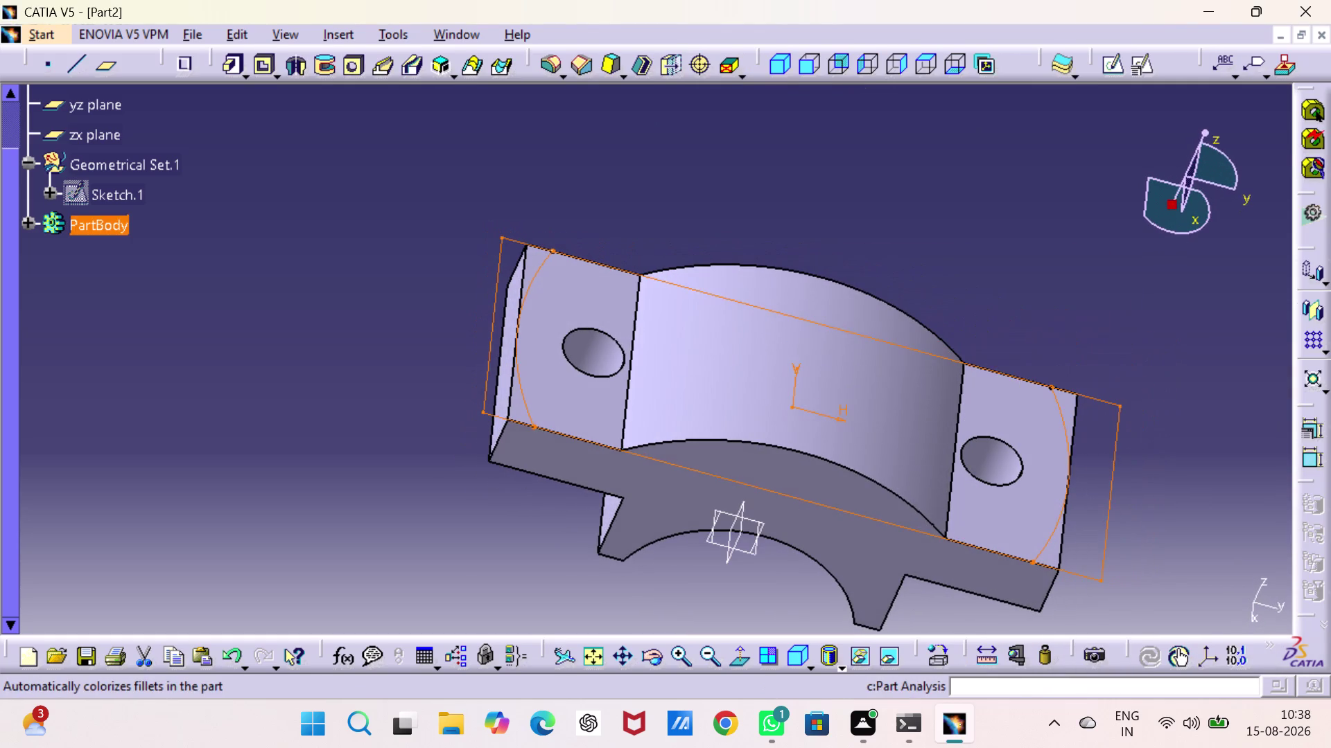
click(1031, 219)
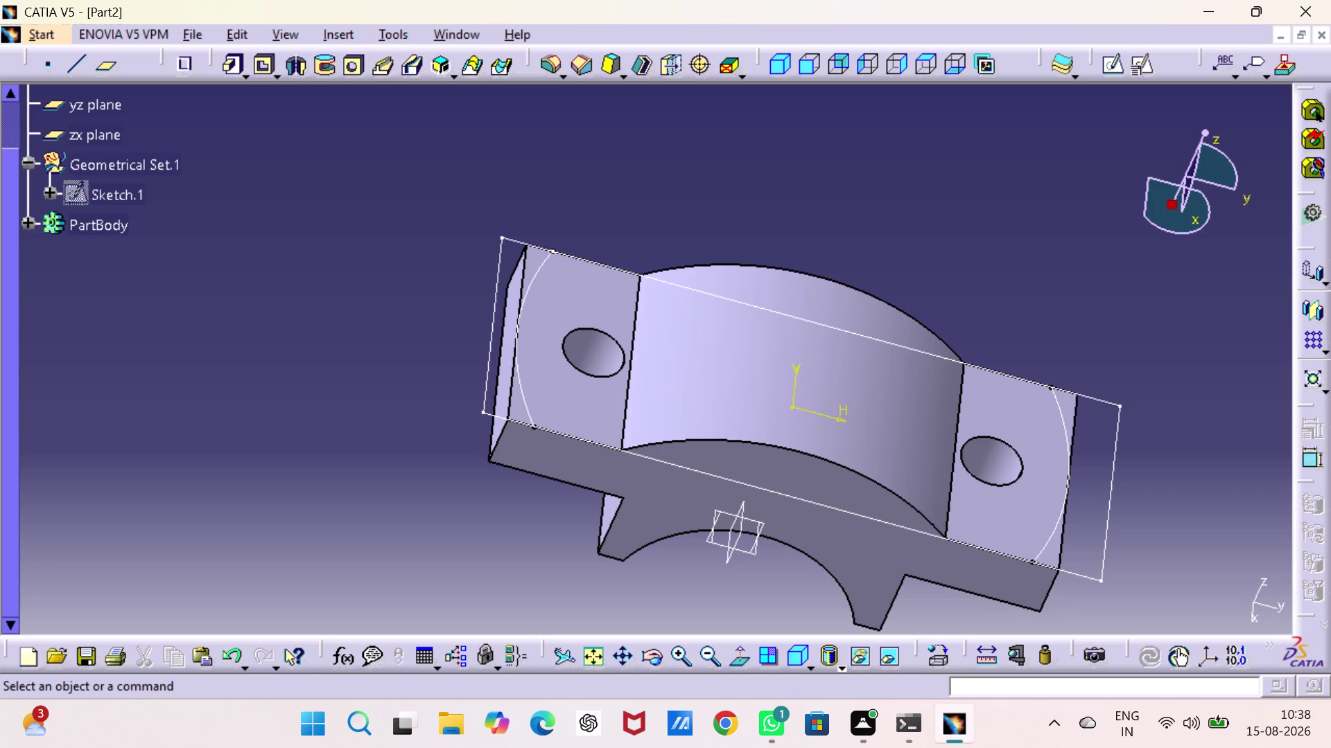
double_click(1112, 489)
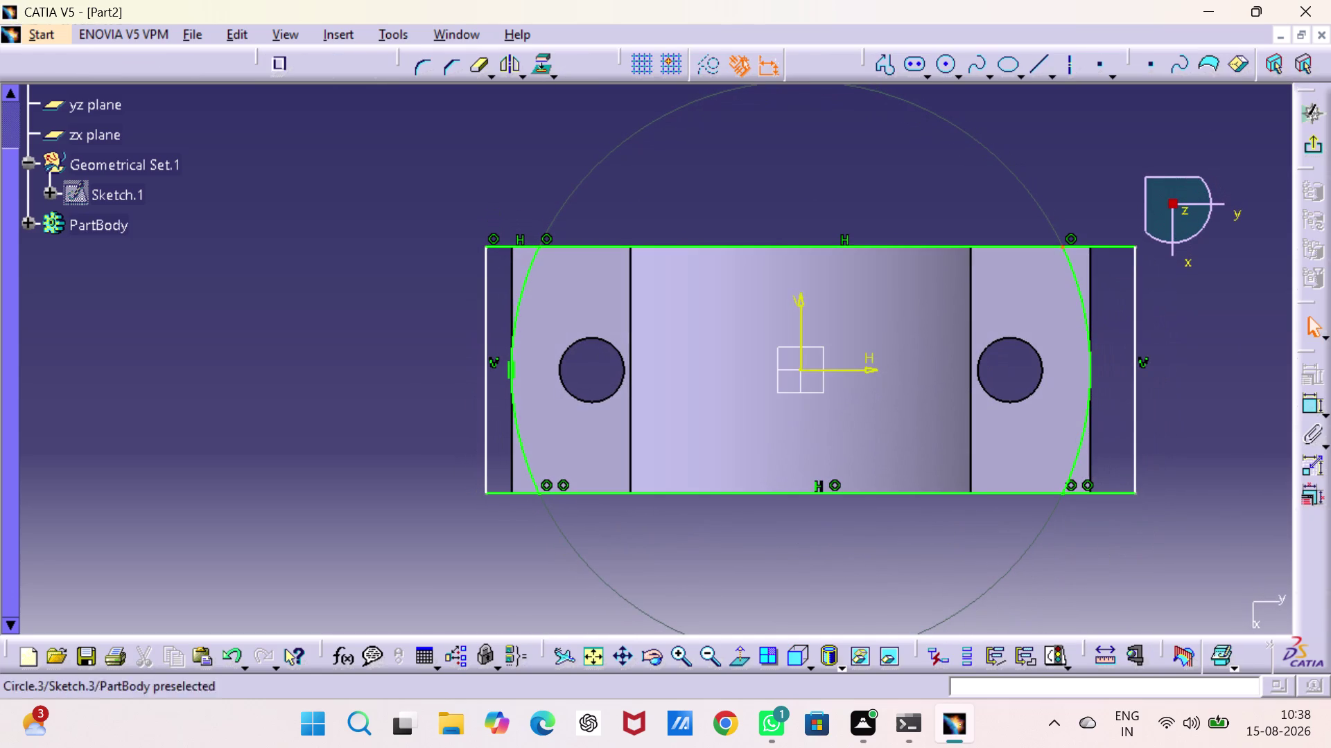
Quick-trim Sketch.3's excess corner lines at the upper and lower lug corners, then exit to Part Design.
click(1071, 184)
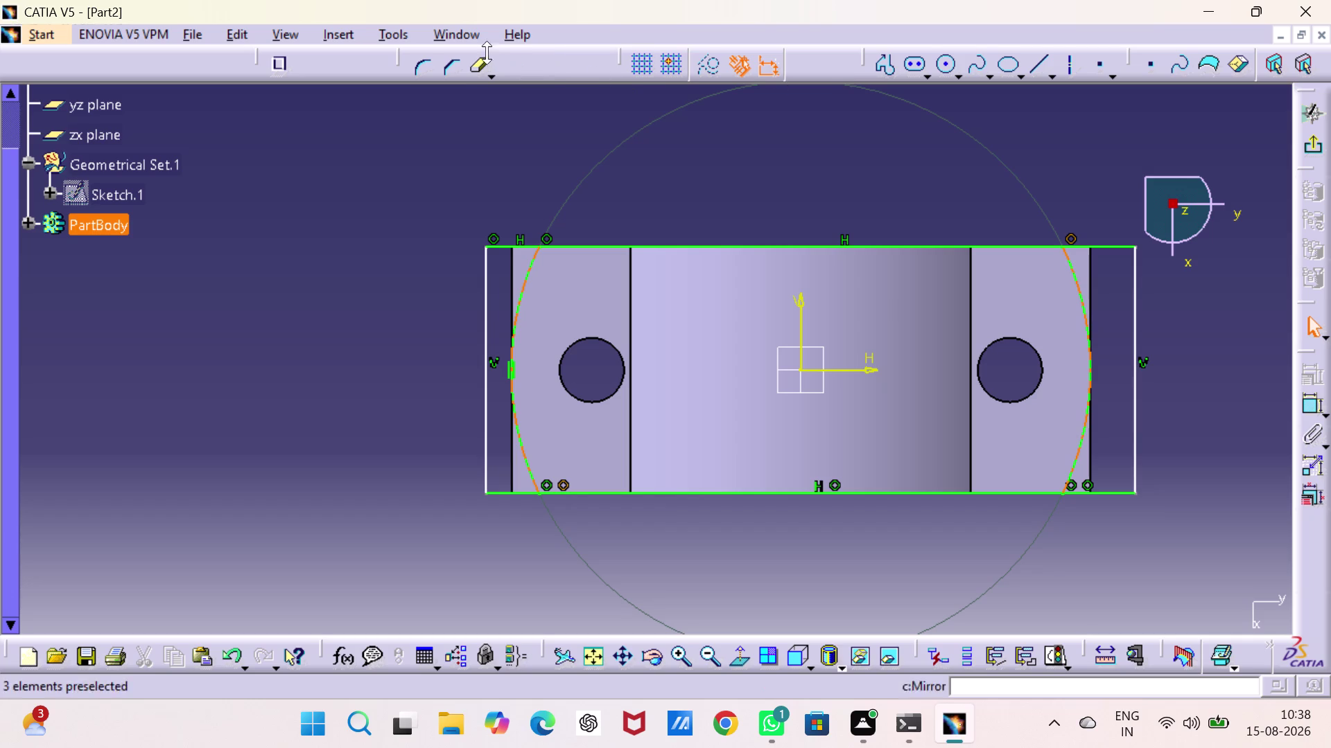
double_click(476, 67)
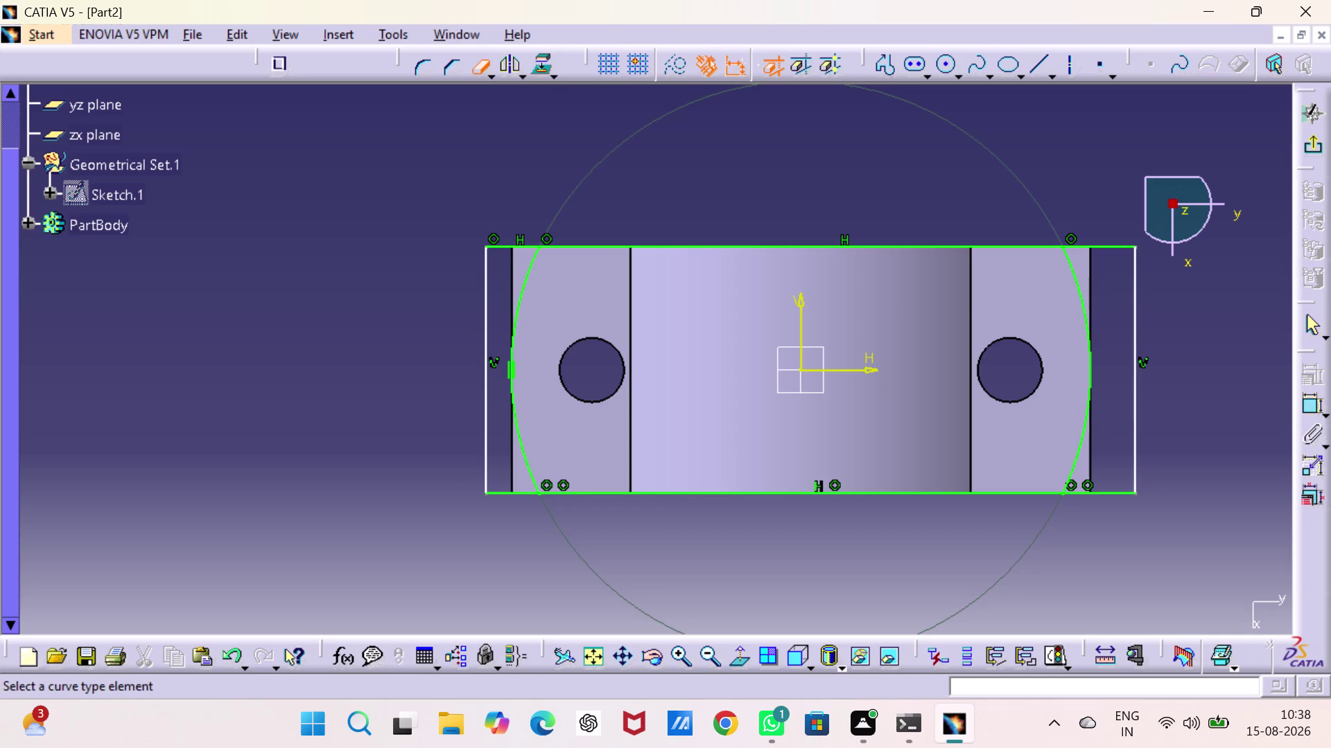
click(719, 246)
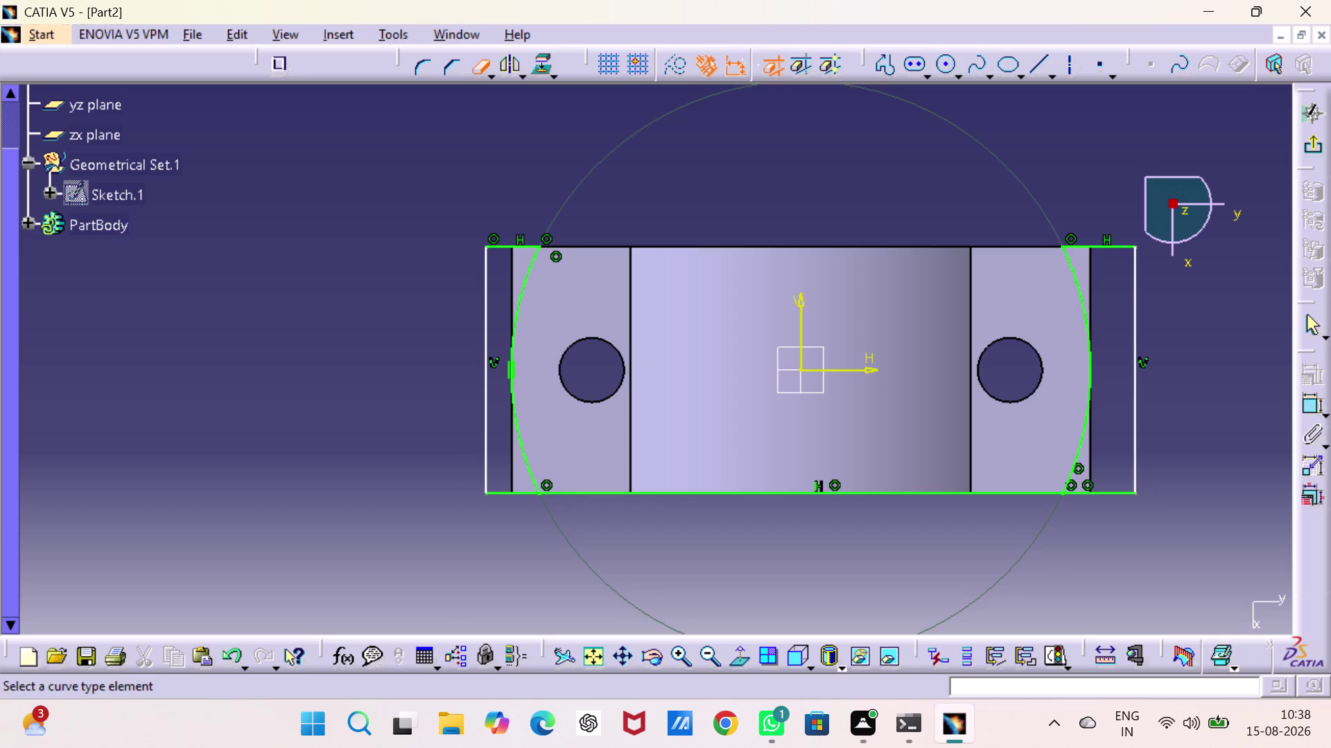
click(738, 493)
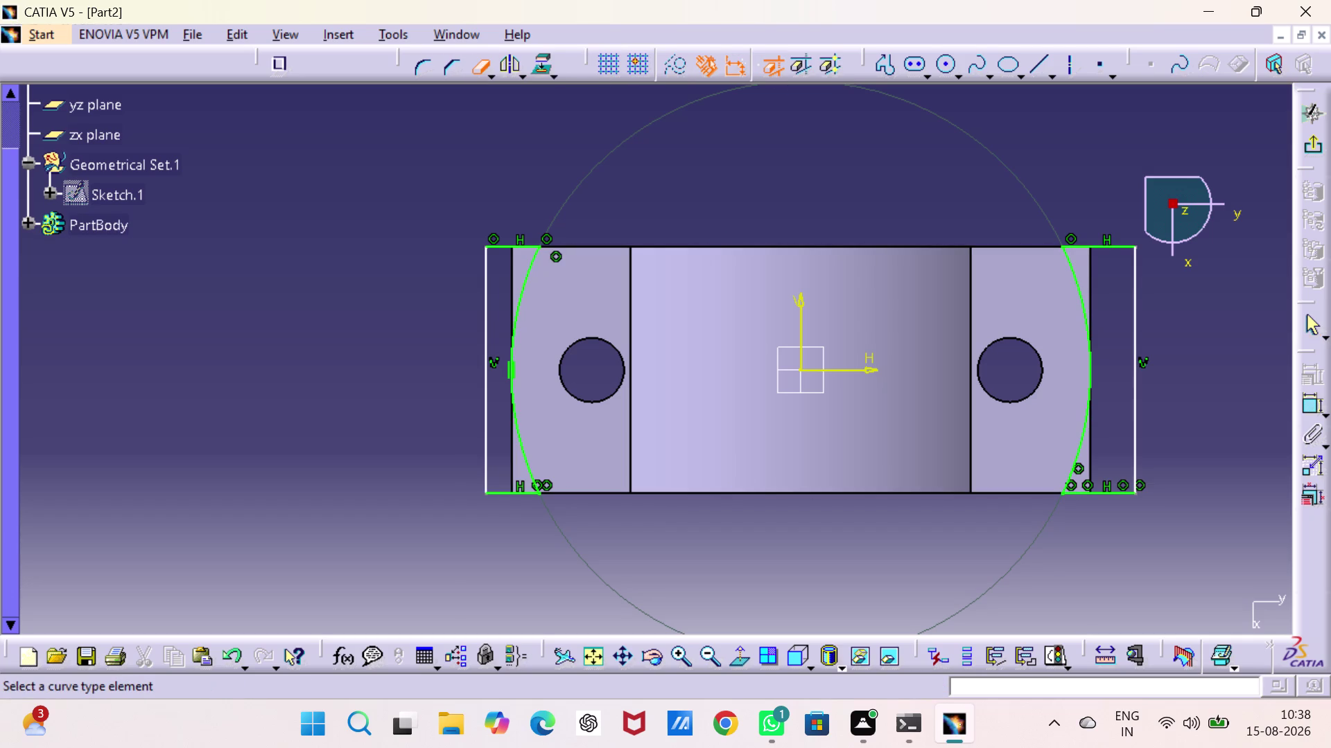
click(1307, 139)
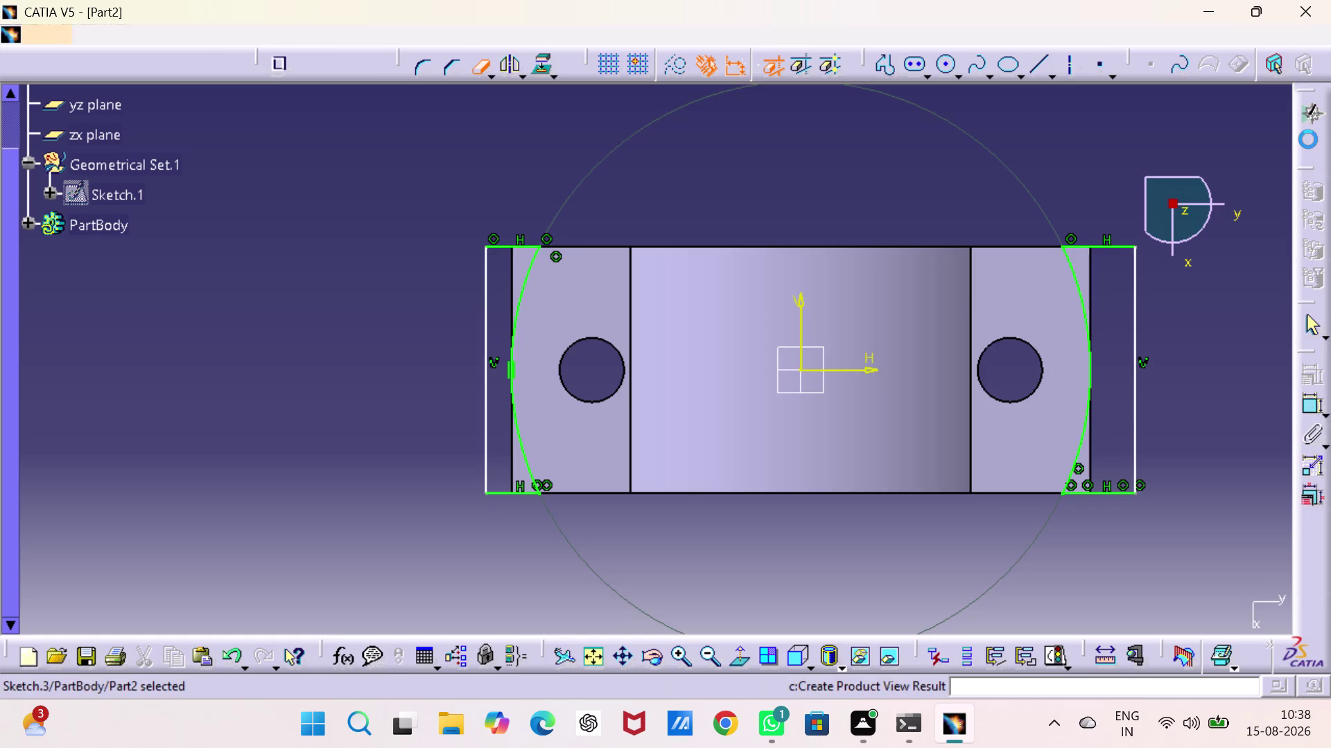
click(1051, 223)
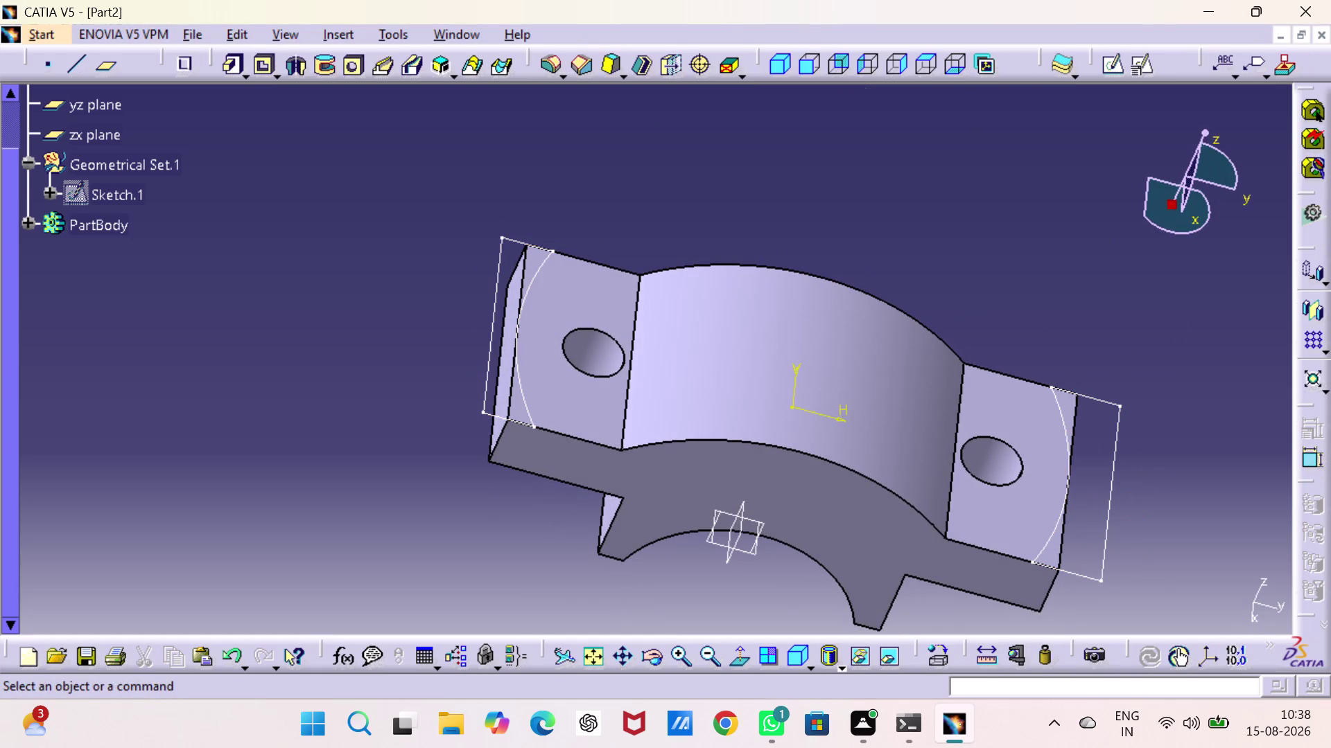
click(261, 67)
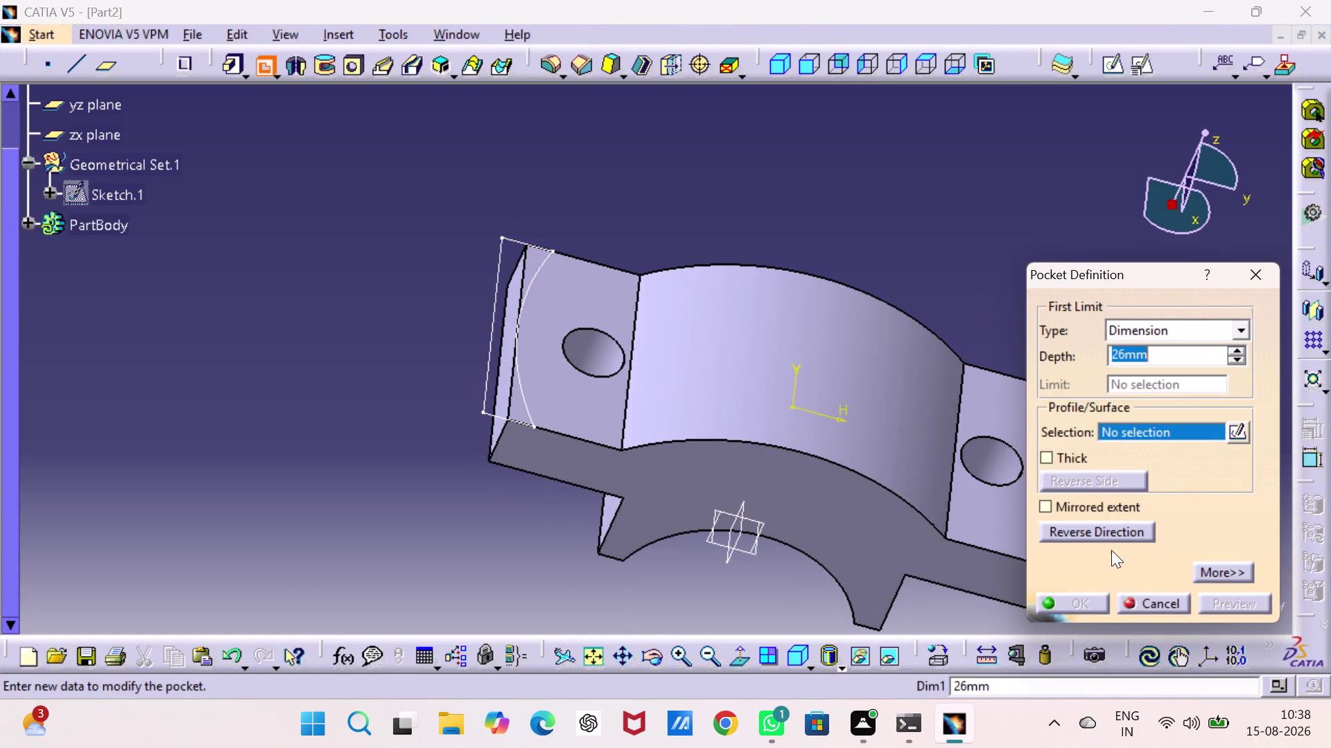
Pocket Sketch.3 to 26 mm depth, rounding both lug ends into R54 arcs.
click(494, 331)
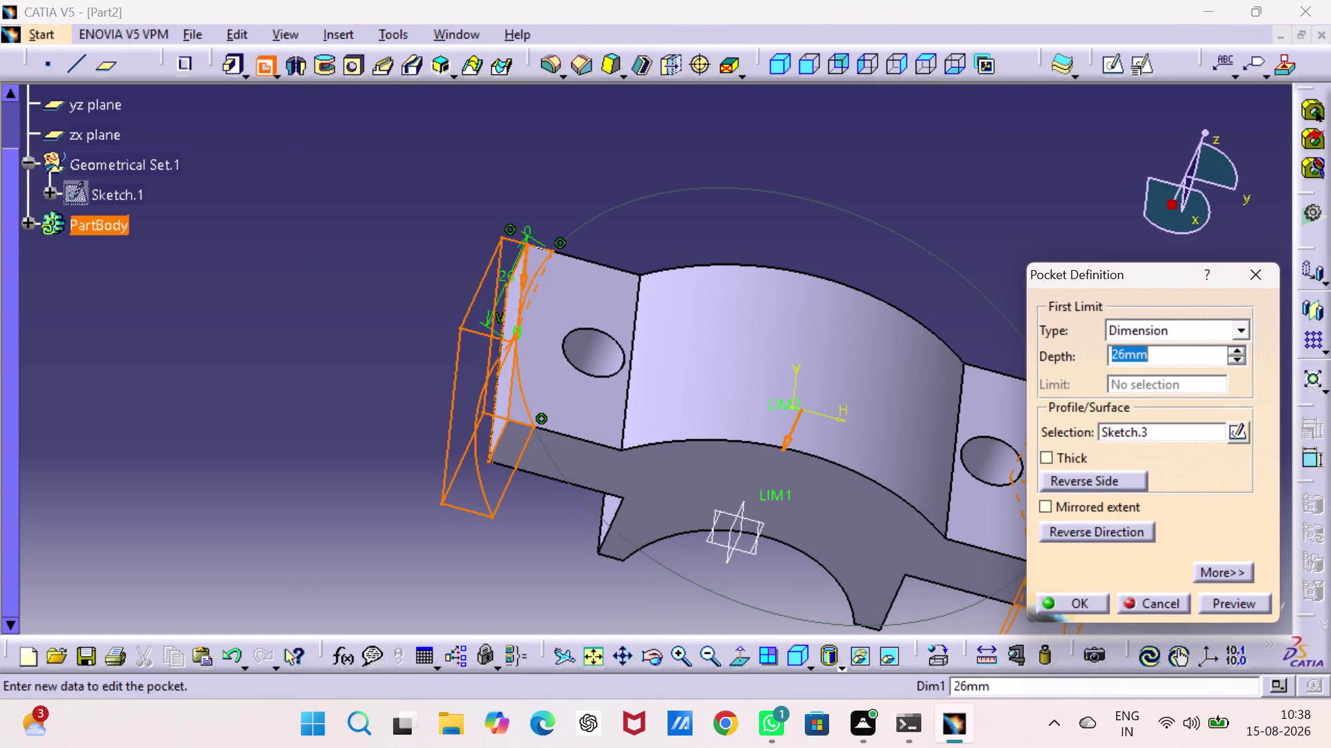
click(1086, 609)
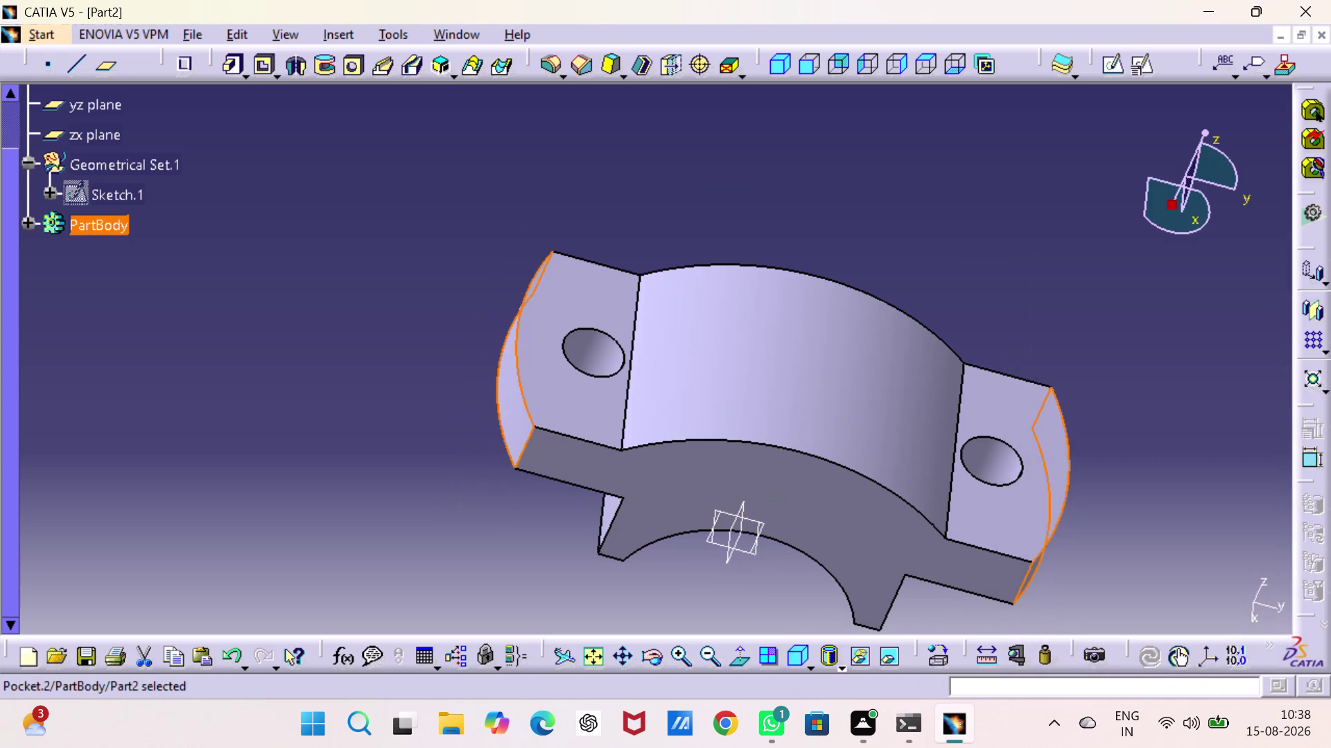
click(1091, 384)
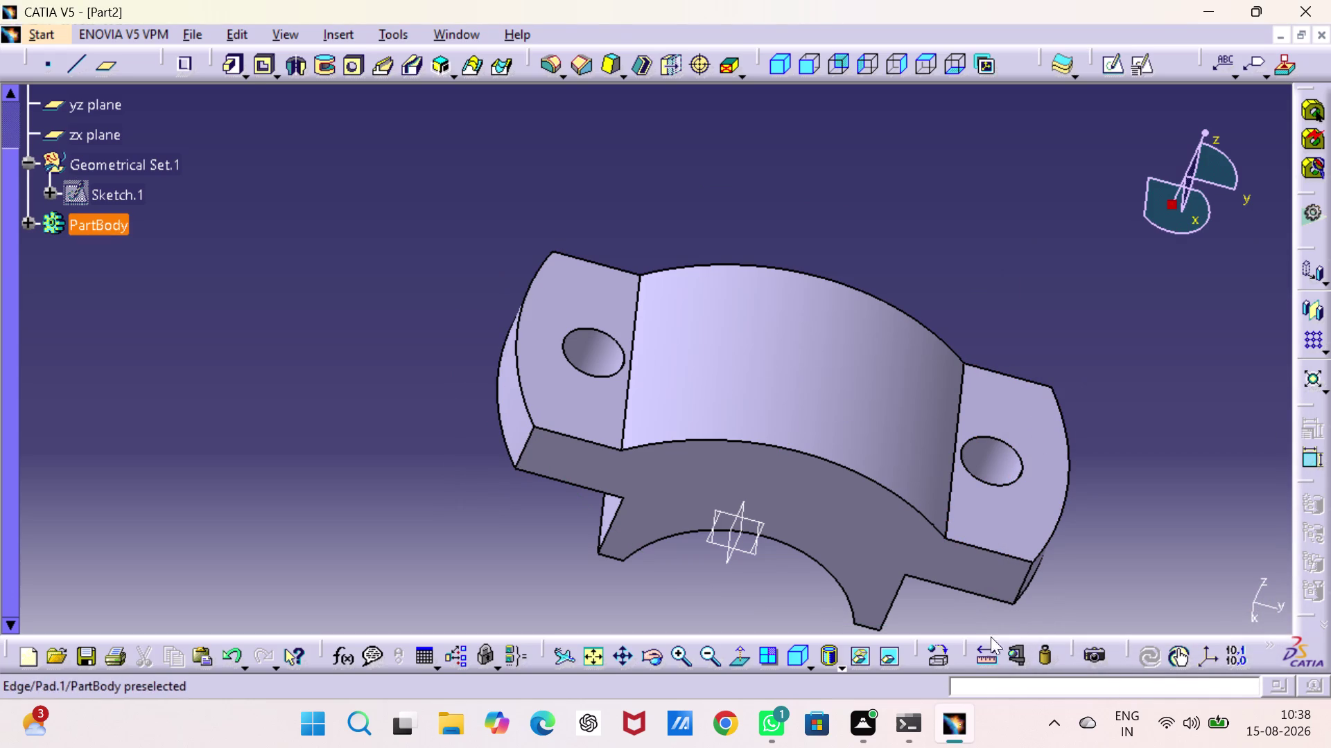
Apply Eroded metal 2 from the Metal catalog to PartBody.
click(940, 644)
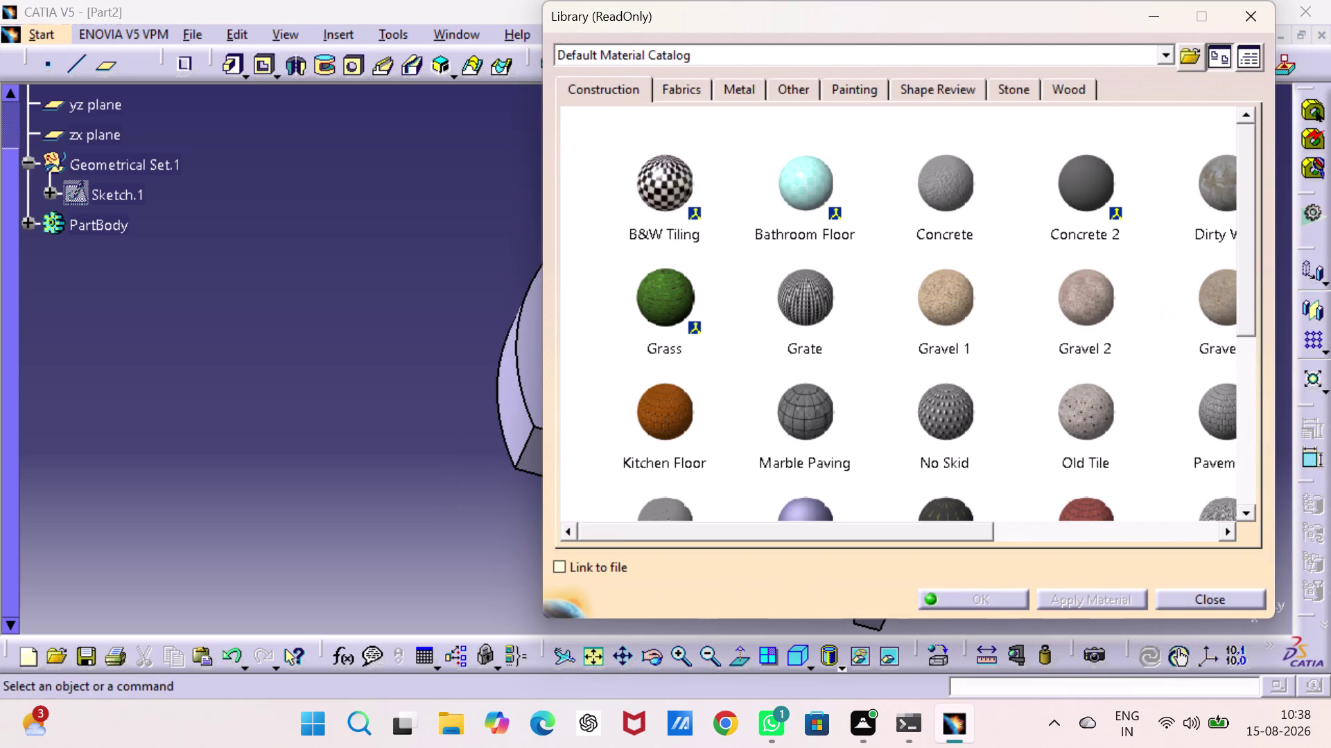
scroll(down, 3)
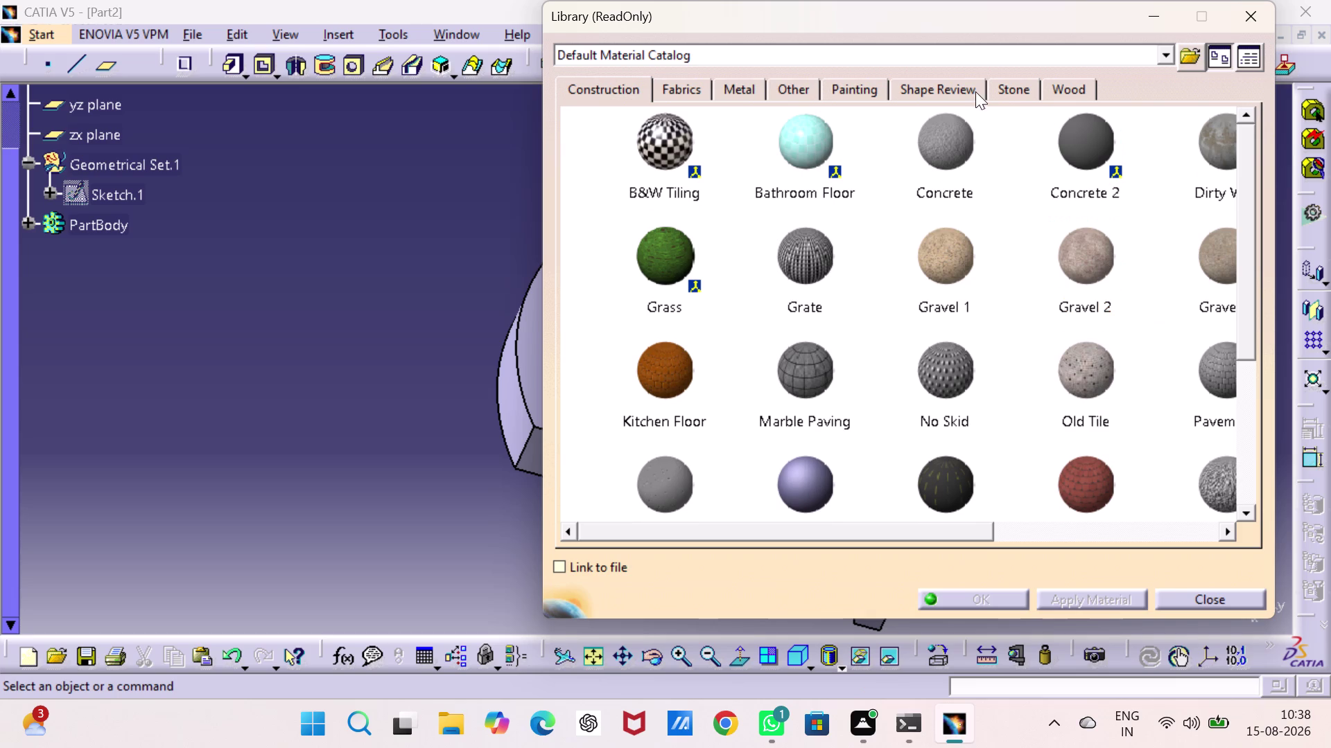
click(751, 84)
click(1039, 304)
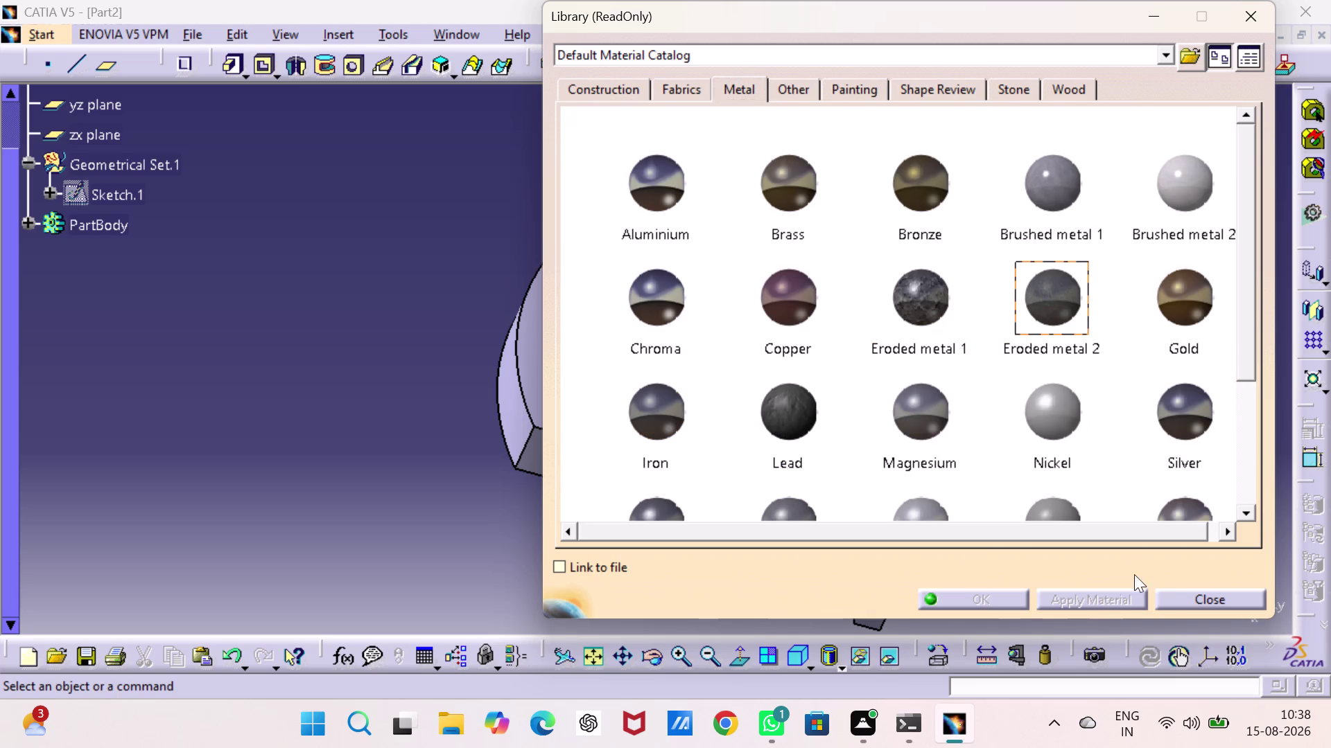
click(94, 224)
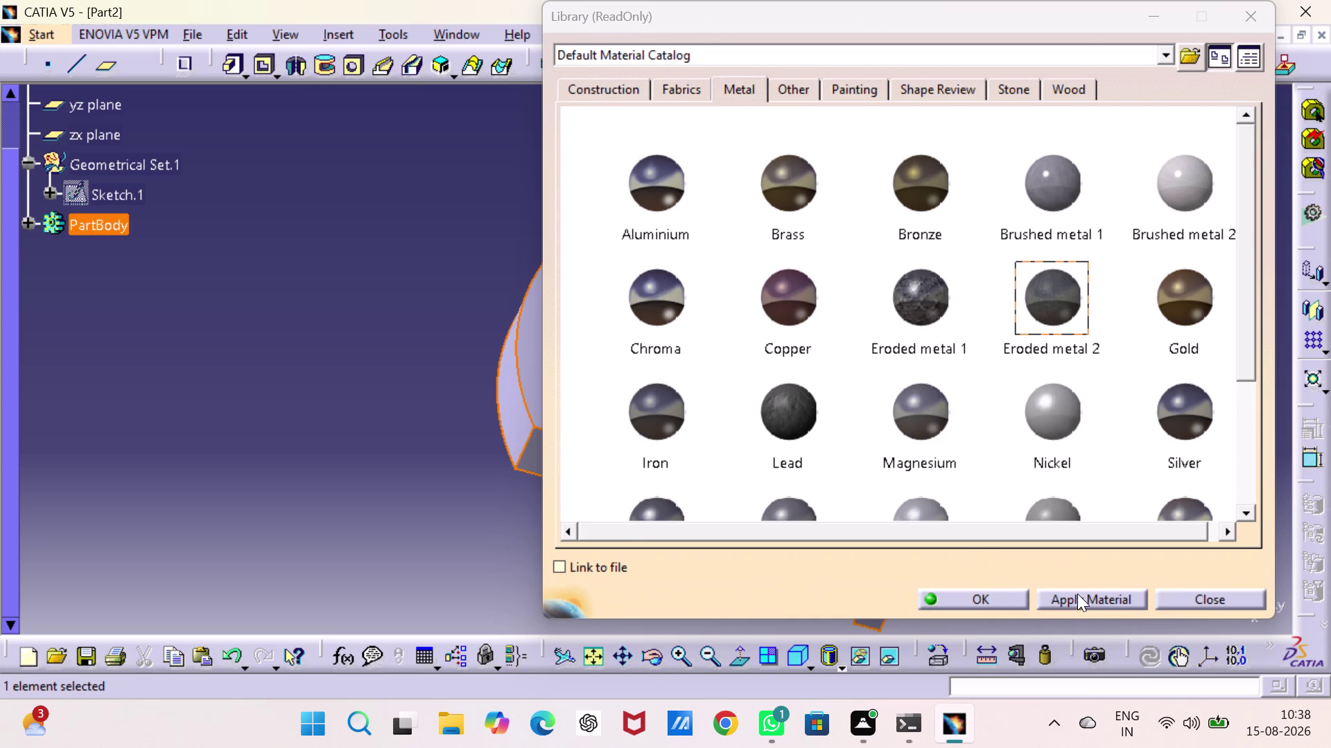
click(1077, 593)
click(1005, 600)
click(285, 359)
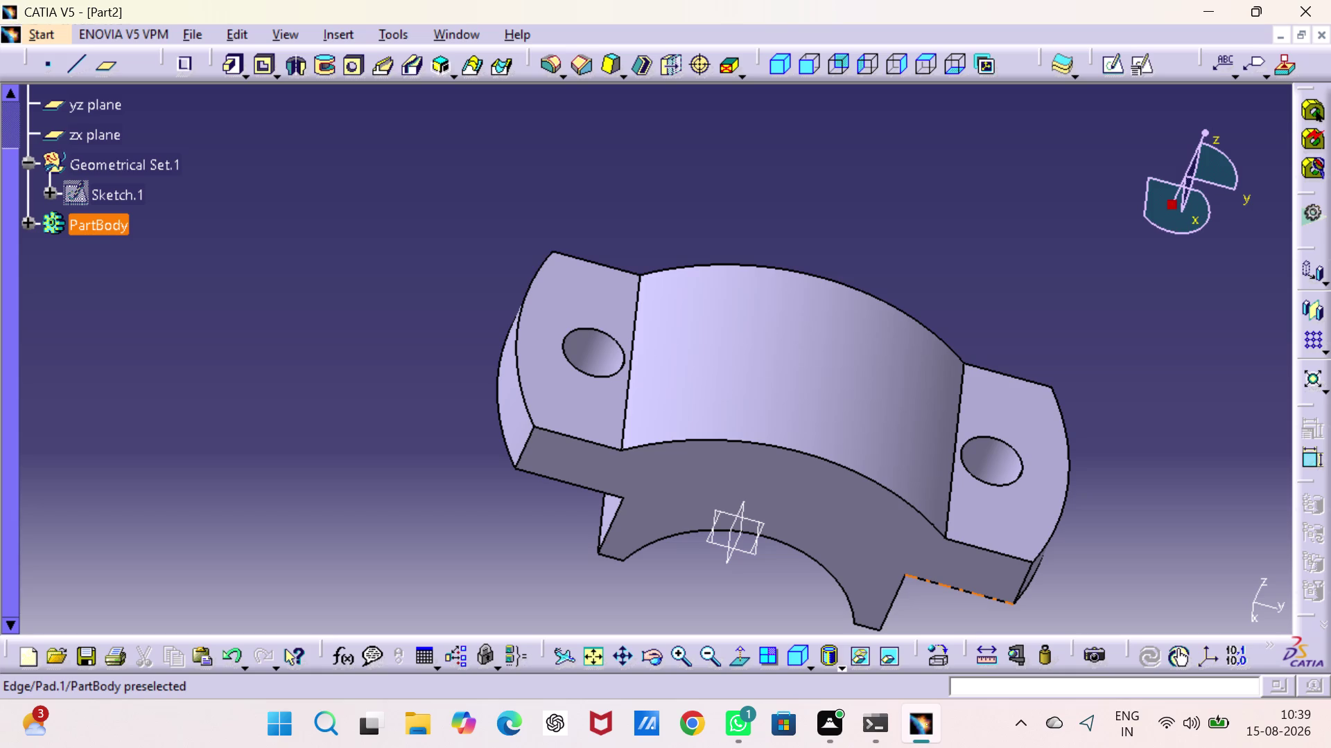
Measure the 24 mm minimum distance from the lower straight edge to the inner arc.
middle_drag(1040, 366, 1038, 345)
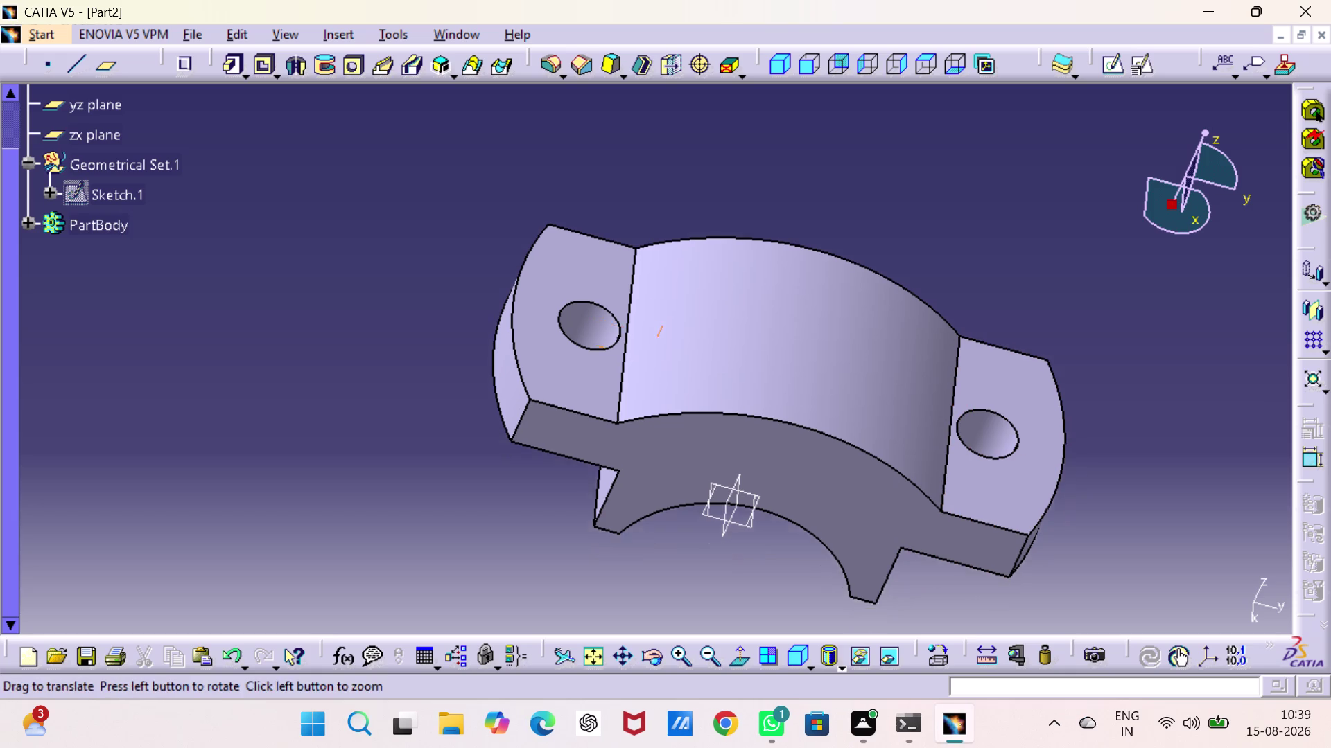
middle_drag(1037, 344, 992, 219)
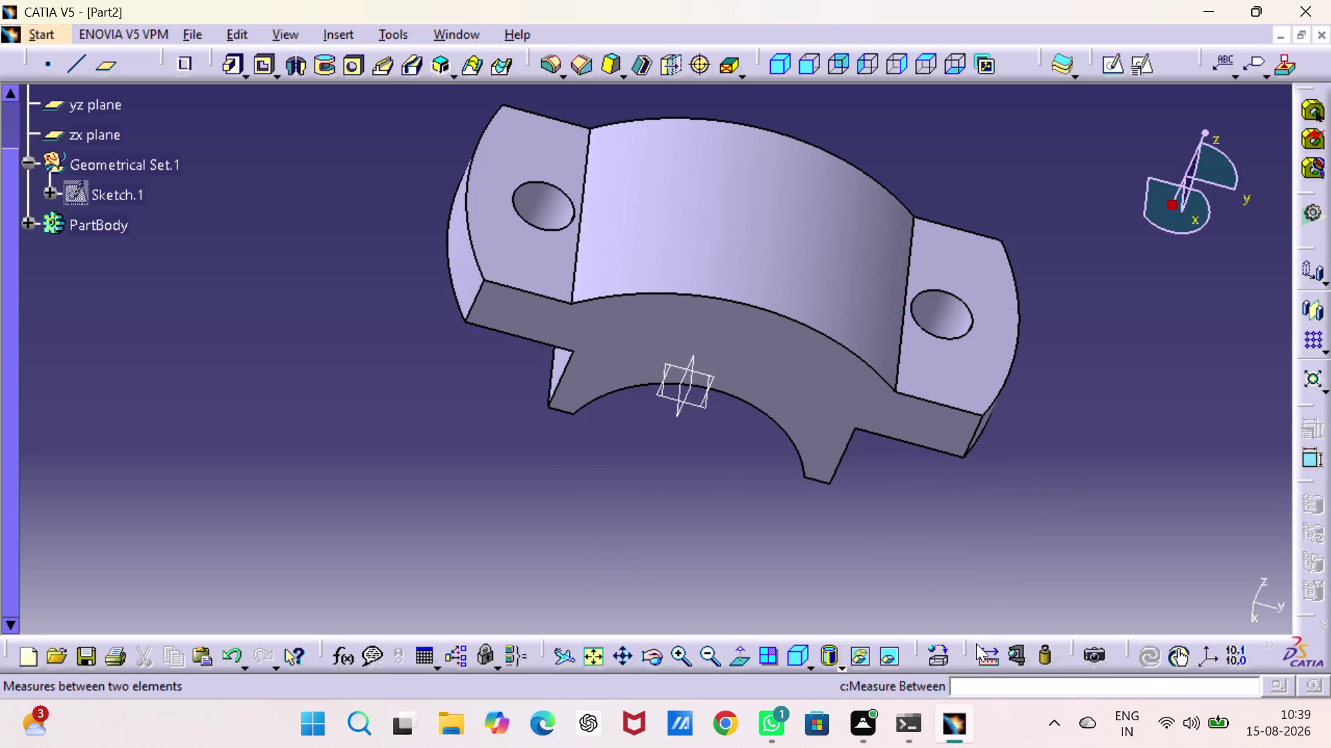
click(999, 656)
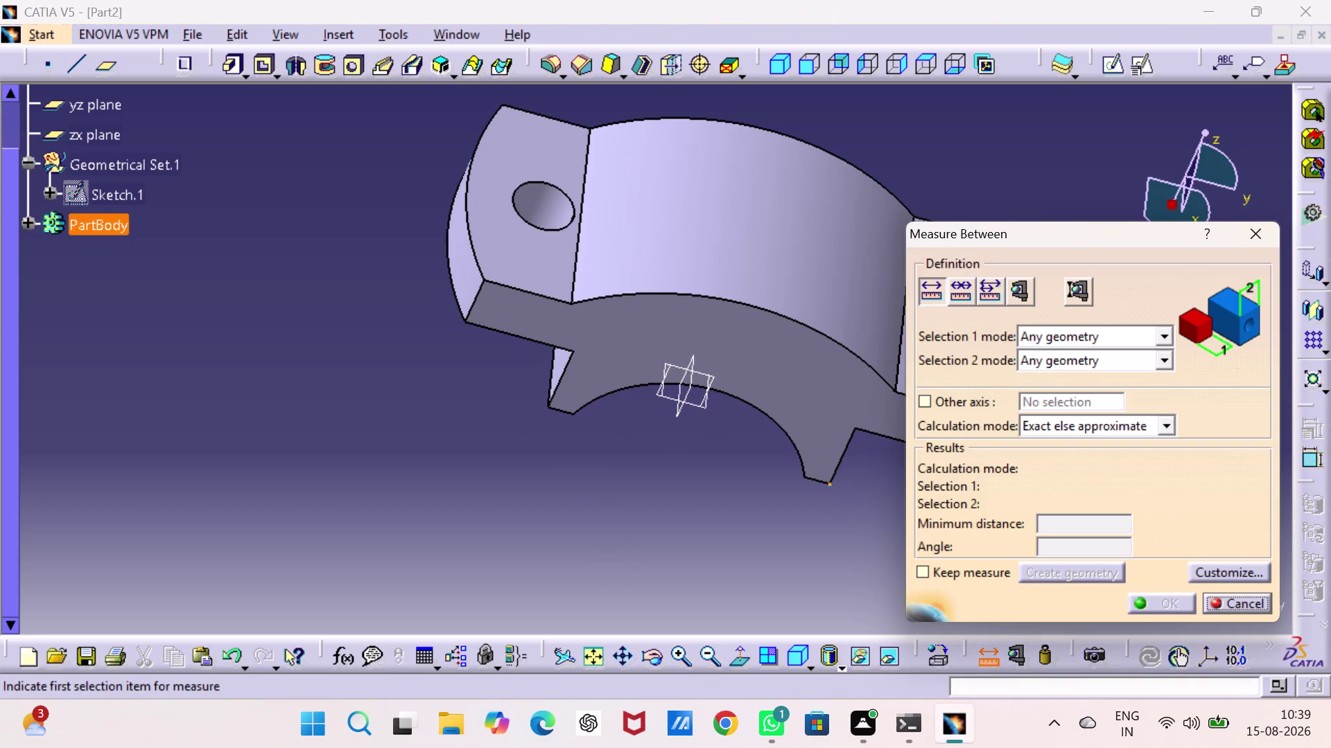
click(820, 481)
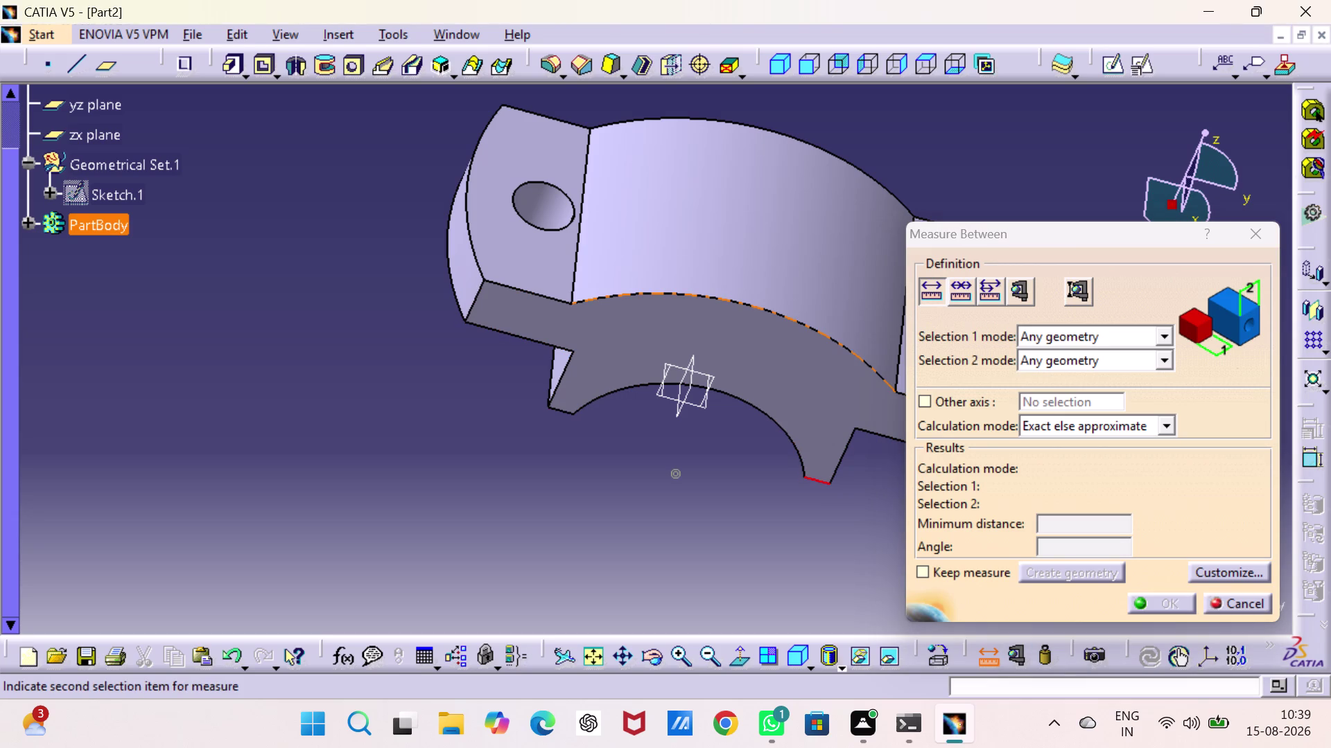
click(849, 347)
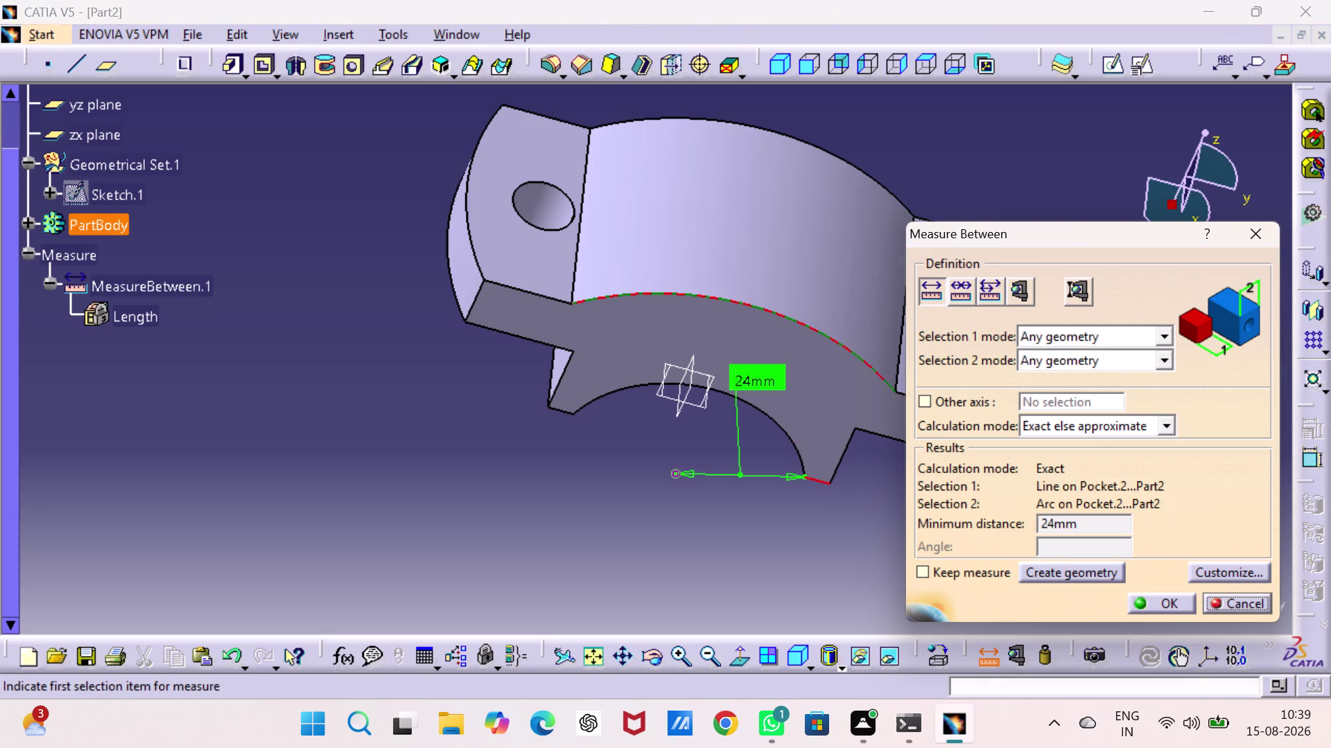
key(Escape)
key(Escape)
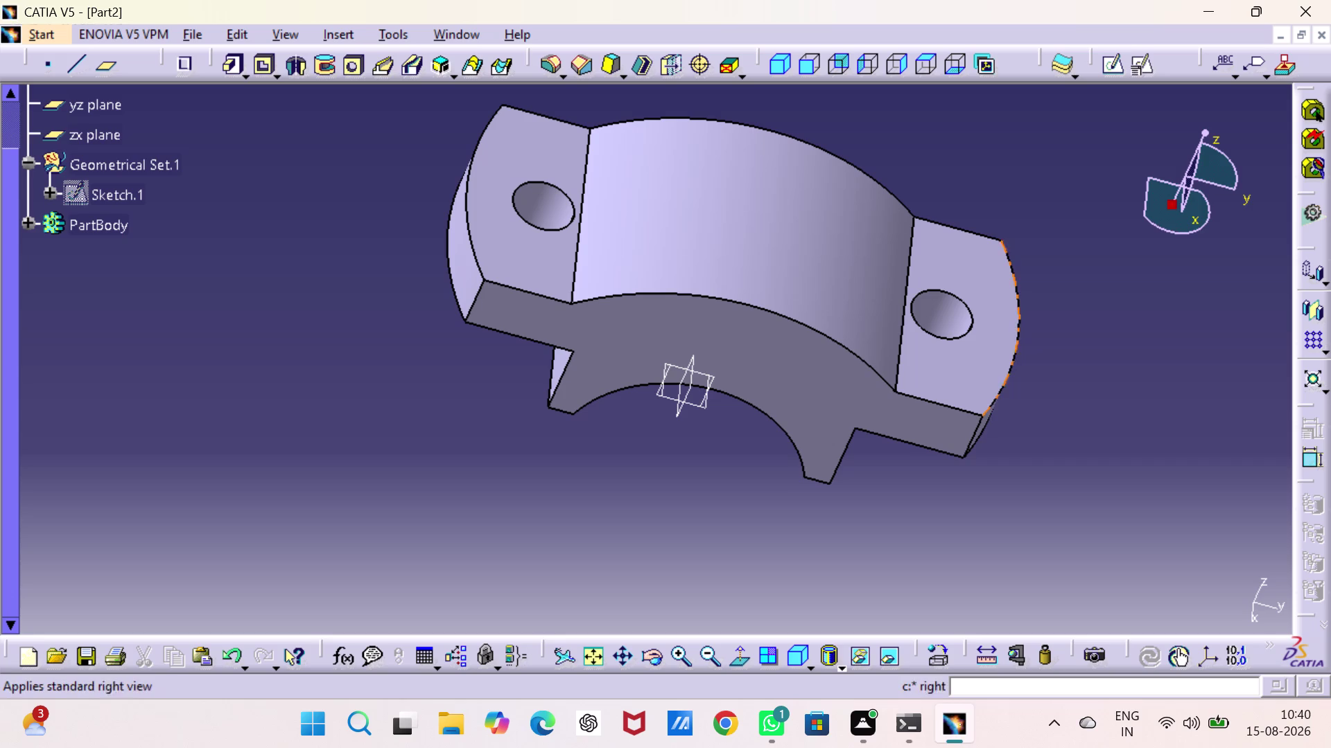
Orbit and pan around the bracket from all sides, ending on the Right view.
middle_drag(1066, 342, 924, 329)
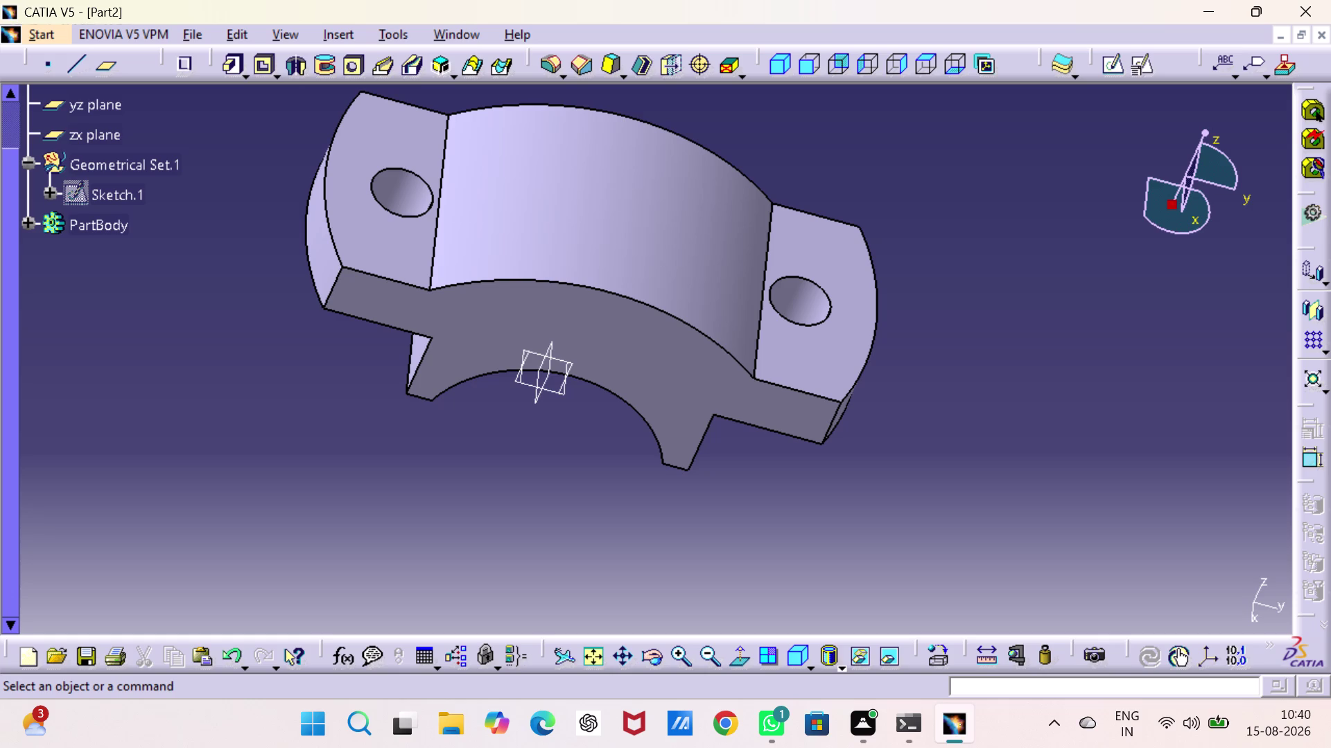
middle_drag(873, 410, 874, 230)
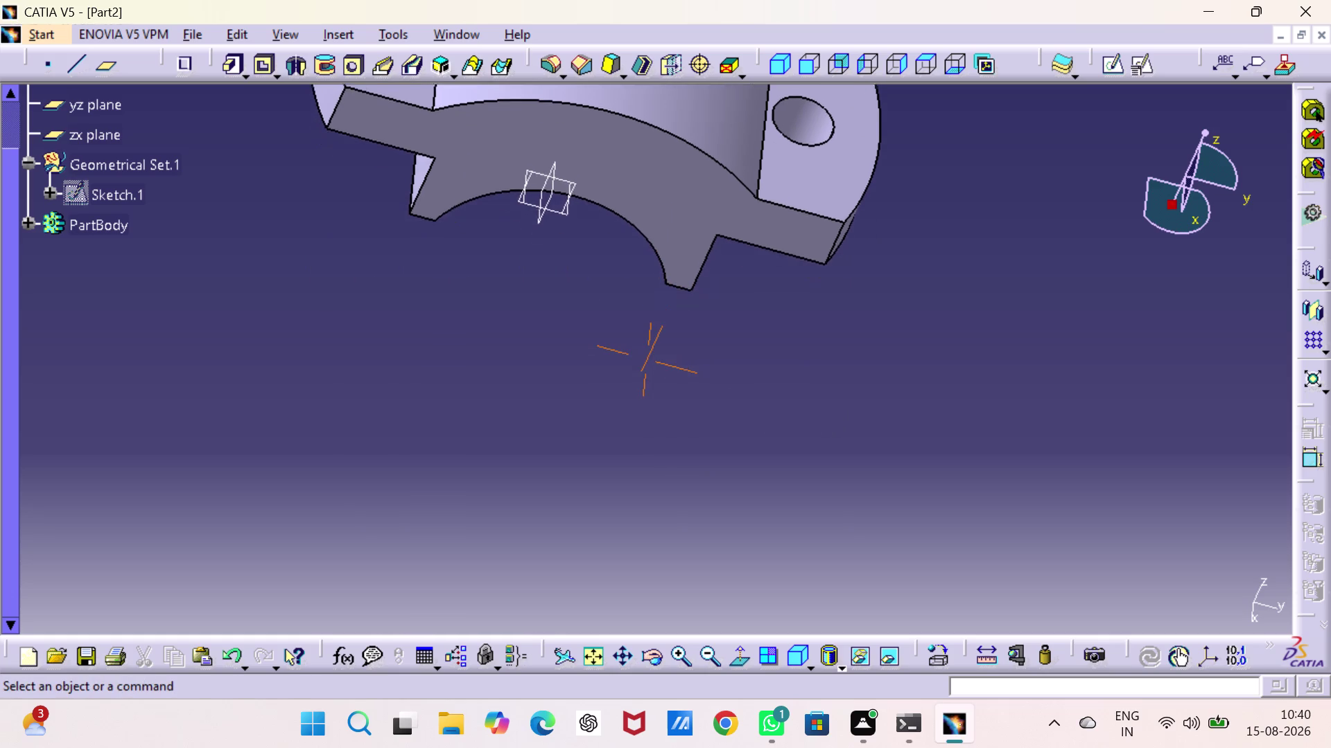
middle_drag(875, 230, 918, 381)
click(783, 62)
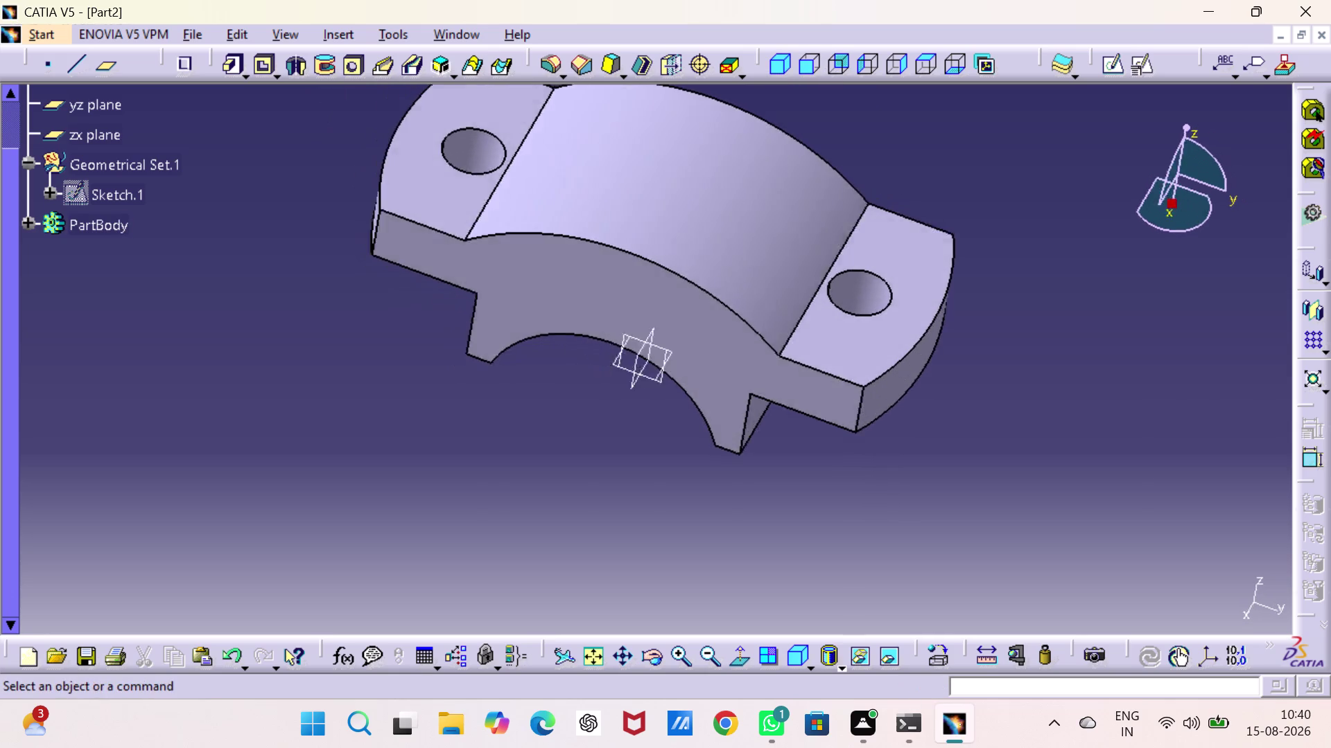
middle_drag(789, 496, 837, 429)
right_drag(790, 496, 838, 429)
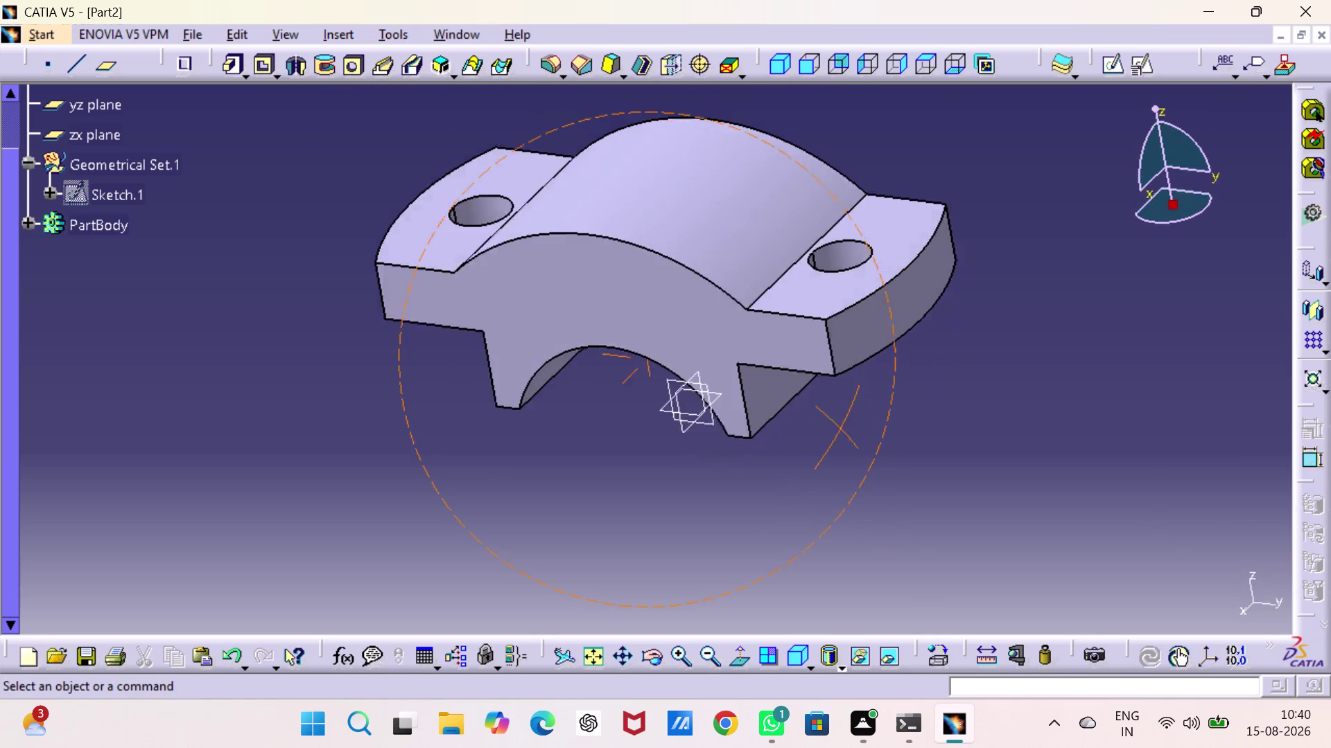
middle_drag(837, 430, 855, 417)
right_drag(838, 430, 855, 418)
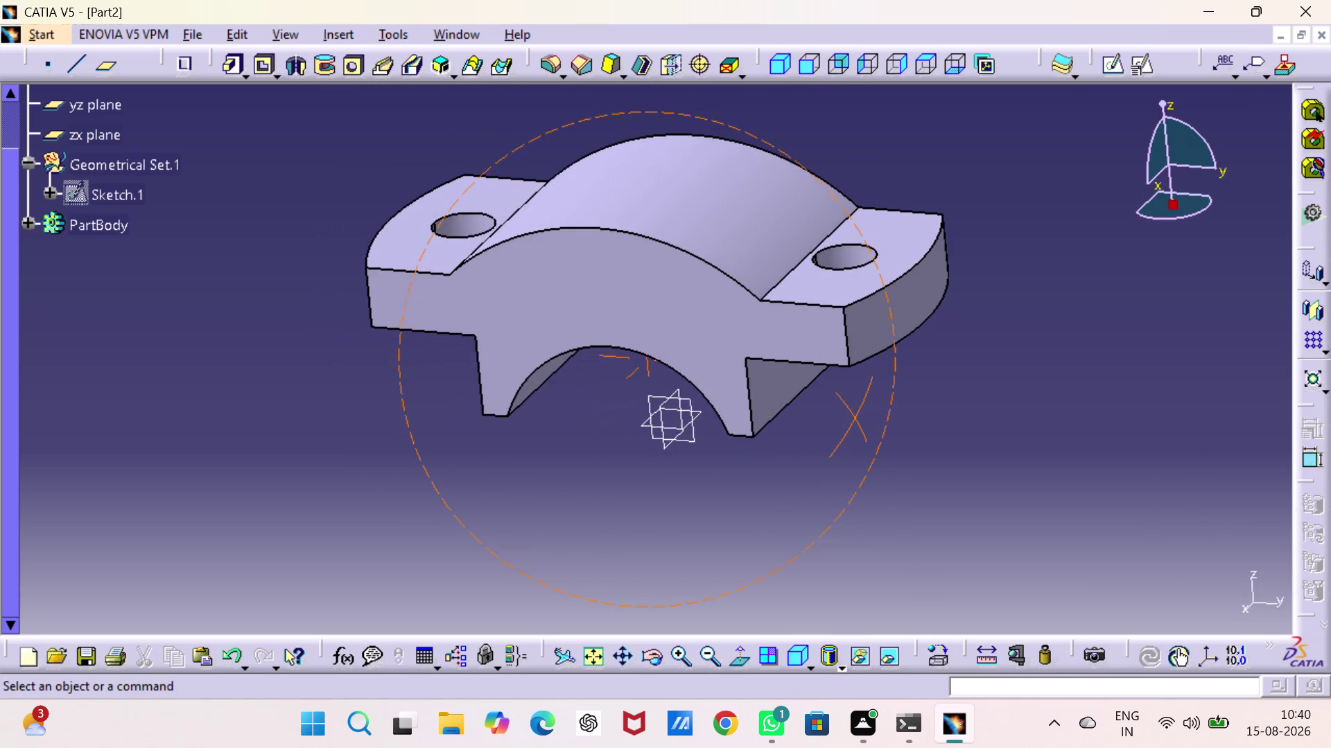
middle_drag(855, 418, 866, 364)
right_drag(855, 417, 866, 364)
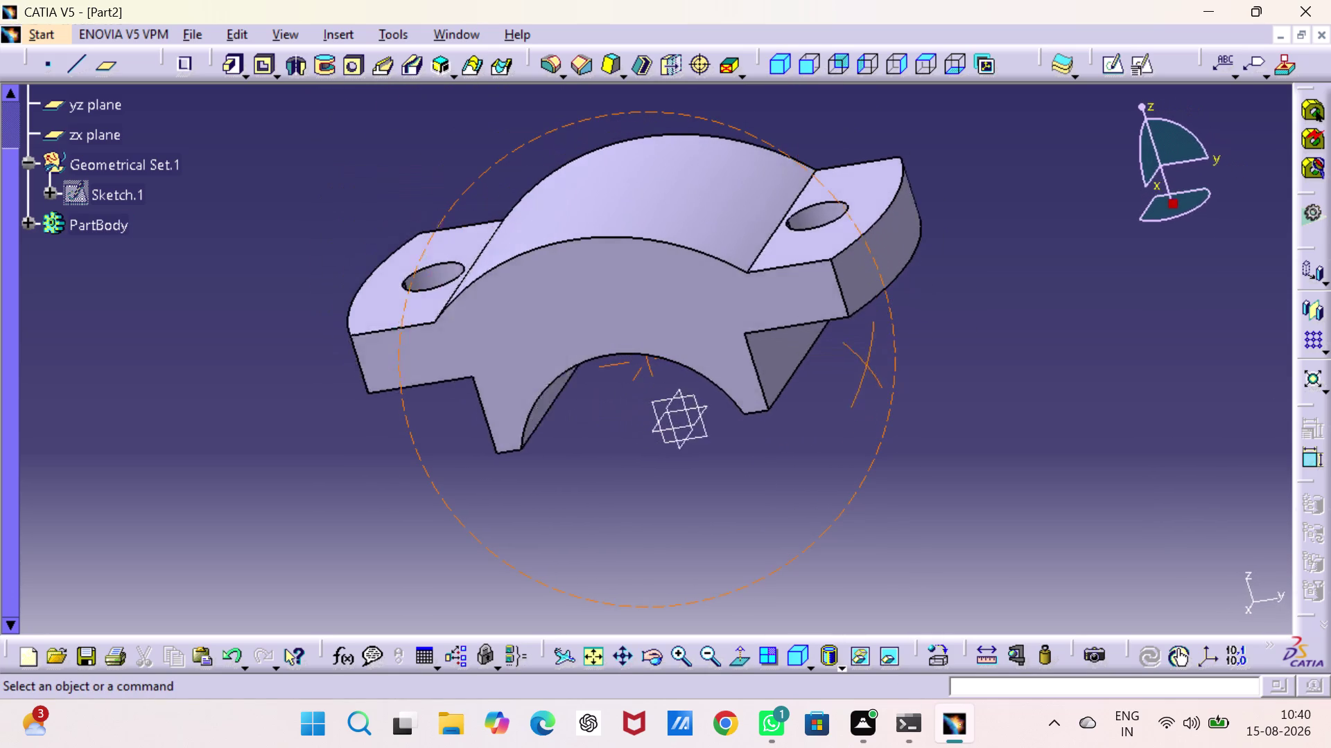
middle_drag(866, 364, 854, 368)
right_drag(866, 365, 853, 368)
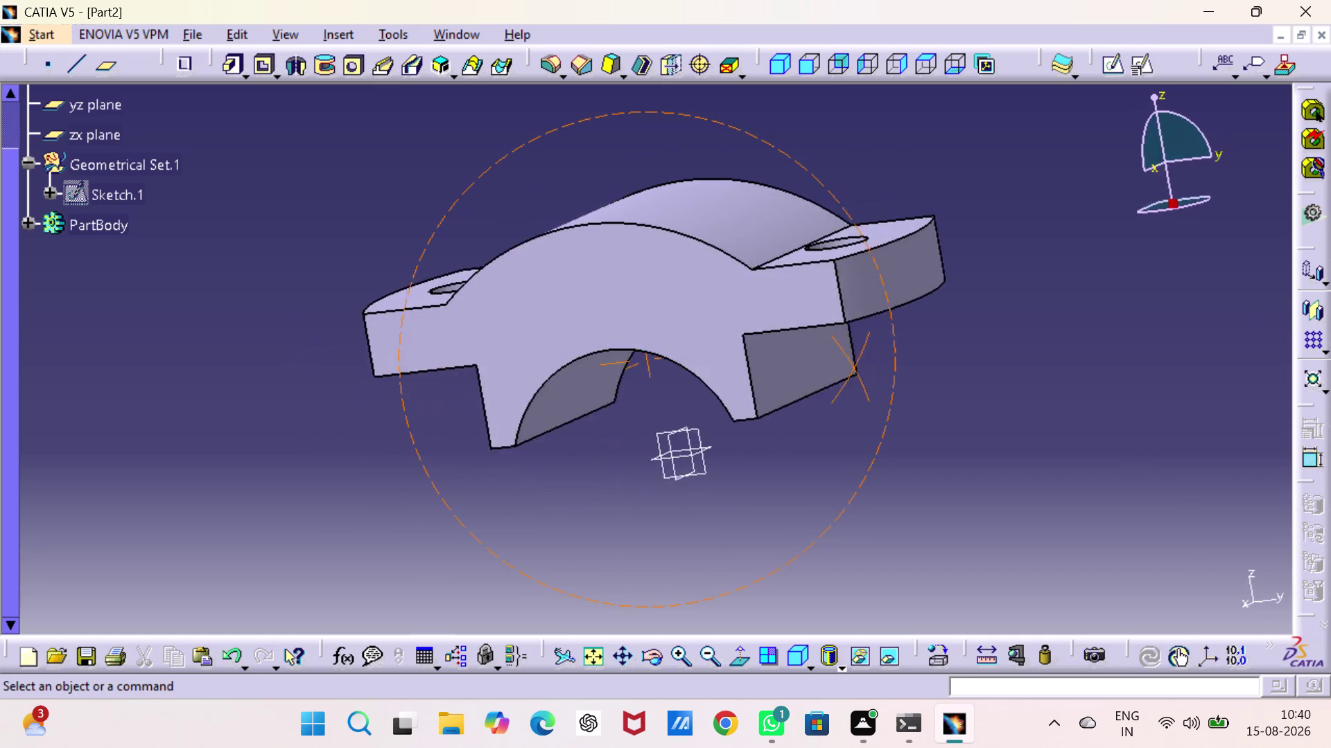
middle_drag(853, 368, 263, 382)
right_drag(854, 368, 262, 382)
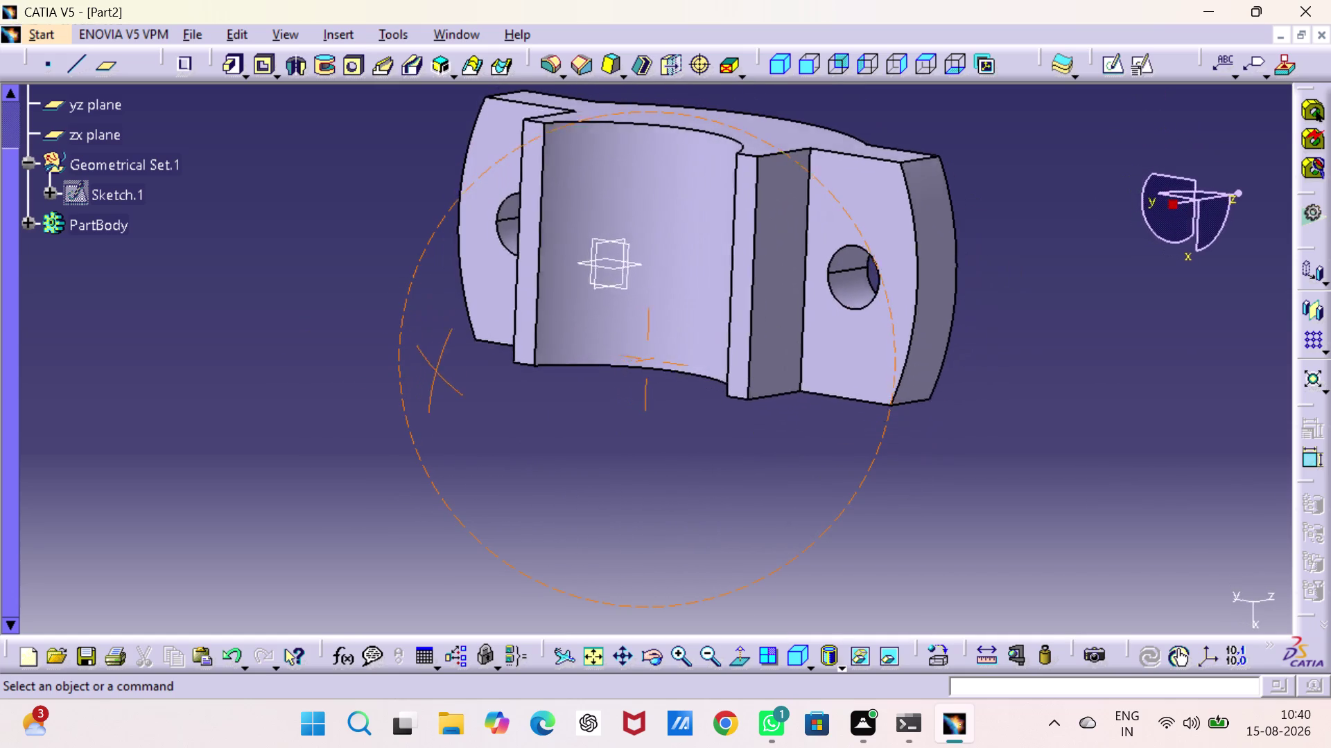
middle_drag(263, 381, 859, 403)
right_drag(263, 382, 859, 403)
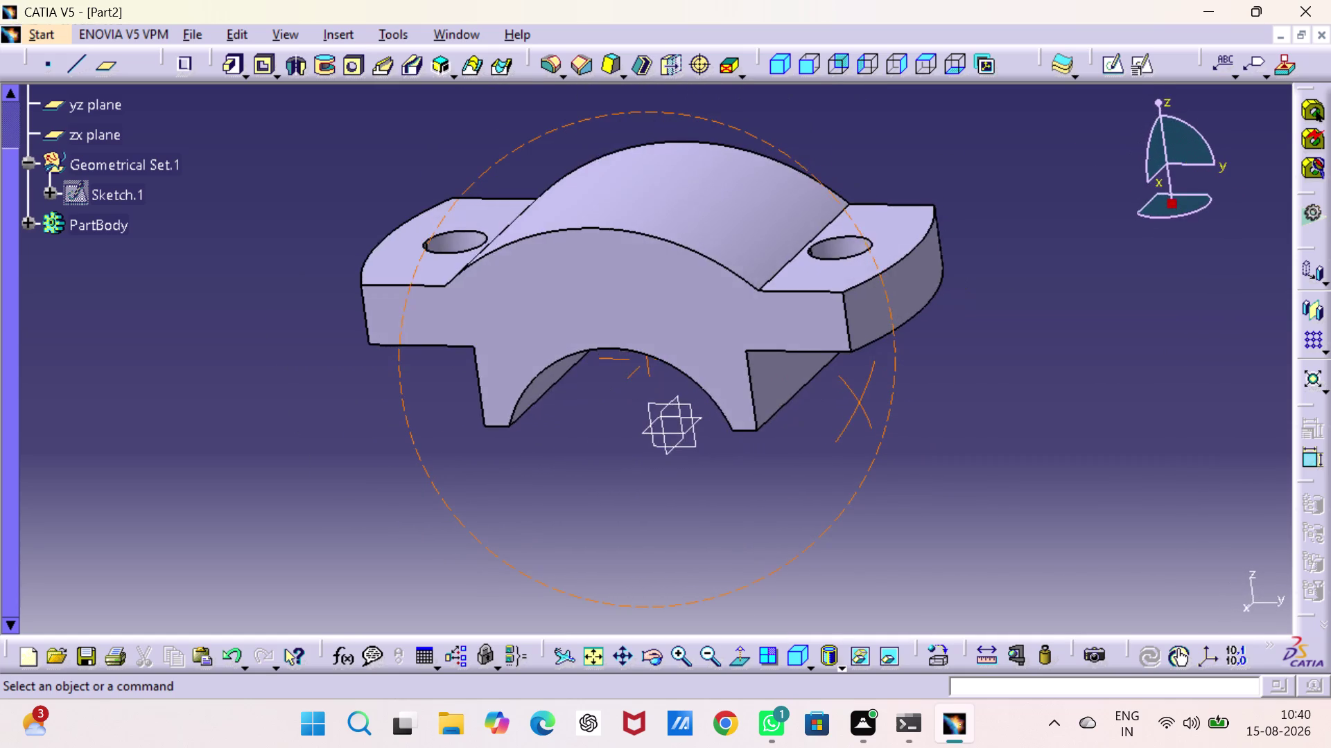
middle_drag(858, 403, 874, 415)
right_drag(859, 402, 873, 416)
click(810, 70)
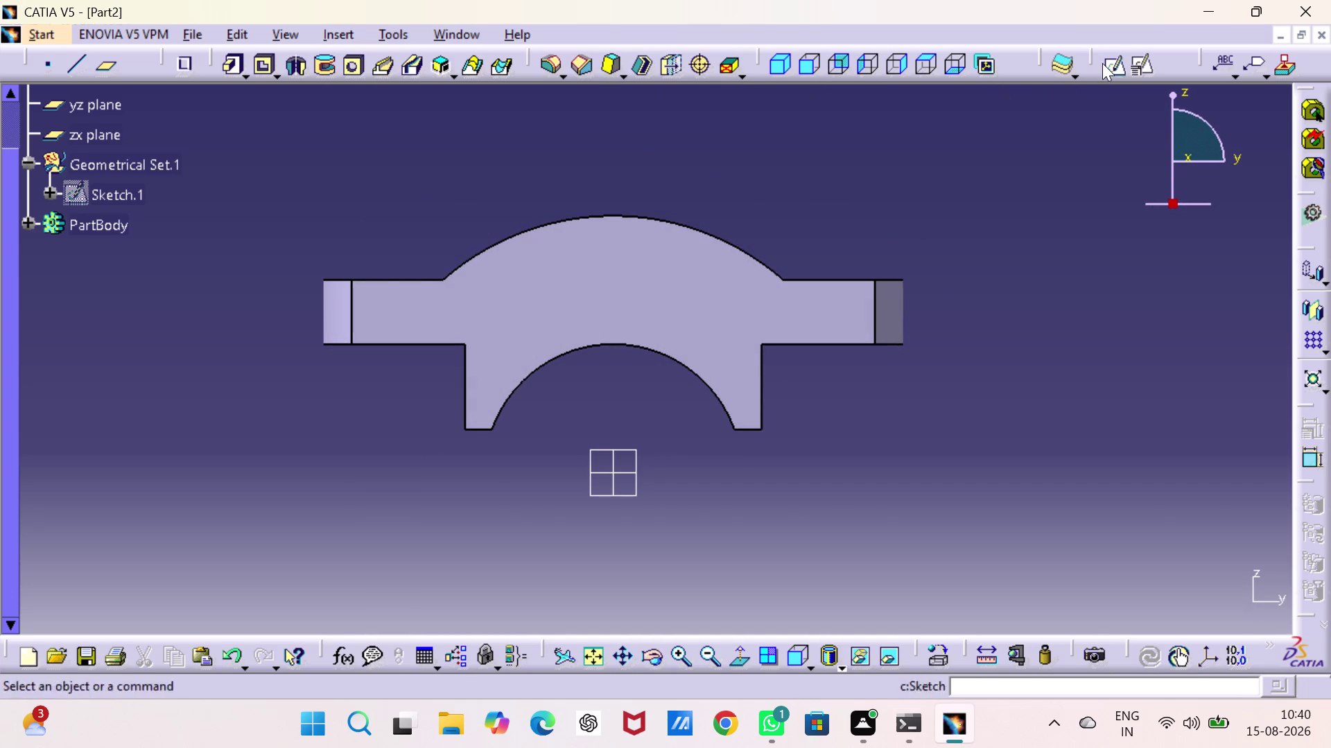
Enter point coordinates X 0, Y 0 and Z as 8+16+12, then preview.
click(50, 65)
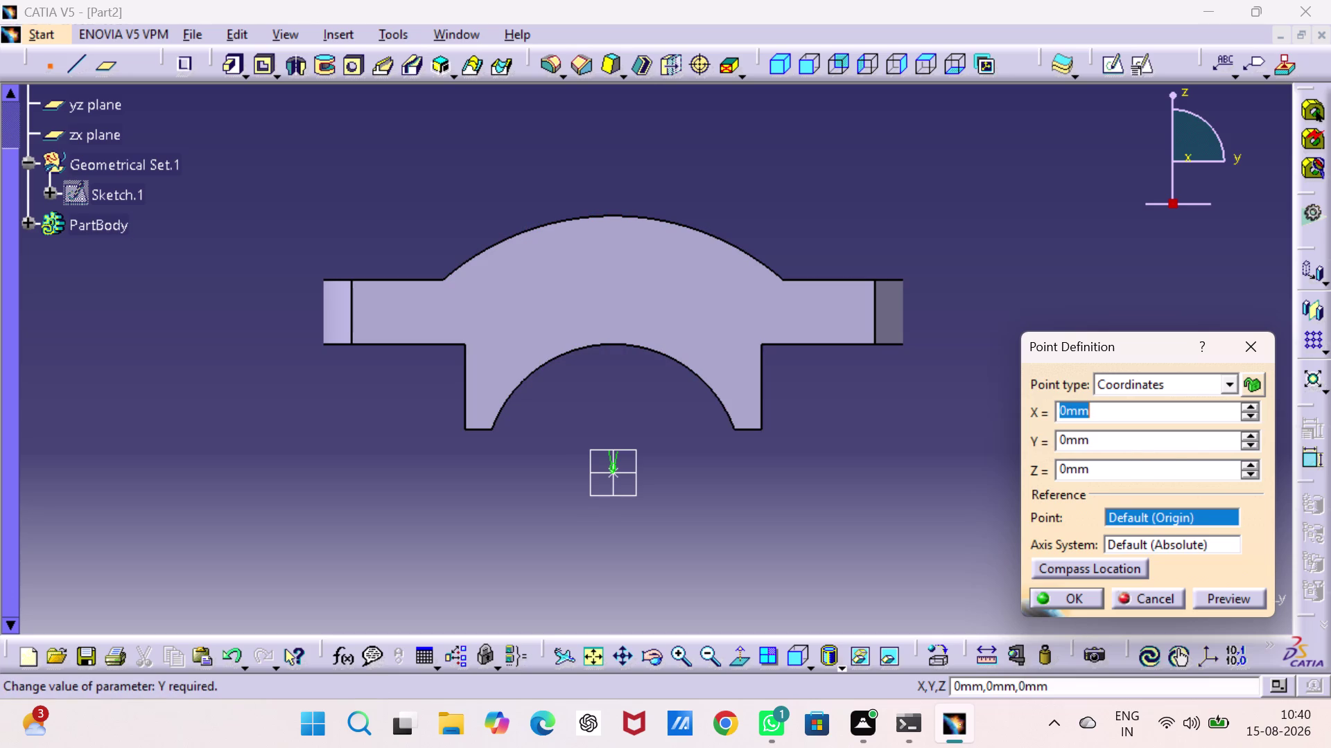
double_click(1116, 465)
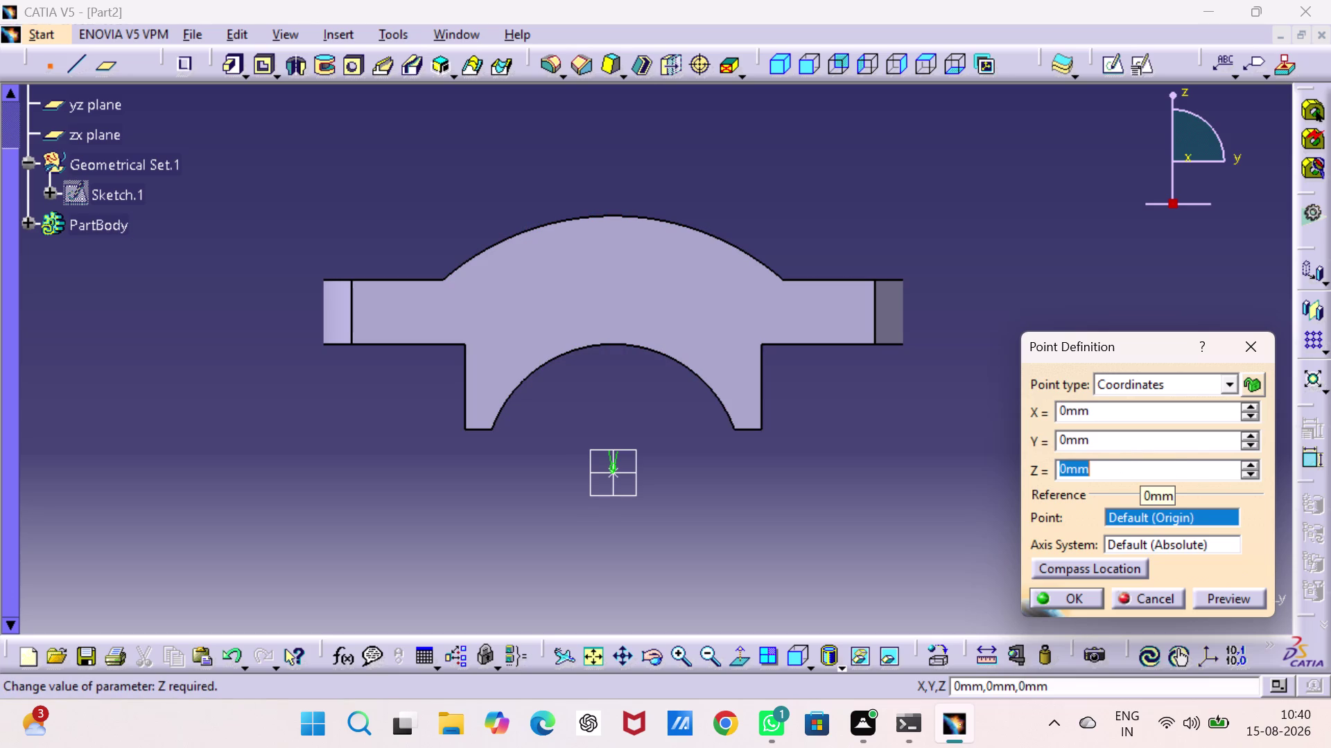
key(8)
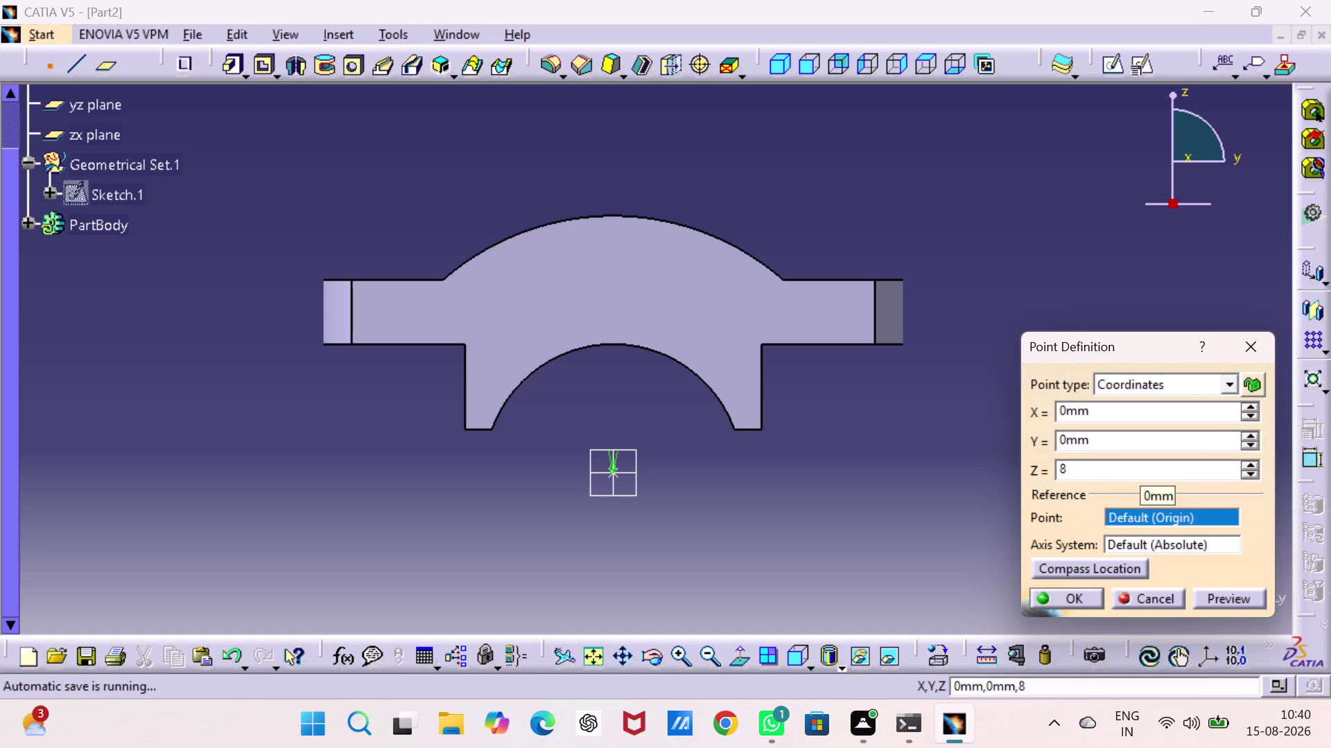
key(shift+plus)
text(18)
key(BackSpace)
key(6)
key(shift+plus)
text(1)
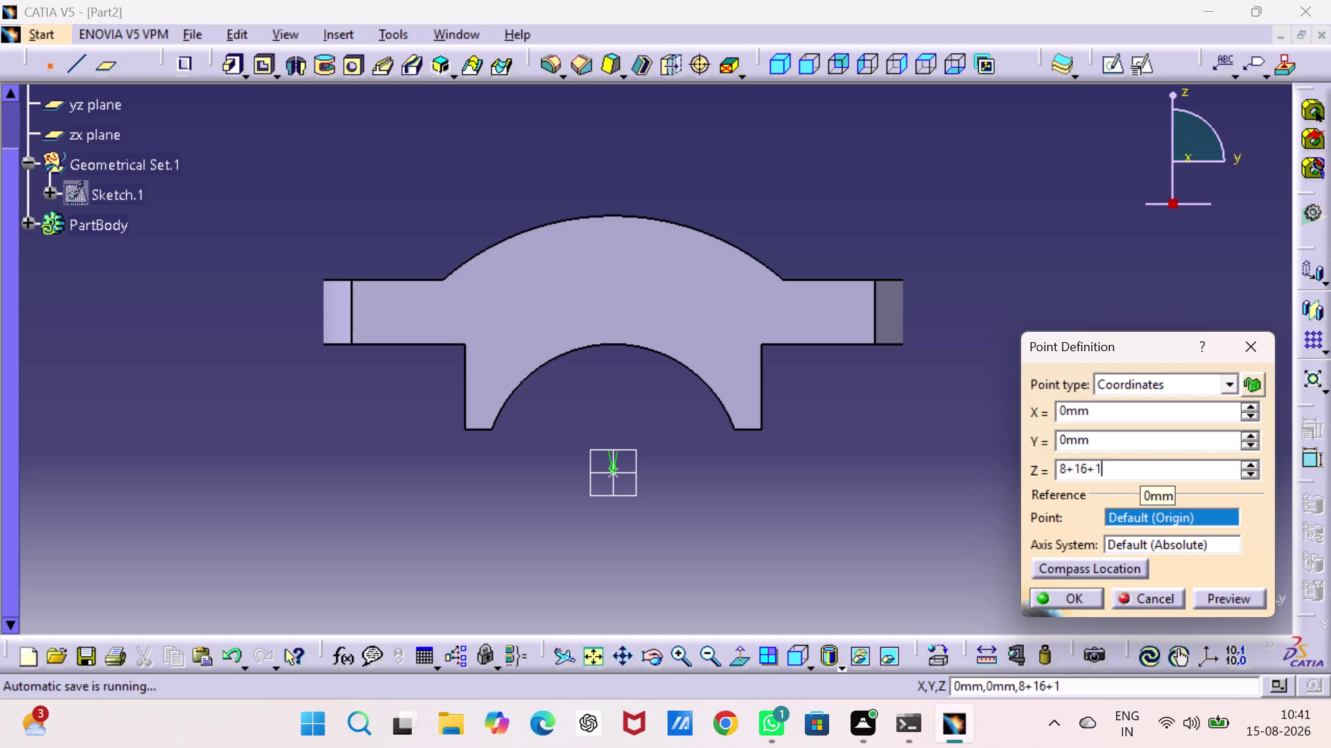
text(2)
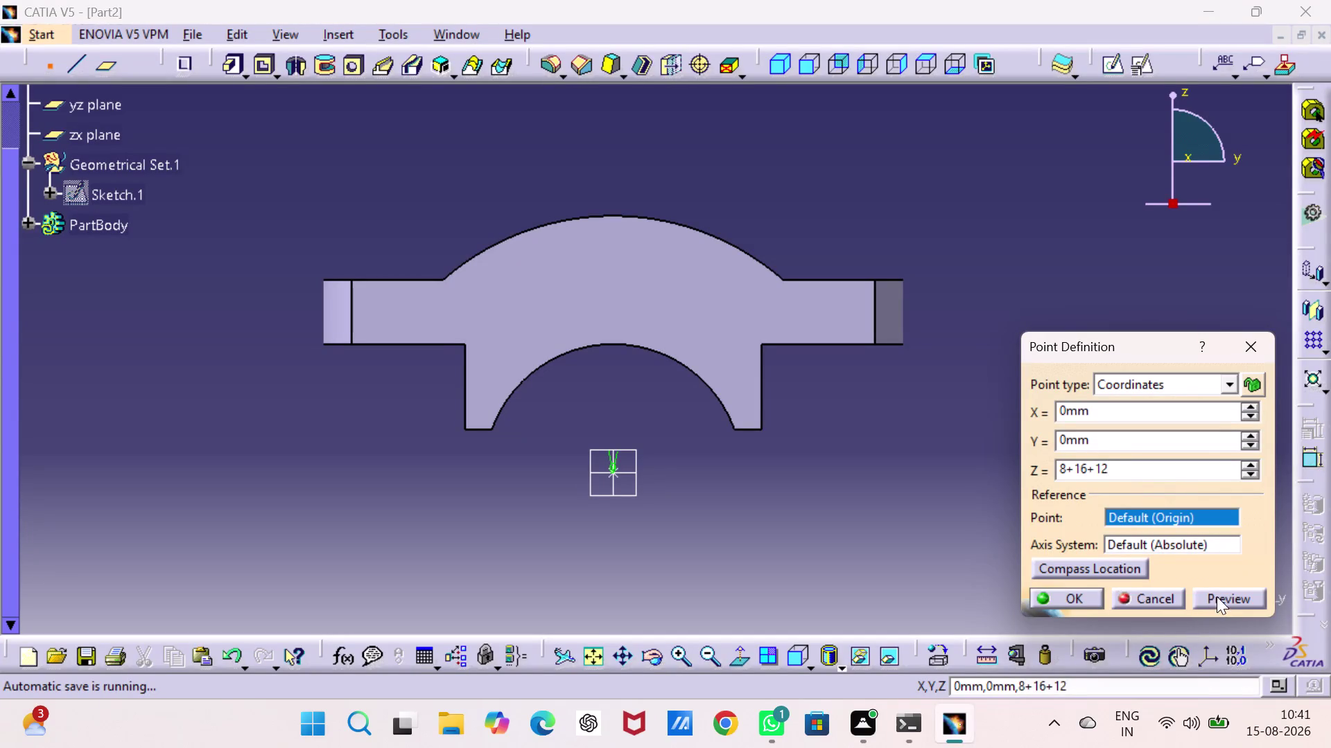
click(1216, 597)
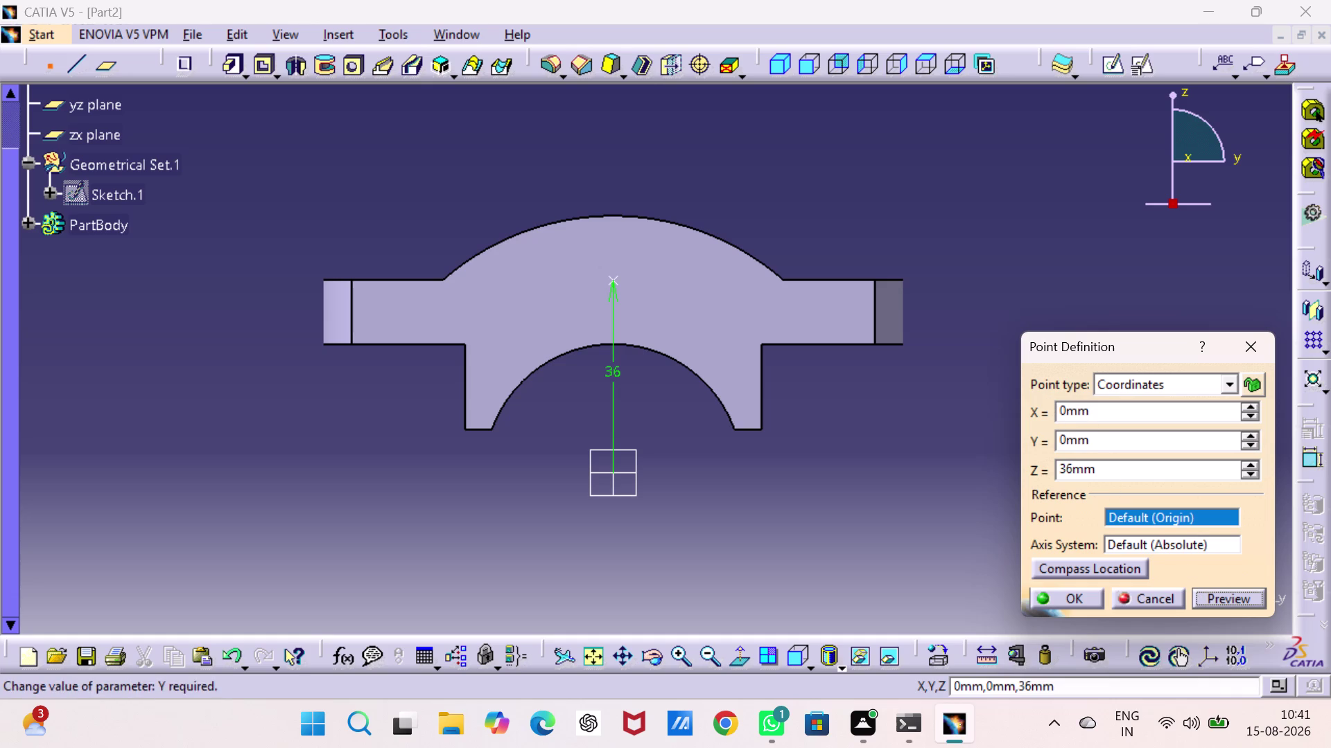
Raise the point's Z value to 48 mm with the spinner and confirm the point.
triple_click(1250, 464)
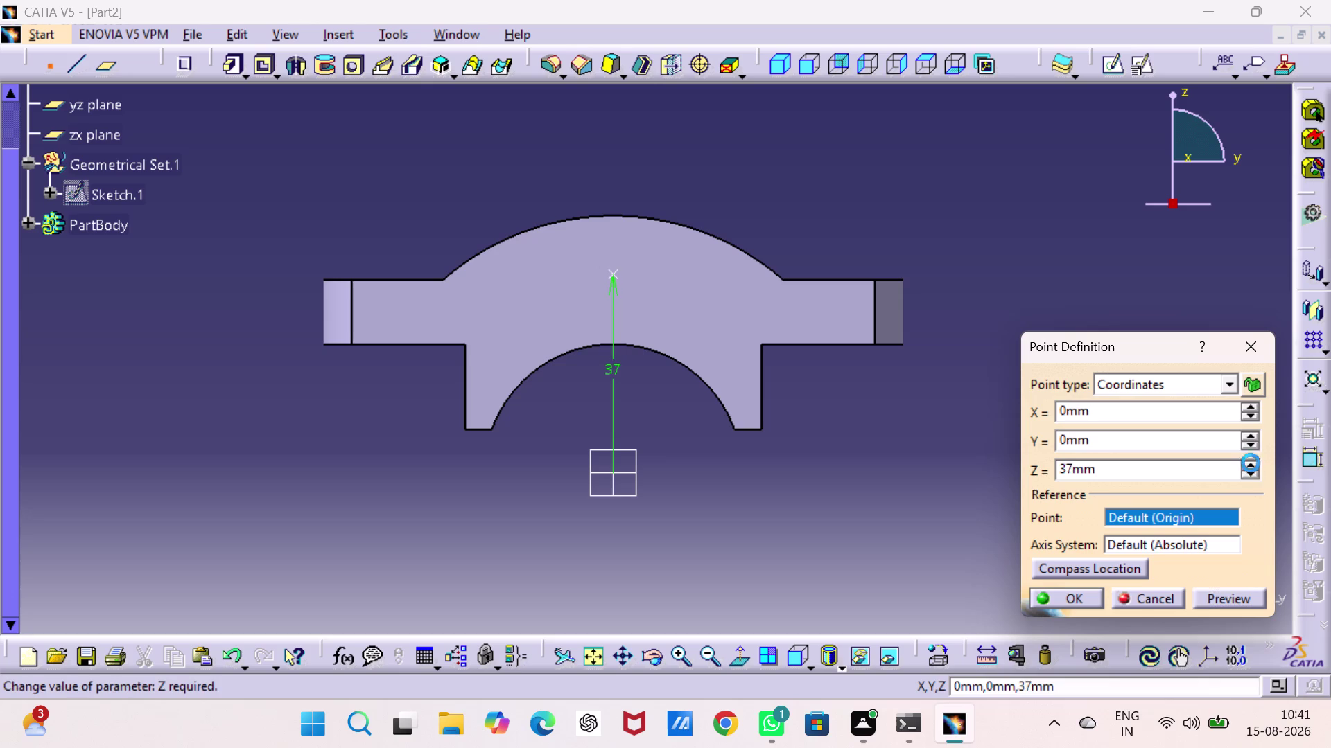
triple_click(1250, 461)
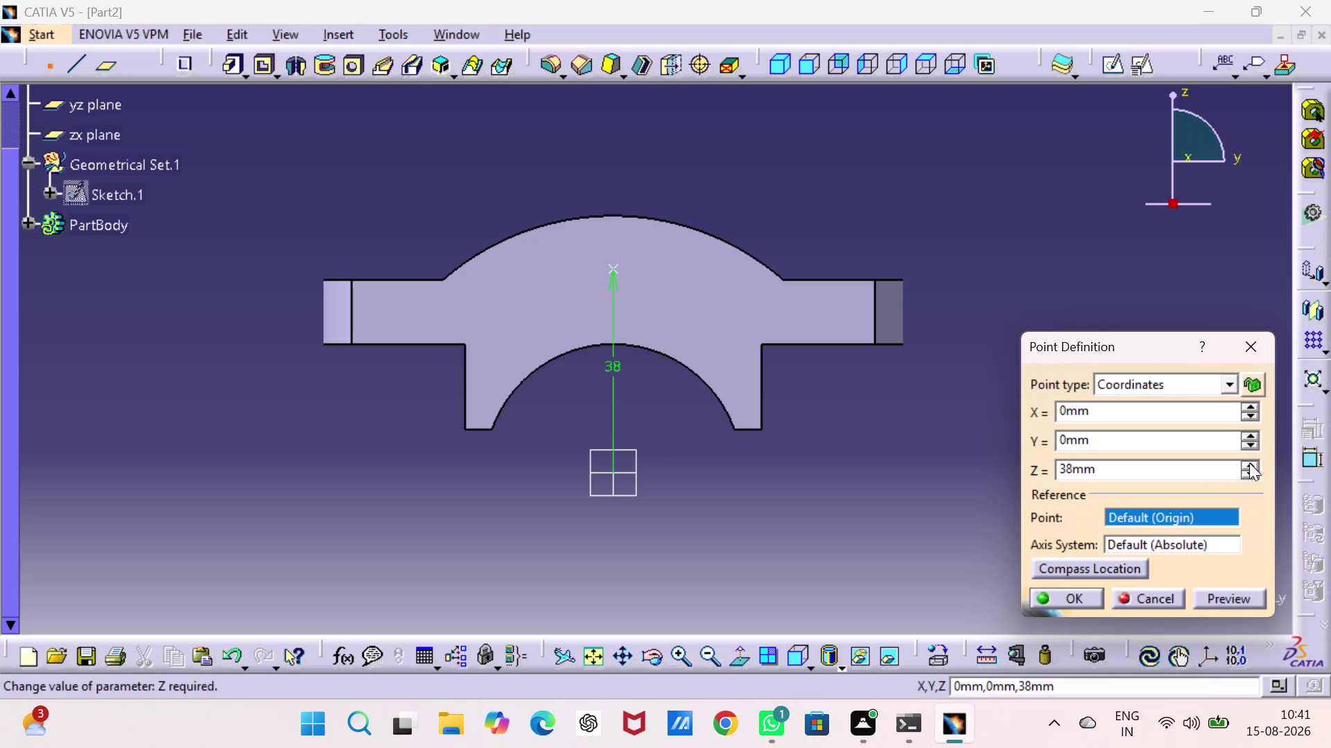
triple_click(1249, 464)
triple_click(1248, 464)
triple_click(1249, 465)
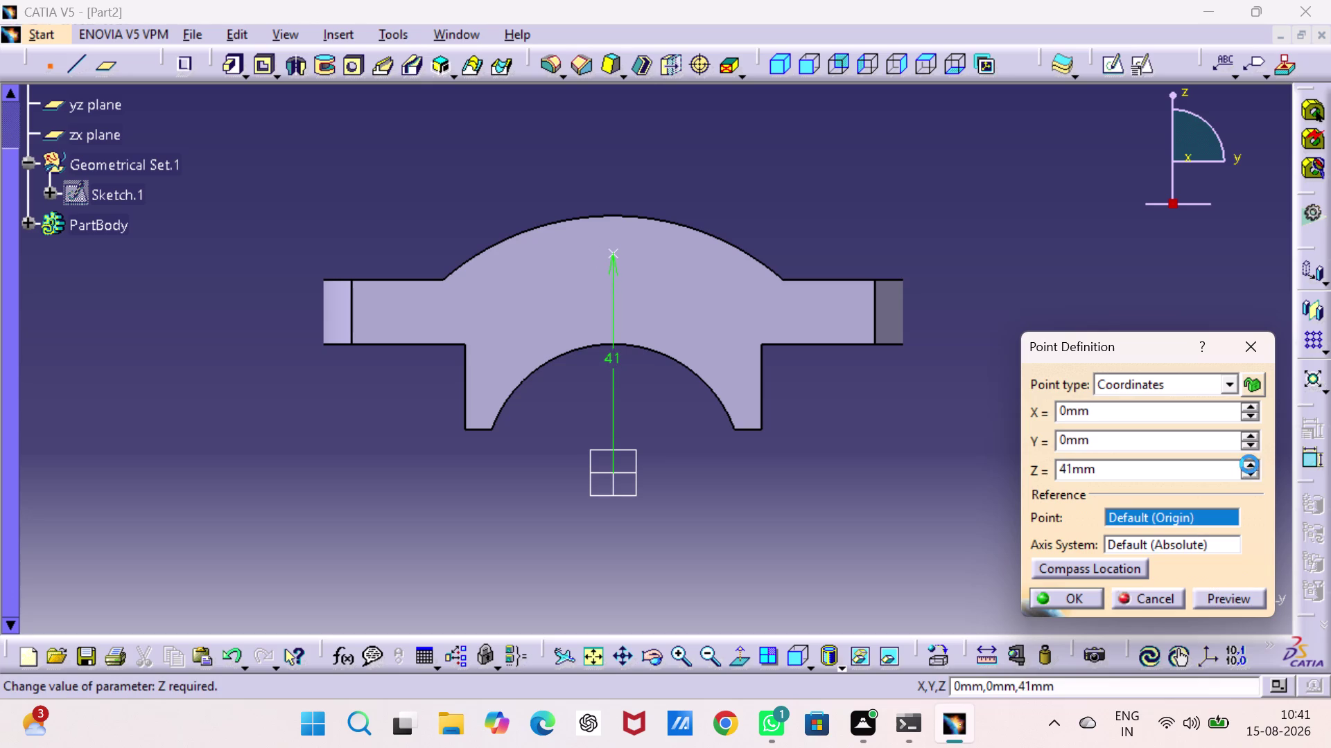
double_click(1249, 464)
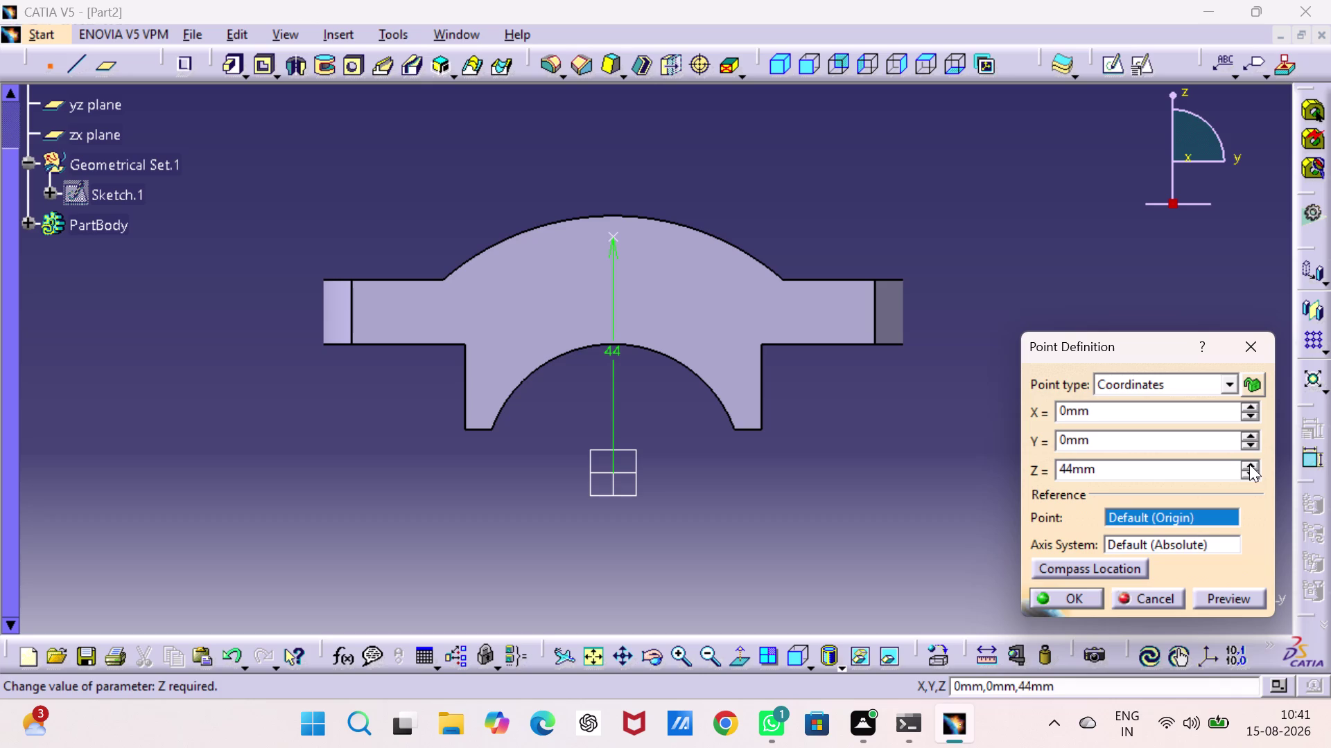
triple_click(1249, 465)
double_click(1248, 465)
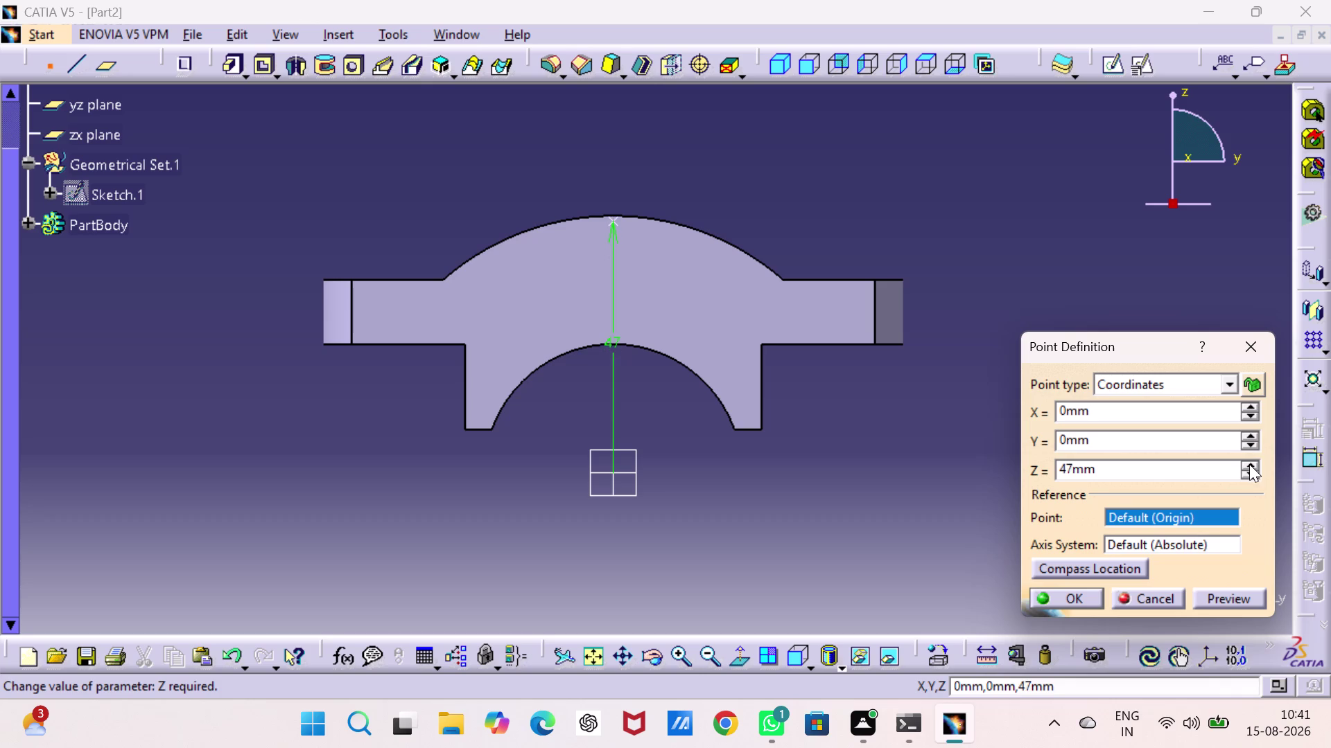
click(1249, 464)
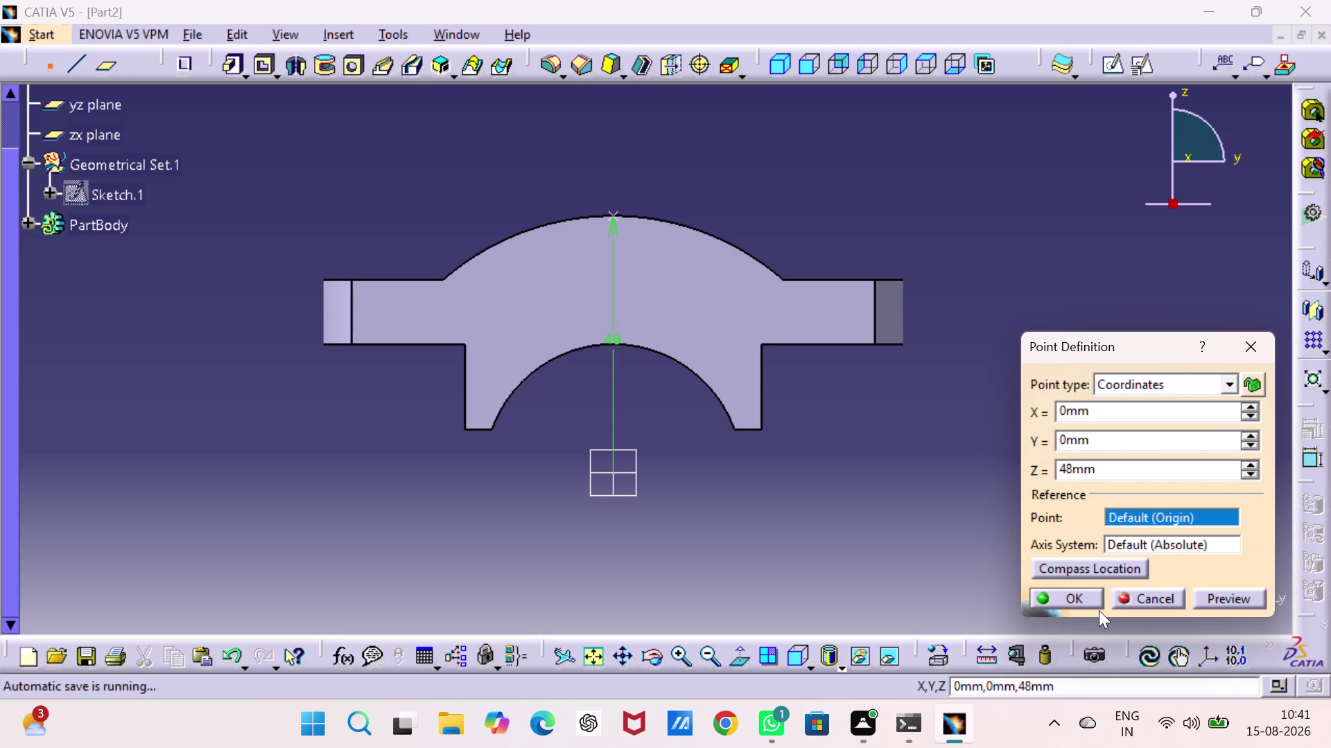
click(1076, 596)
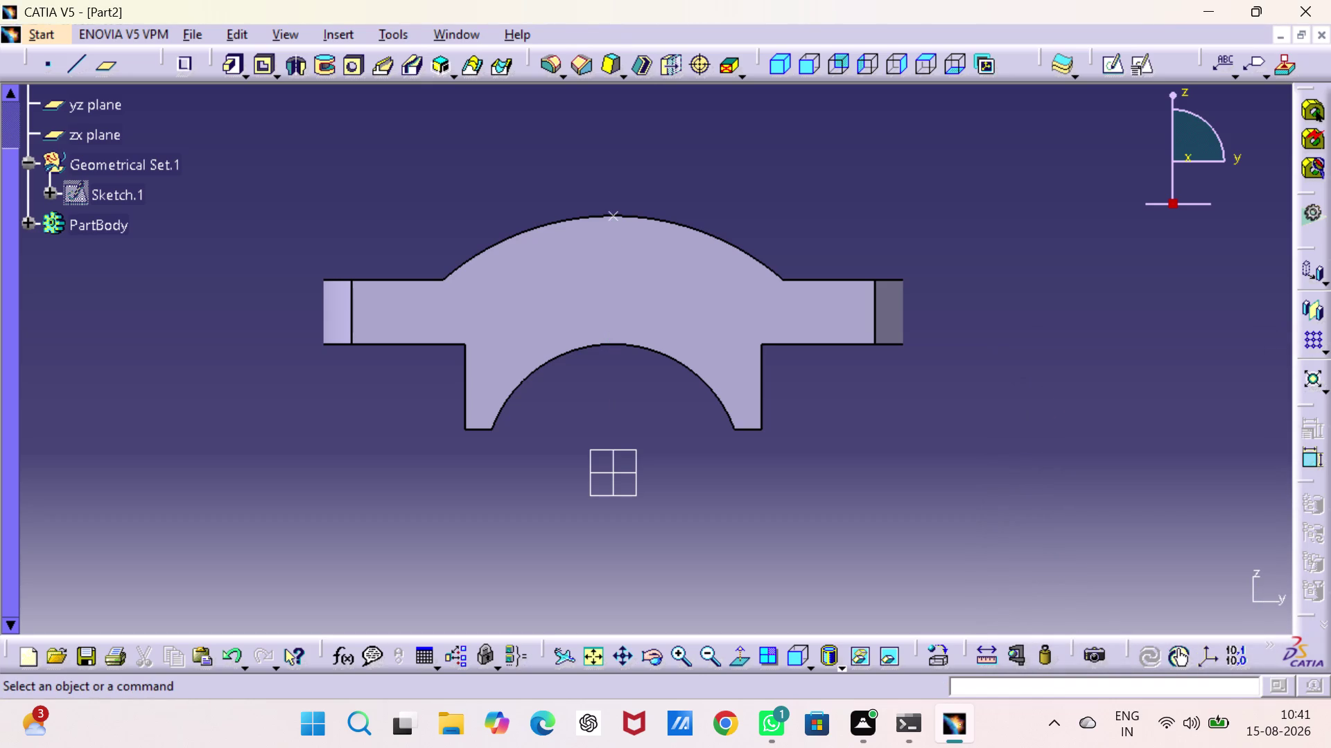
click(774, 61)
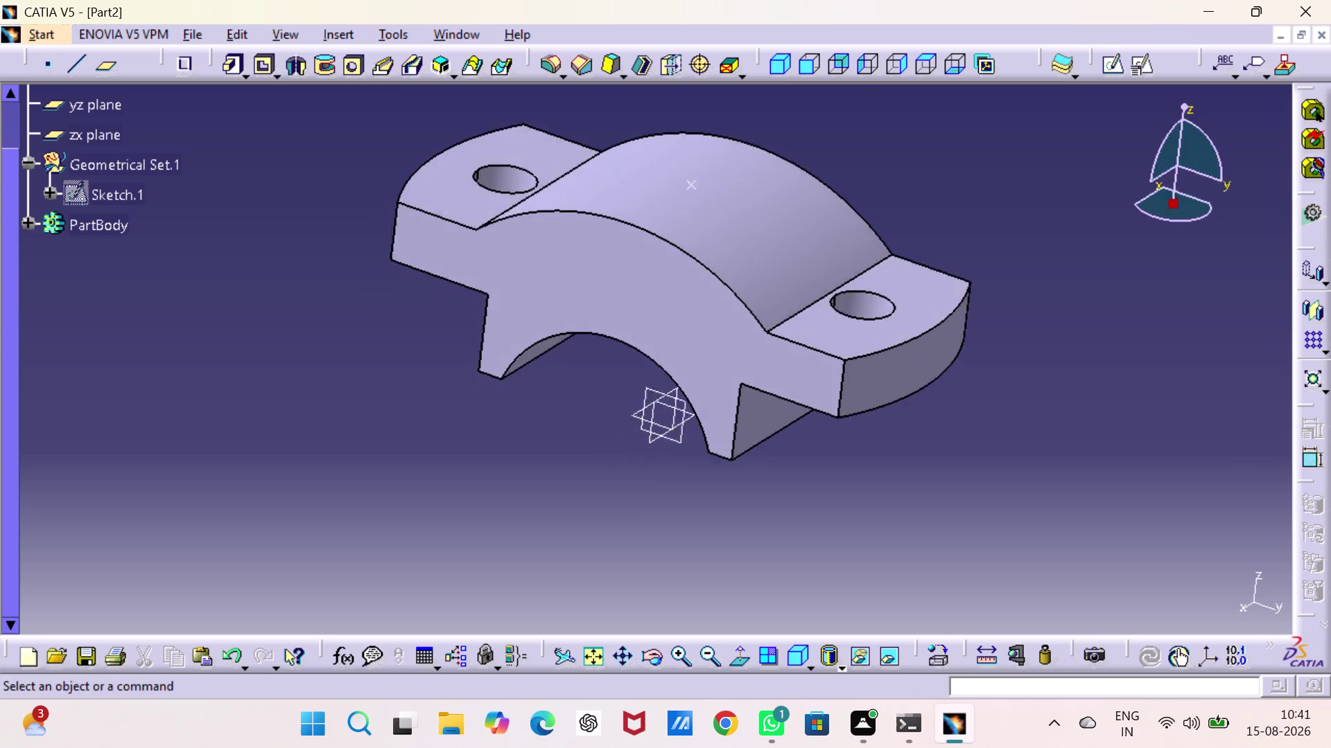
Start a hole on the crown face with Up To Next extension and 6 mm diameter.
click(706, 184)
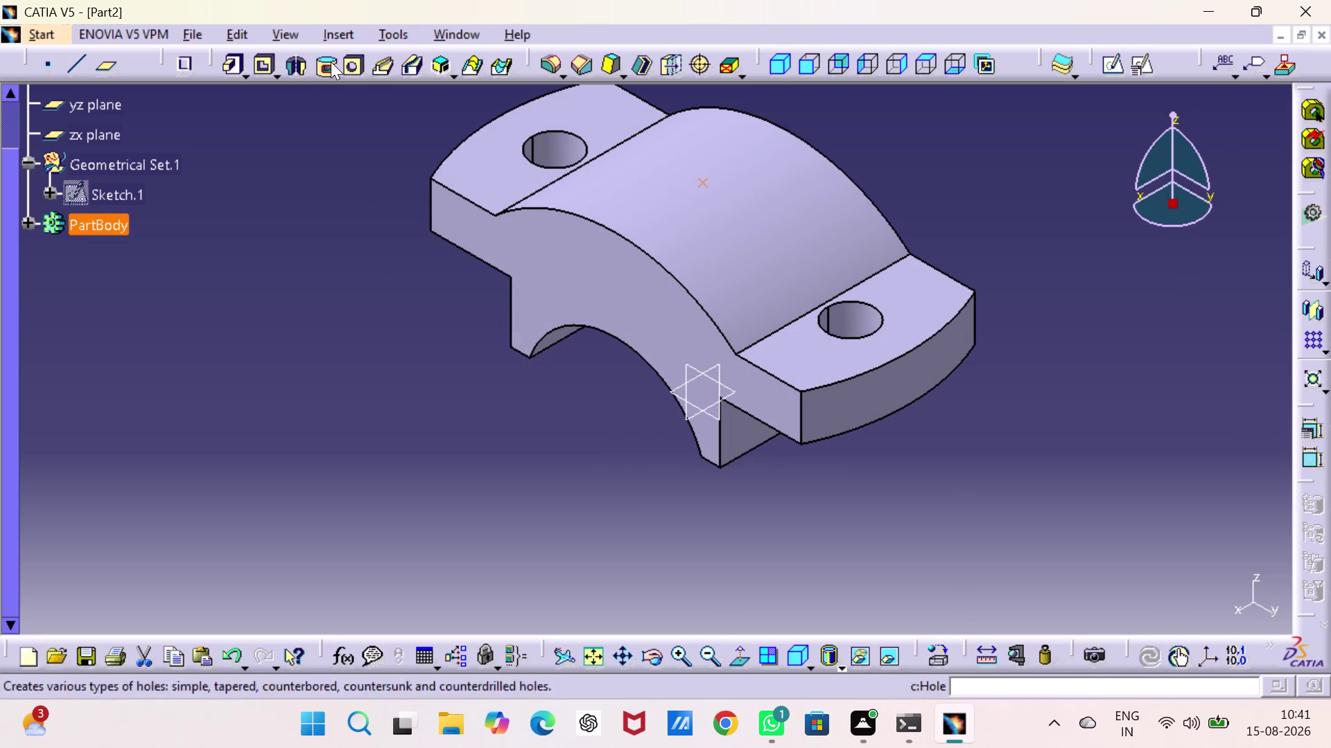
click(357, 63)
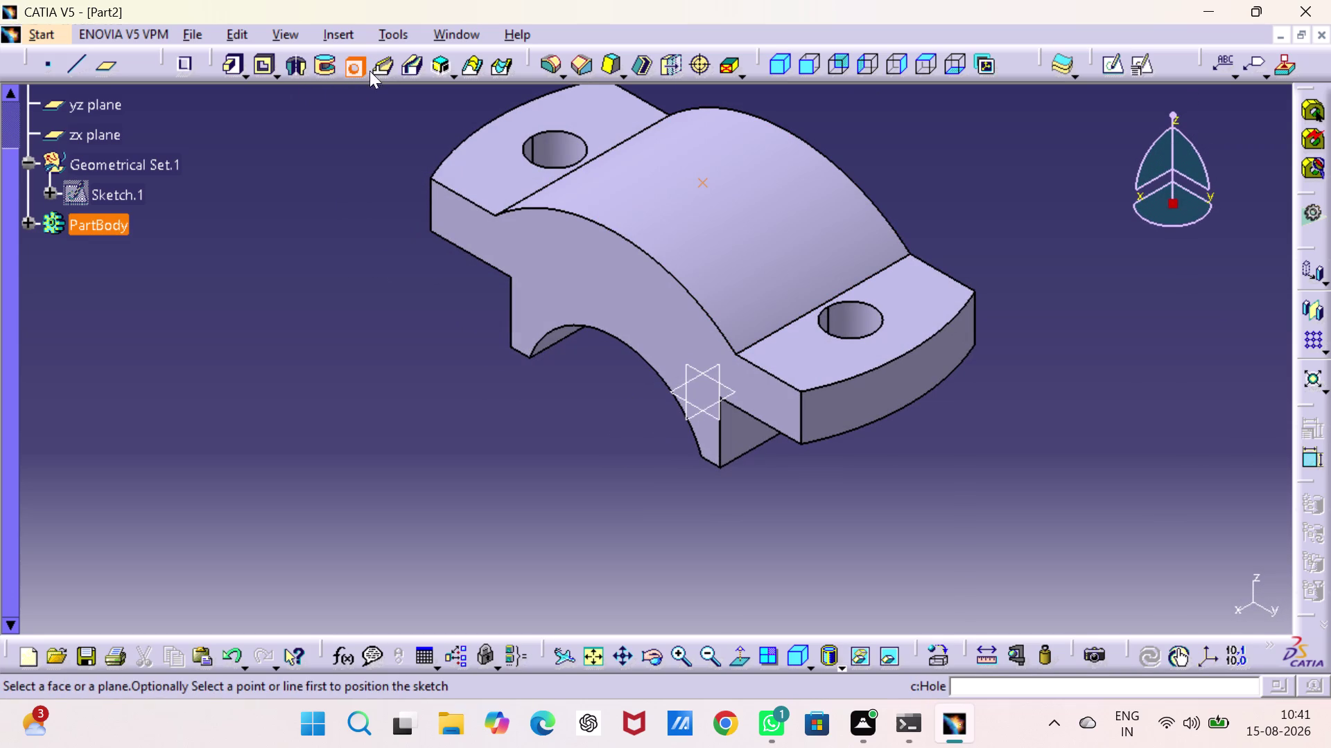
click(783, 214)
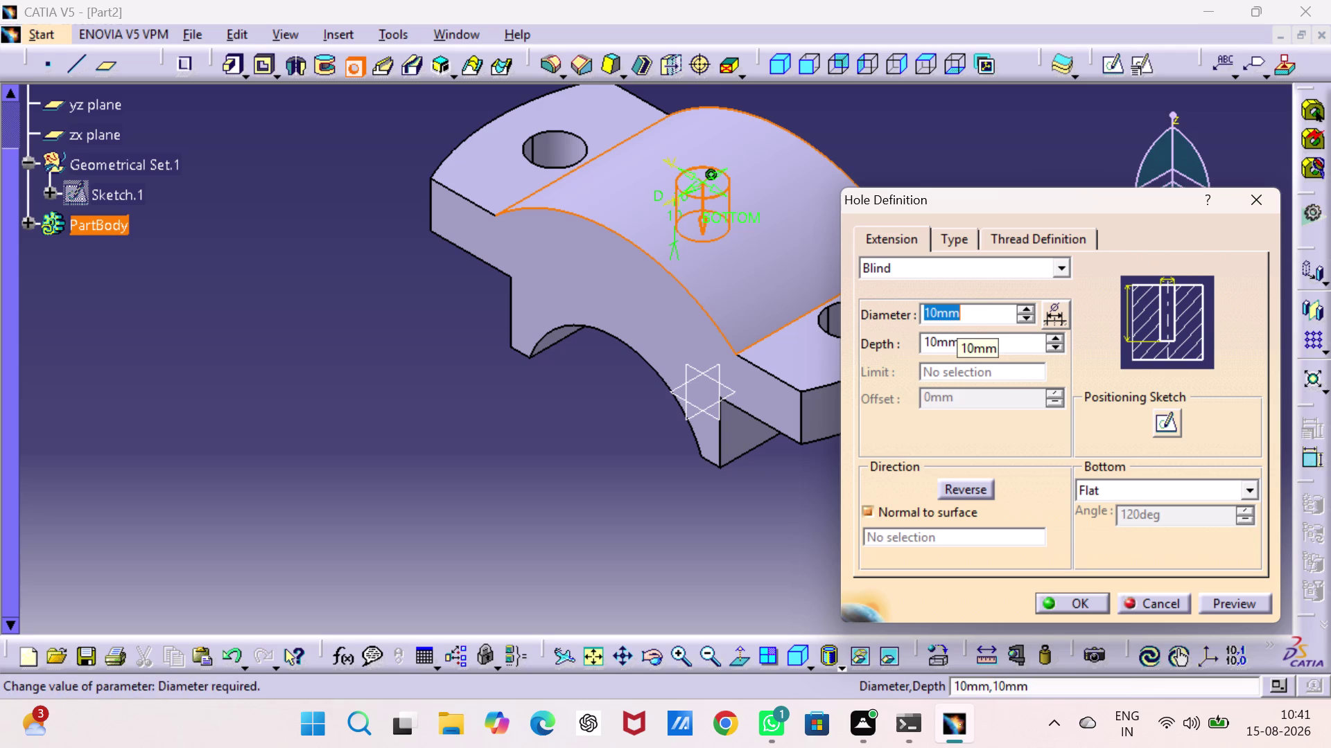
click(1062, 265)
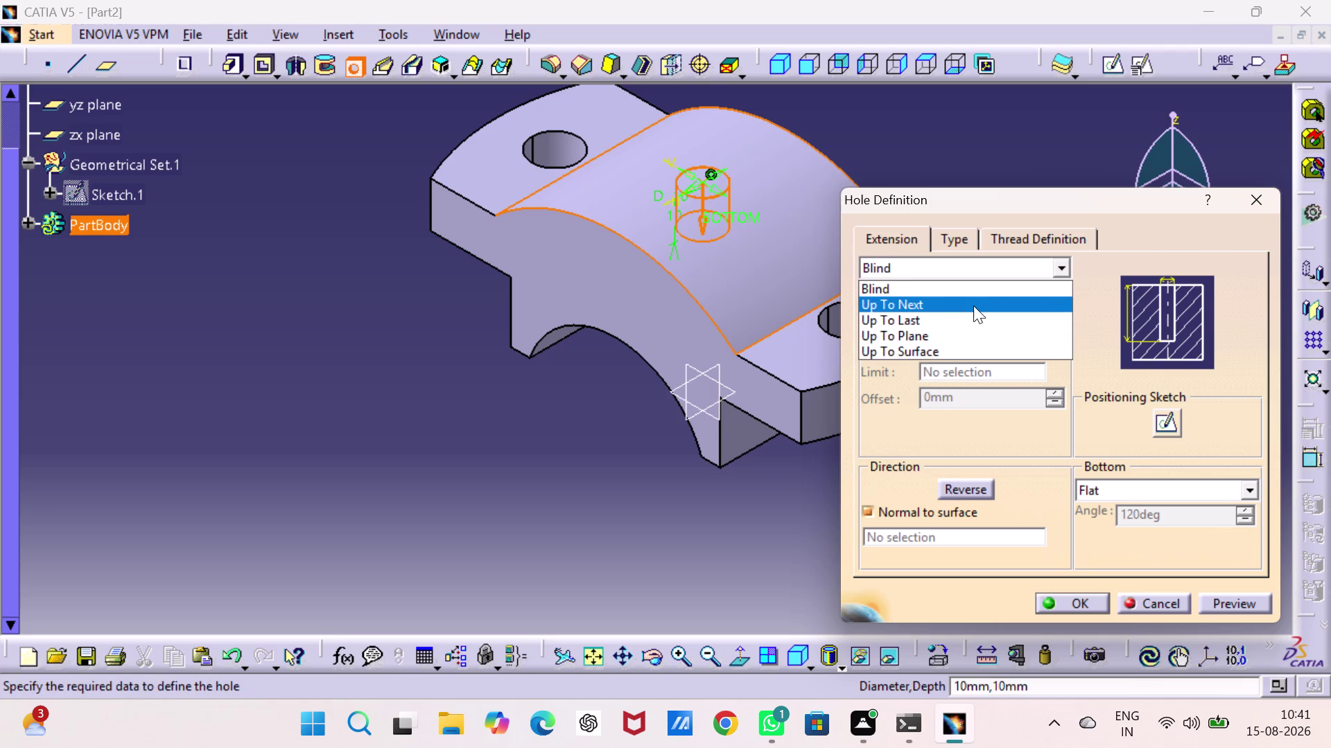
click(973, 306)
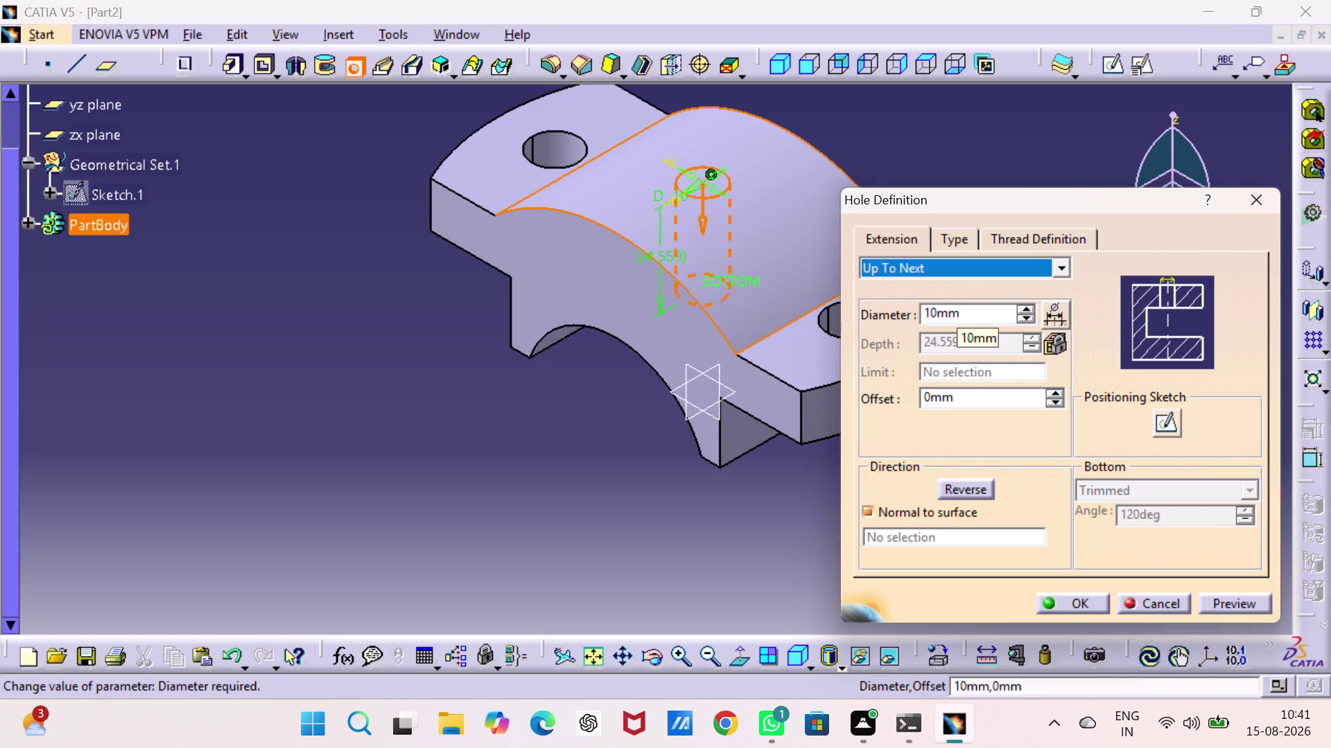
double_click(967, 310)
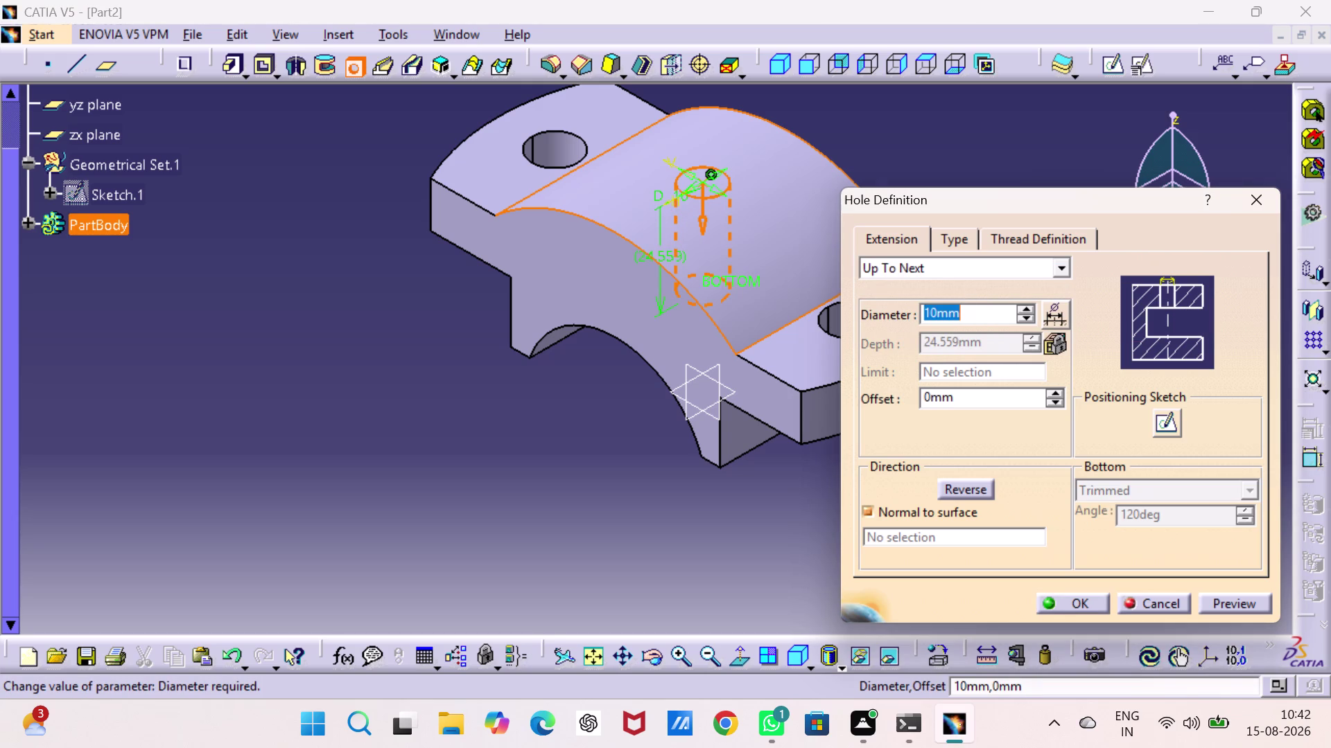
key(6)
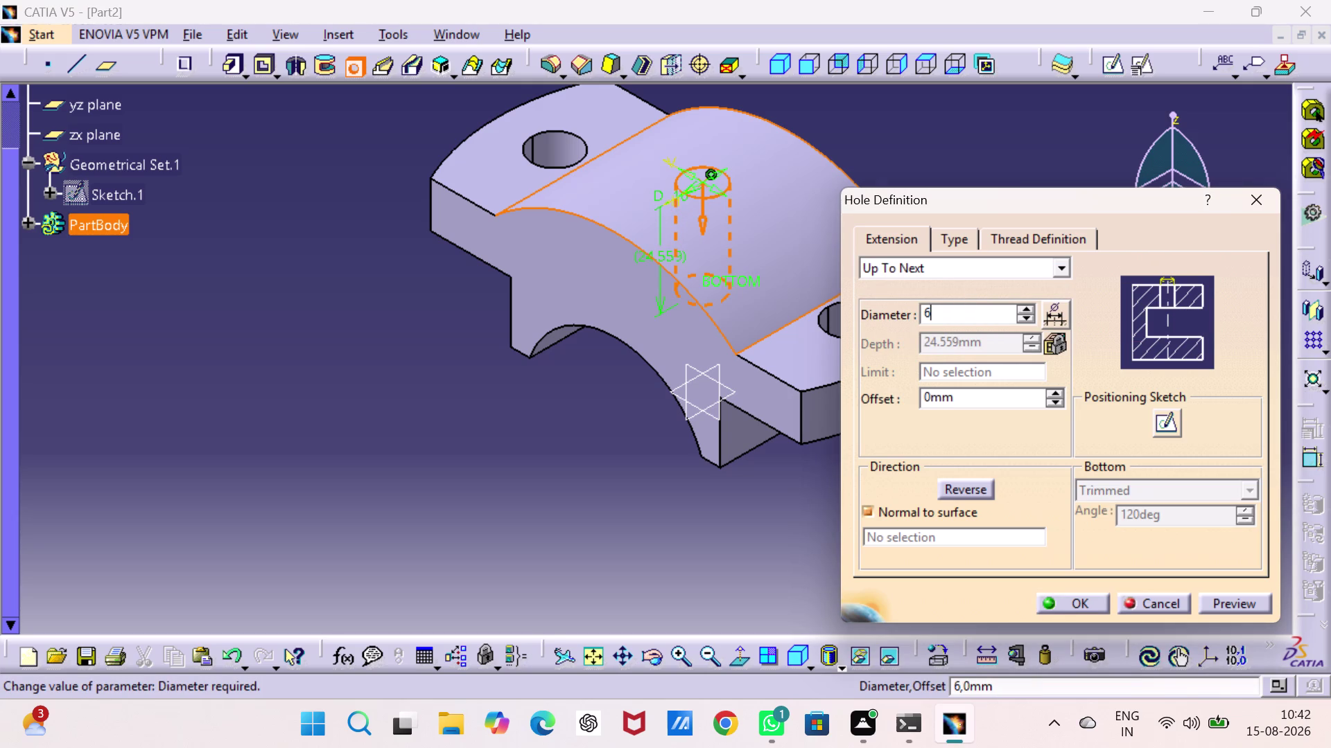
click(950, 239)
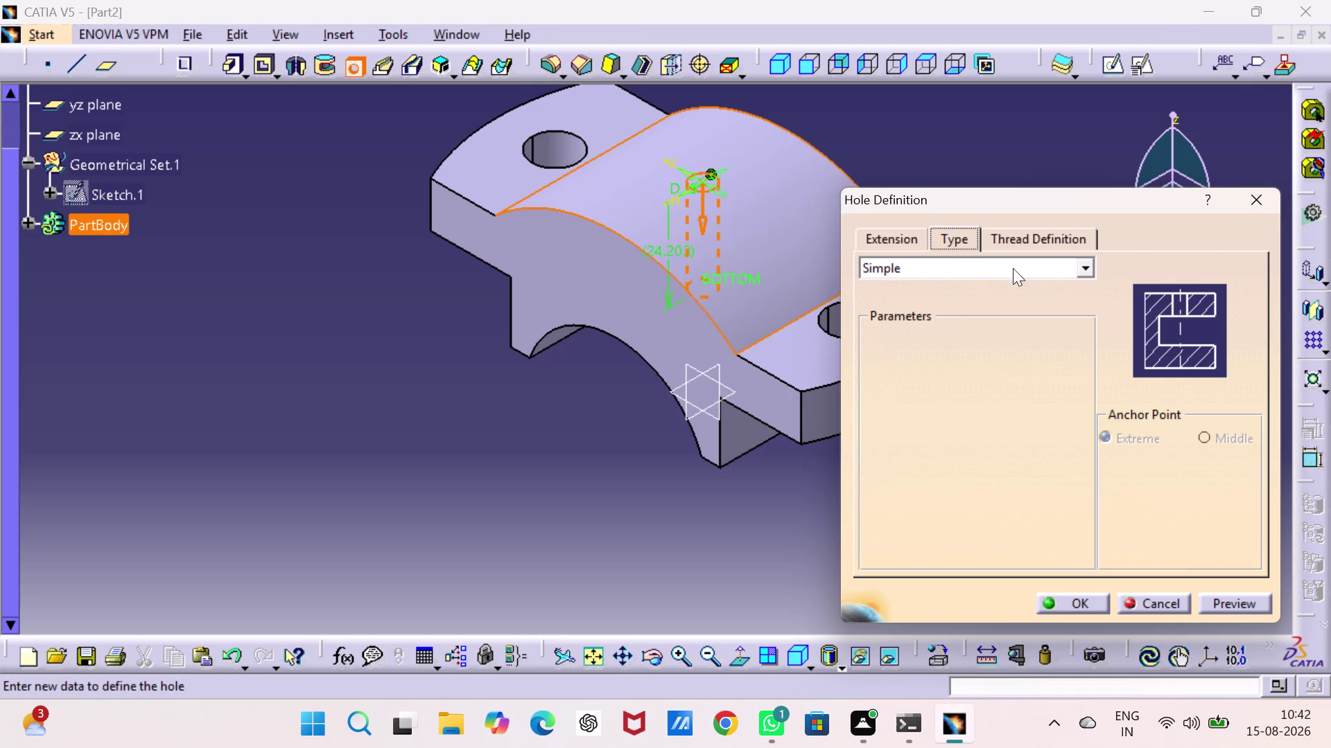
Try the Tapered and Countersunk hole types, then cancel the hole definition.
click(1089, 264)
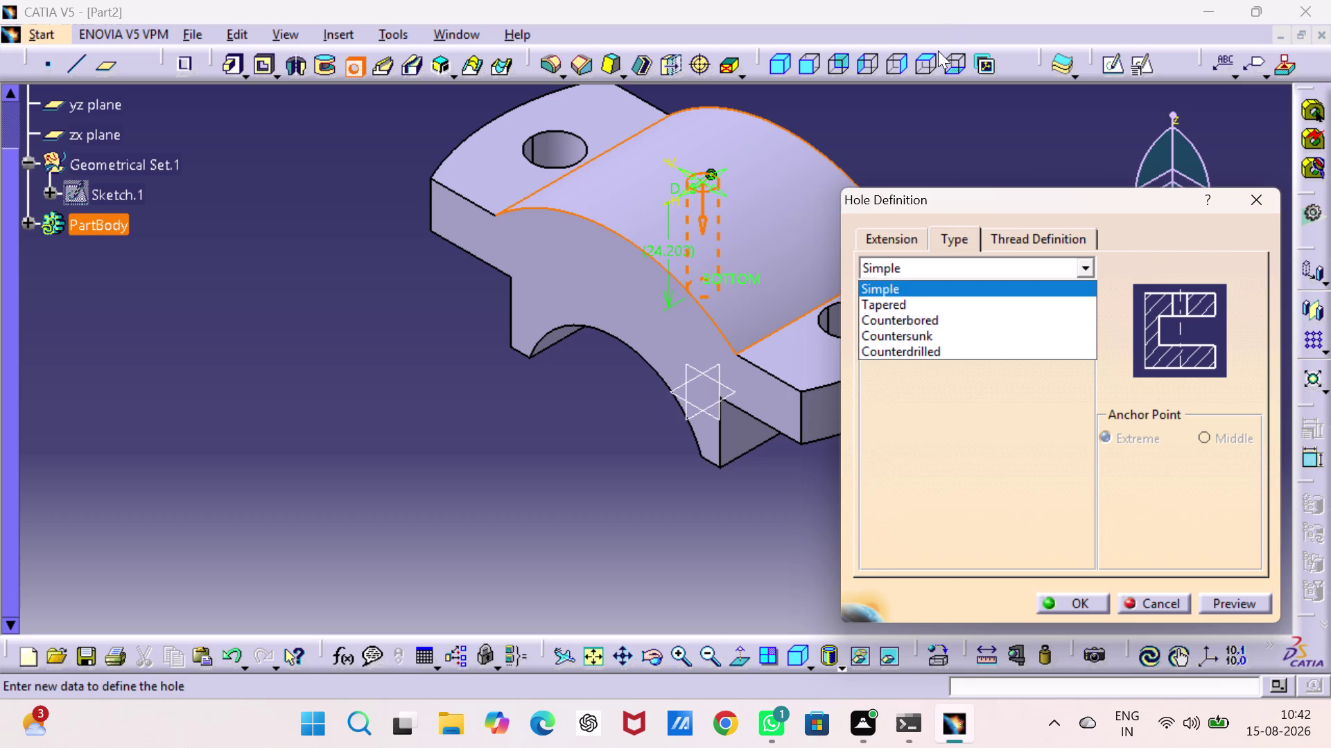
click(930, 301)
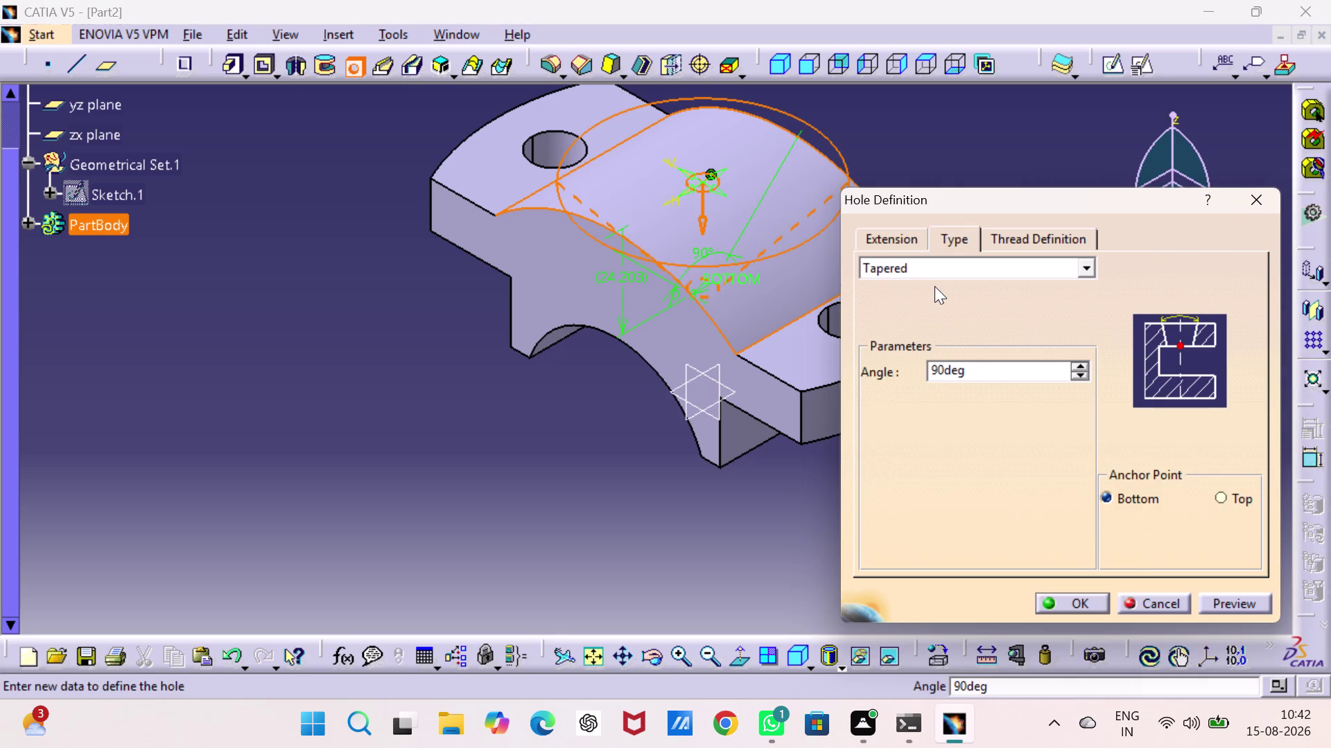
click(1088, 265)
click(1000, 332)
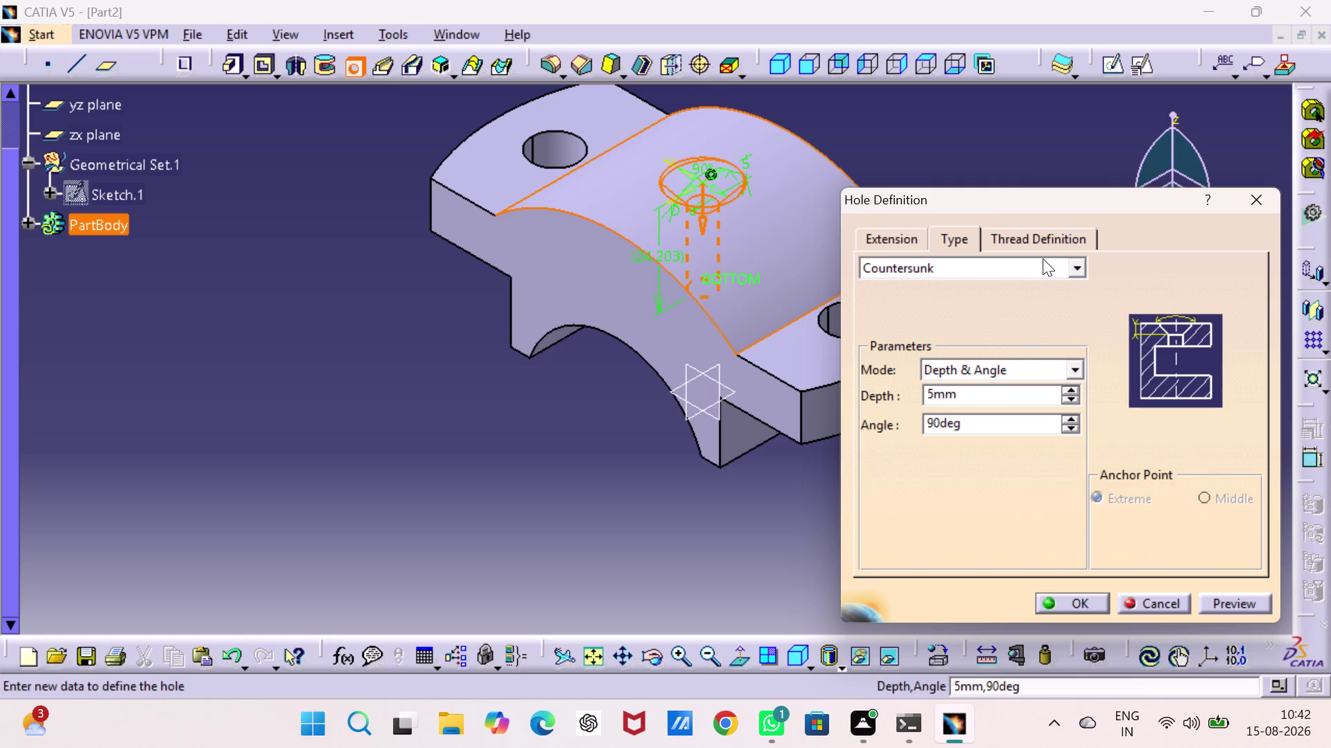
click(1248, 209)
click(1132, 214)
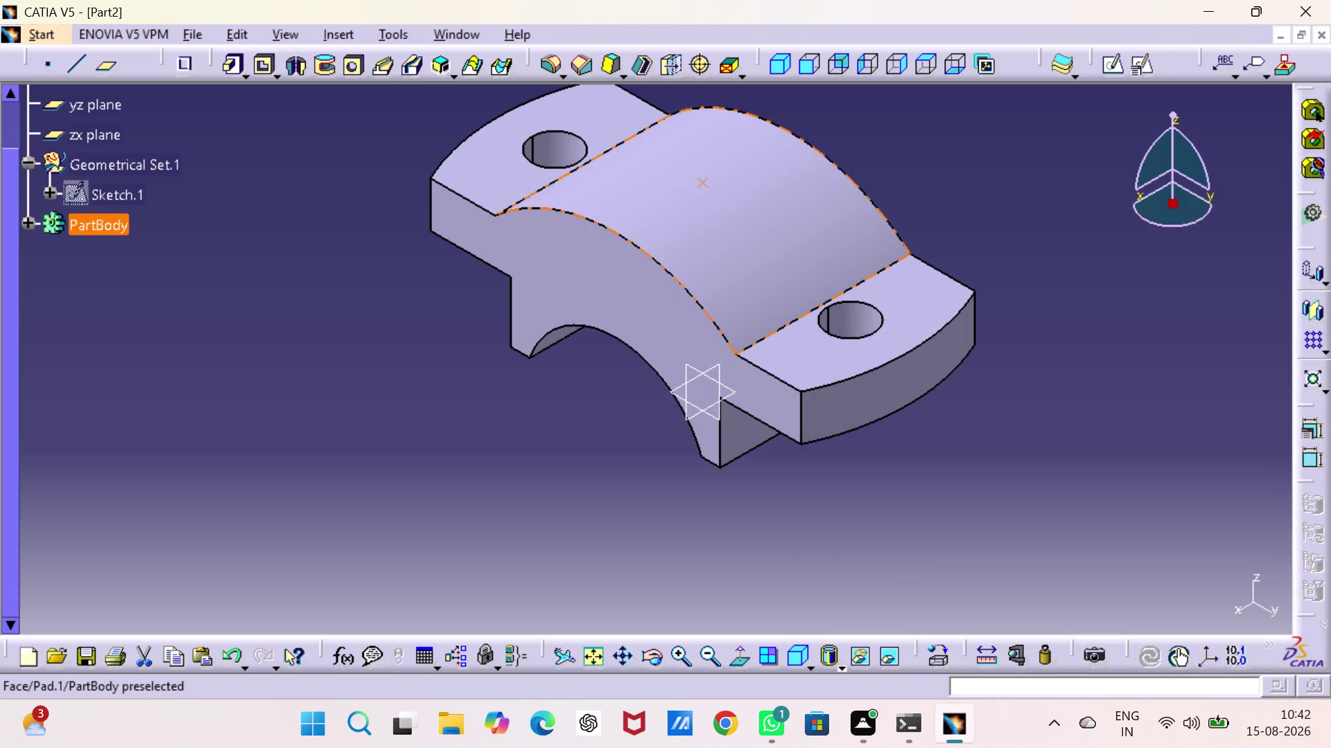
click(704, 181)
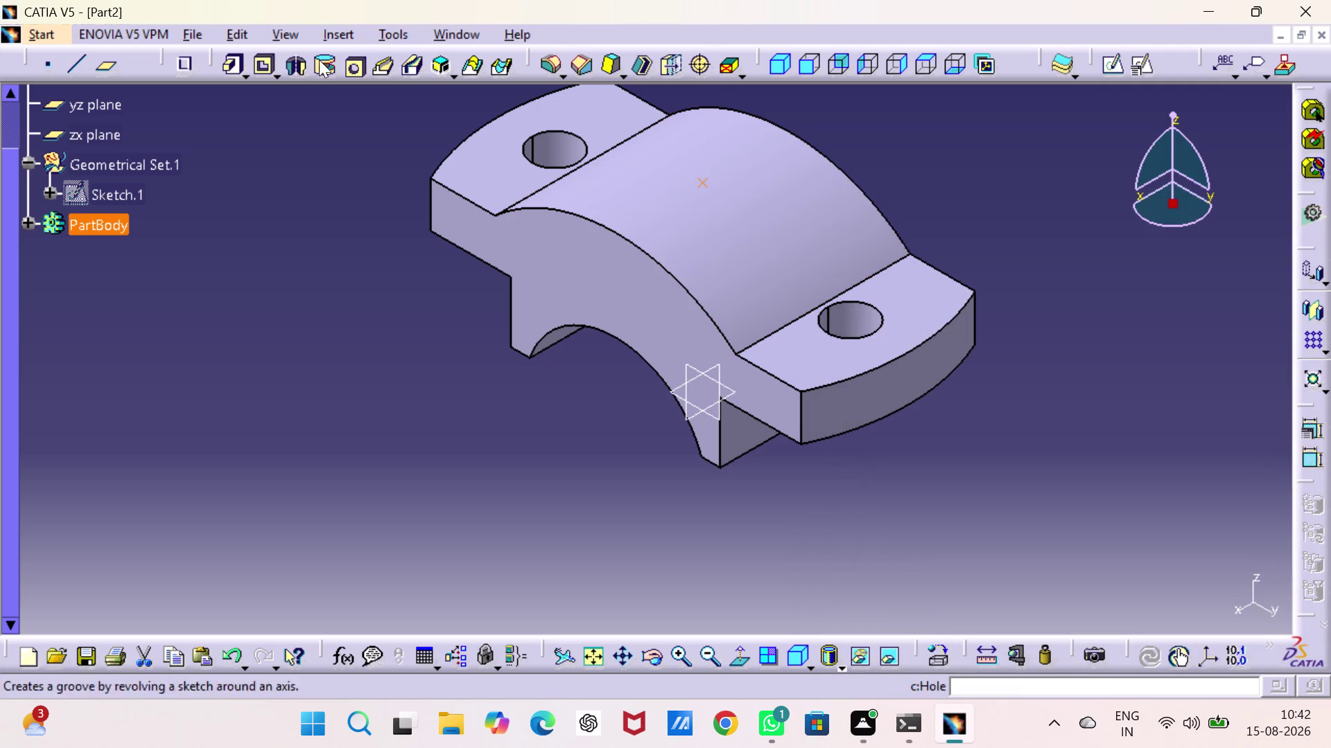
Define a 6 mm Up To Next hole on the crown face and preview it.
click(356, 67)
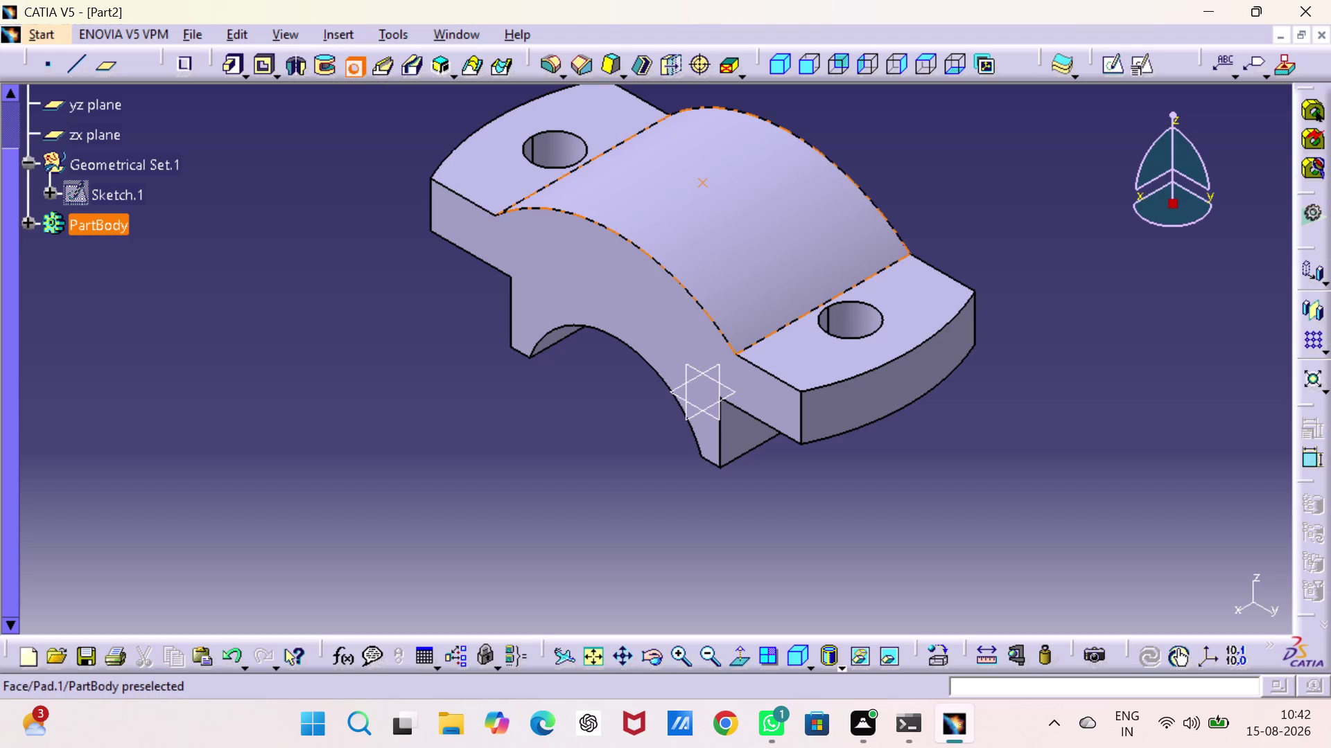
click(738, 205)
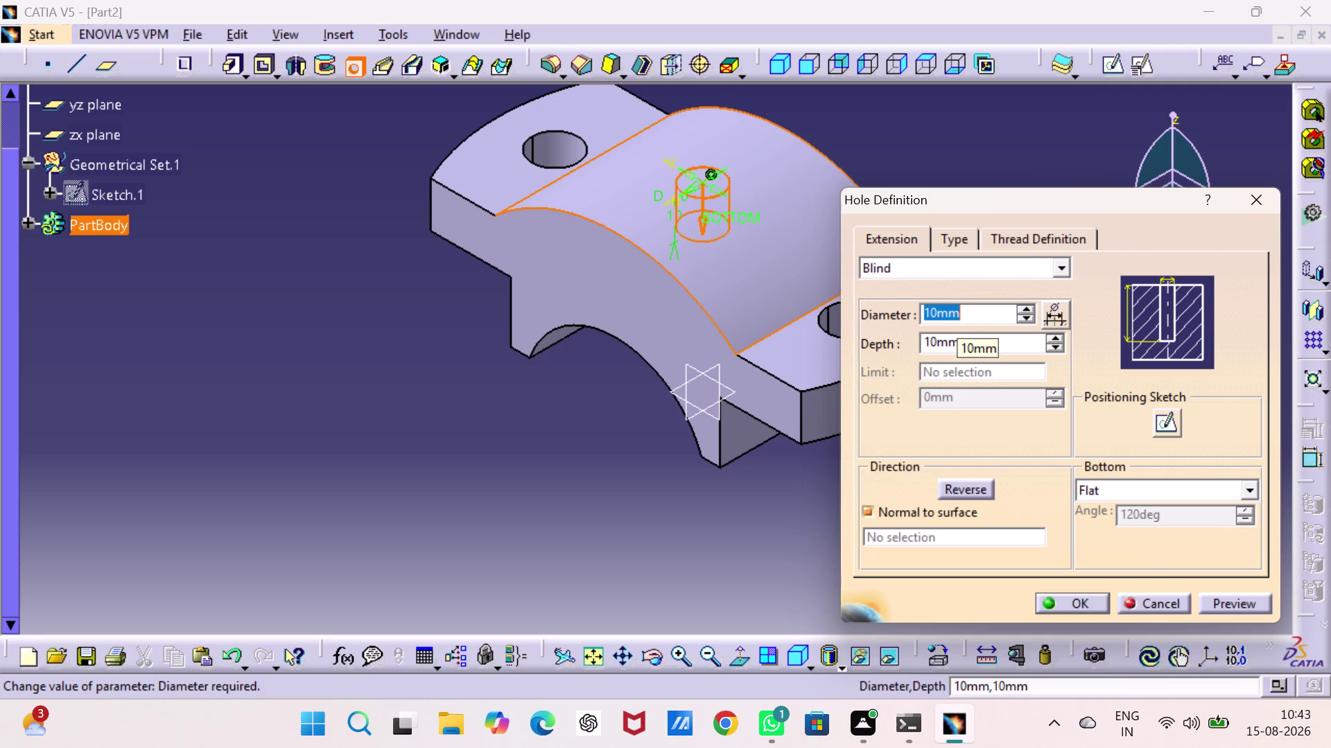
key(6)
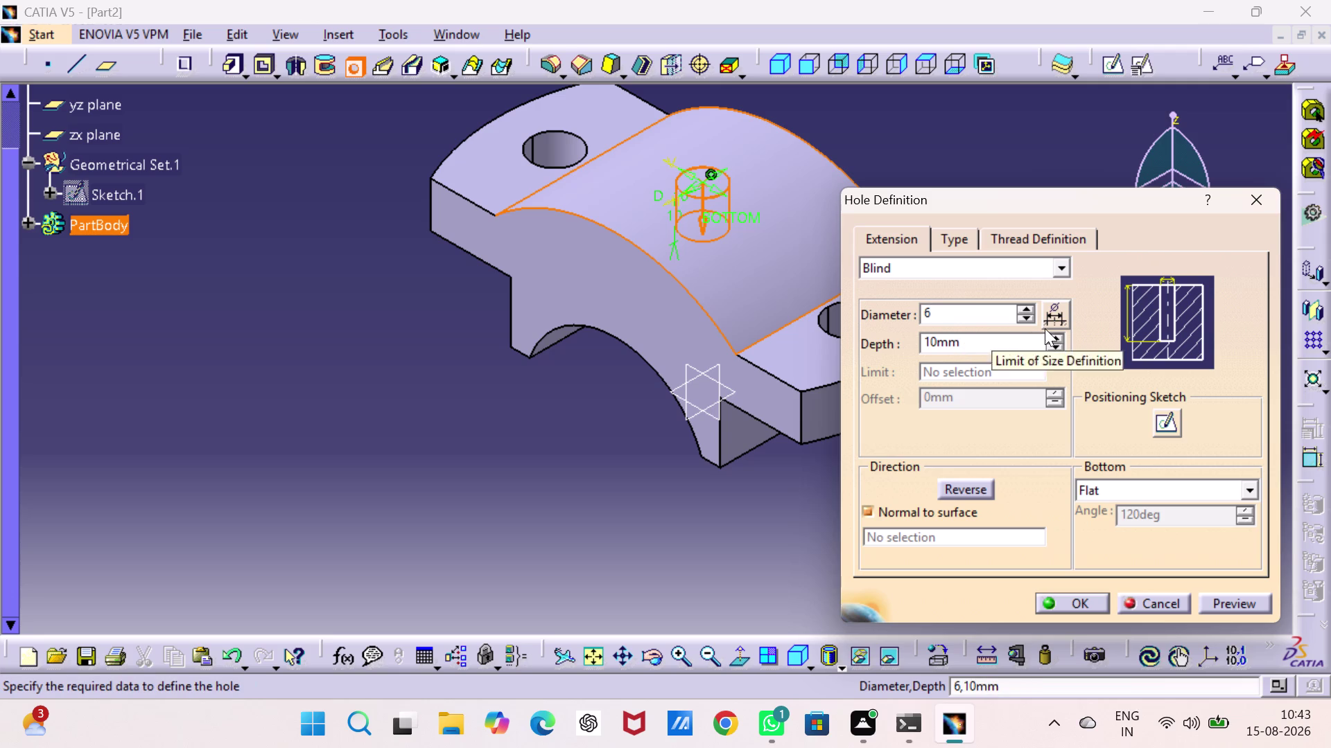
click(1060, 266)
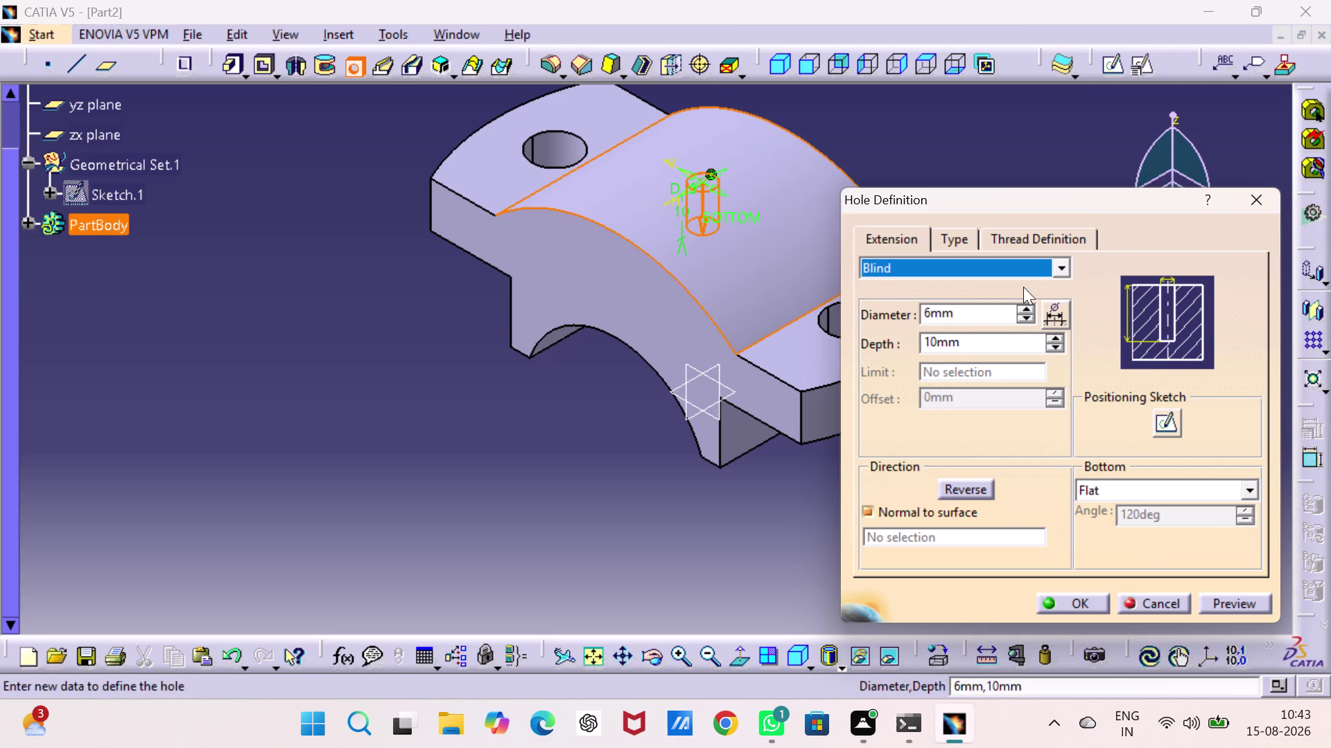
click(1065, 270)
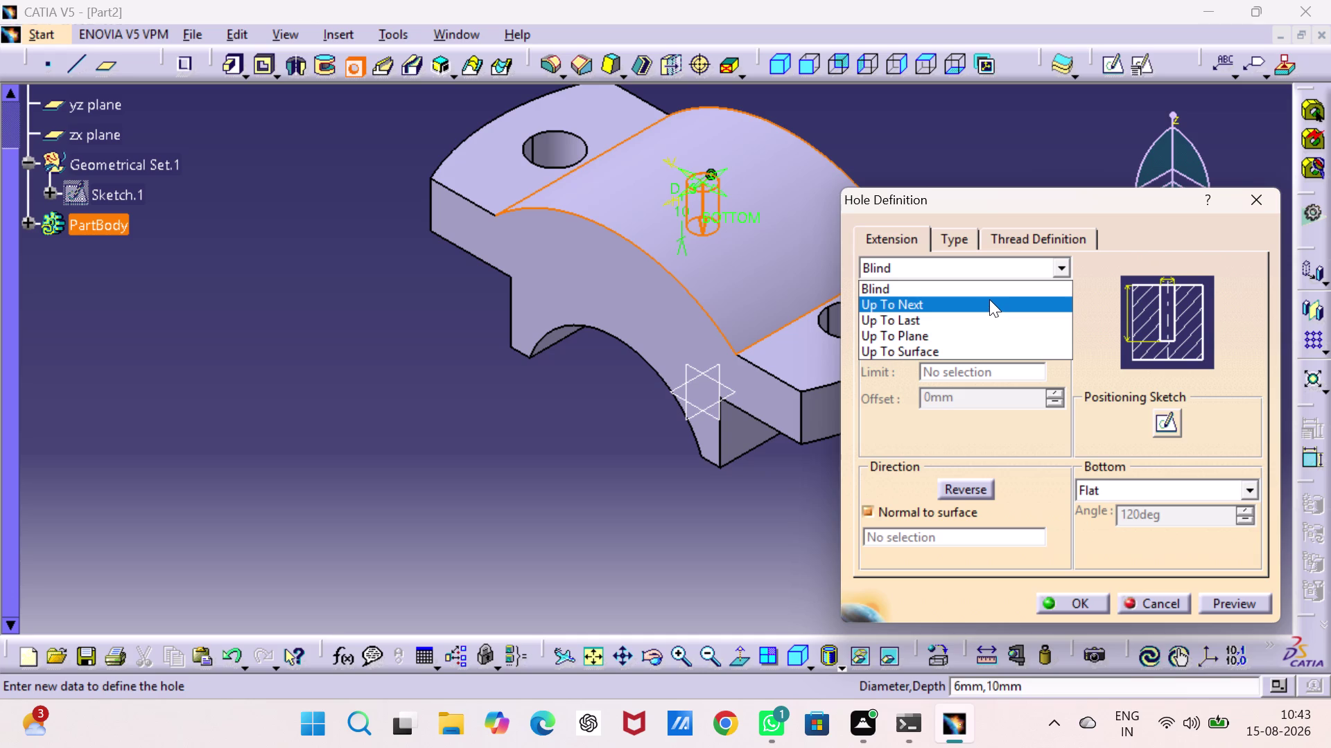
click(989, 299)
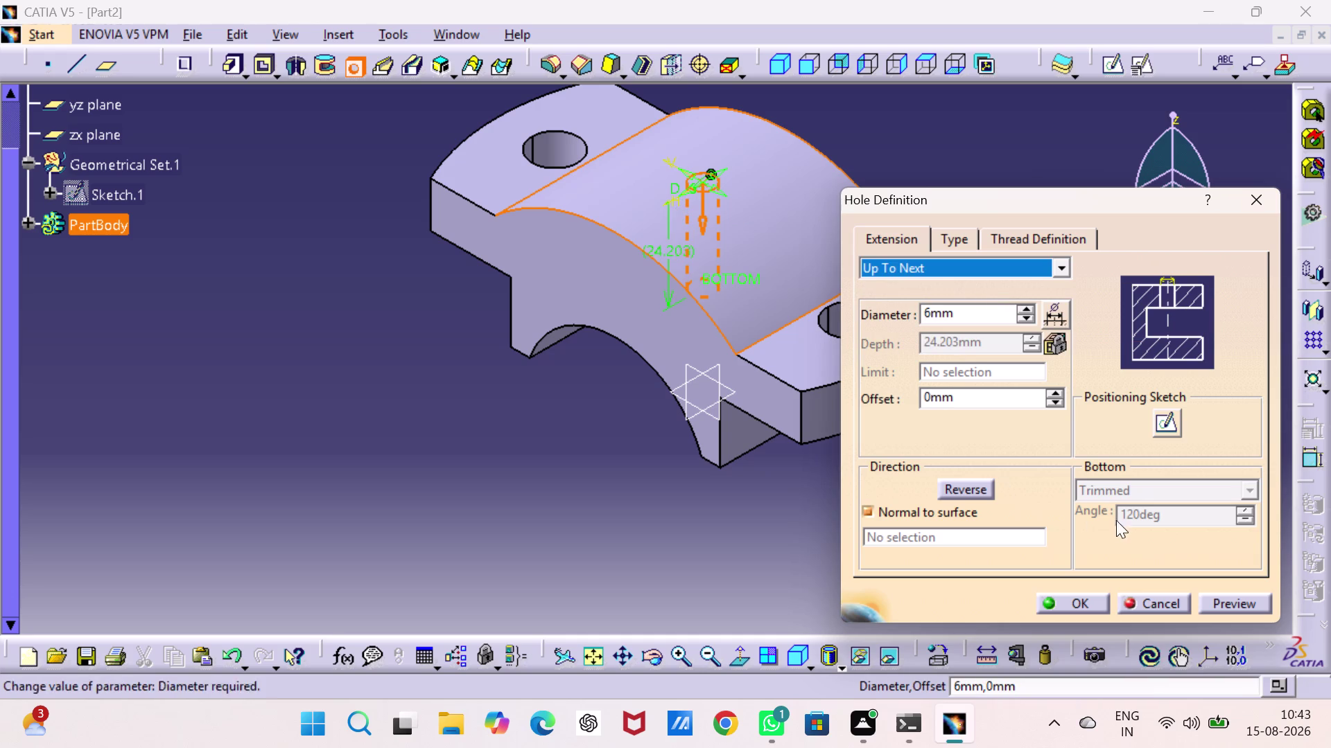
click(1219, 600)
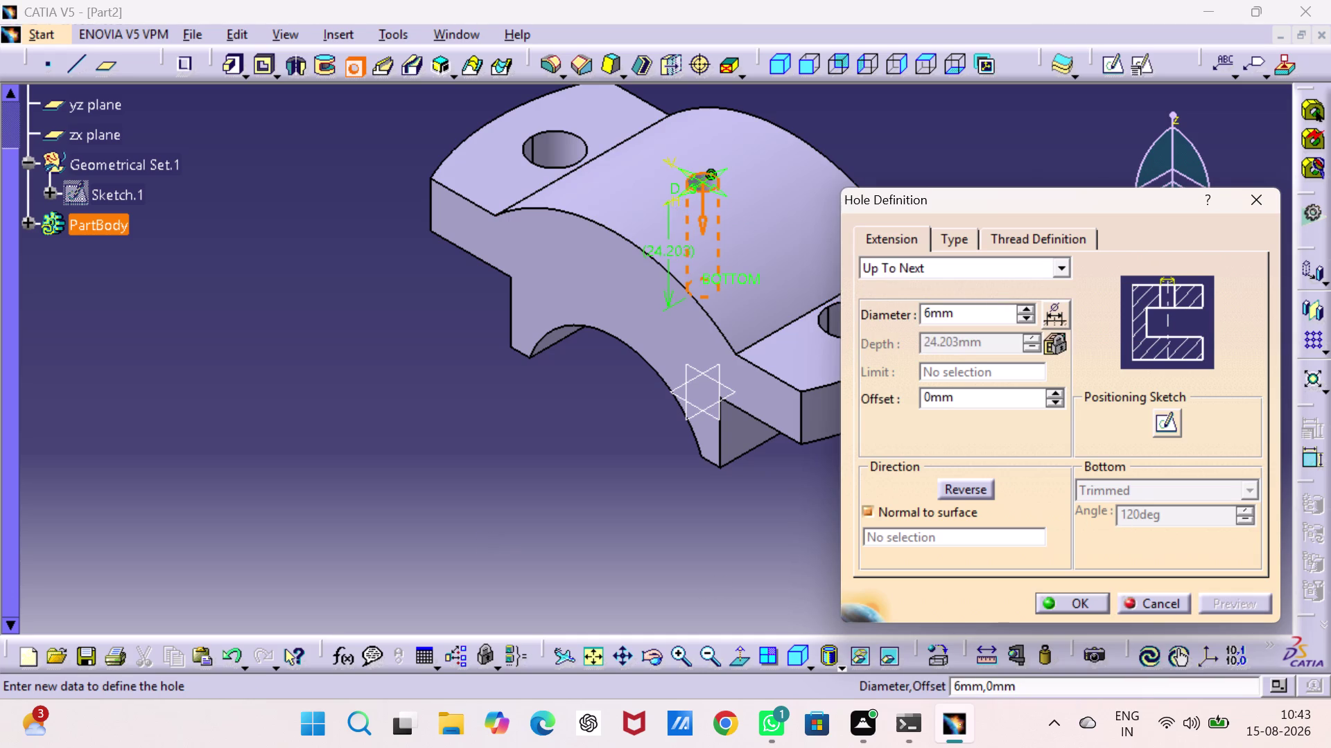
Orbit to check where the hole exits underneath, then confirm Hole.1.
middle_drag(503, 473, 690, 261)
right_drag(503, 473, 690, 261)
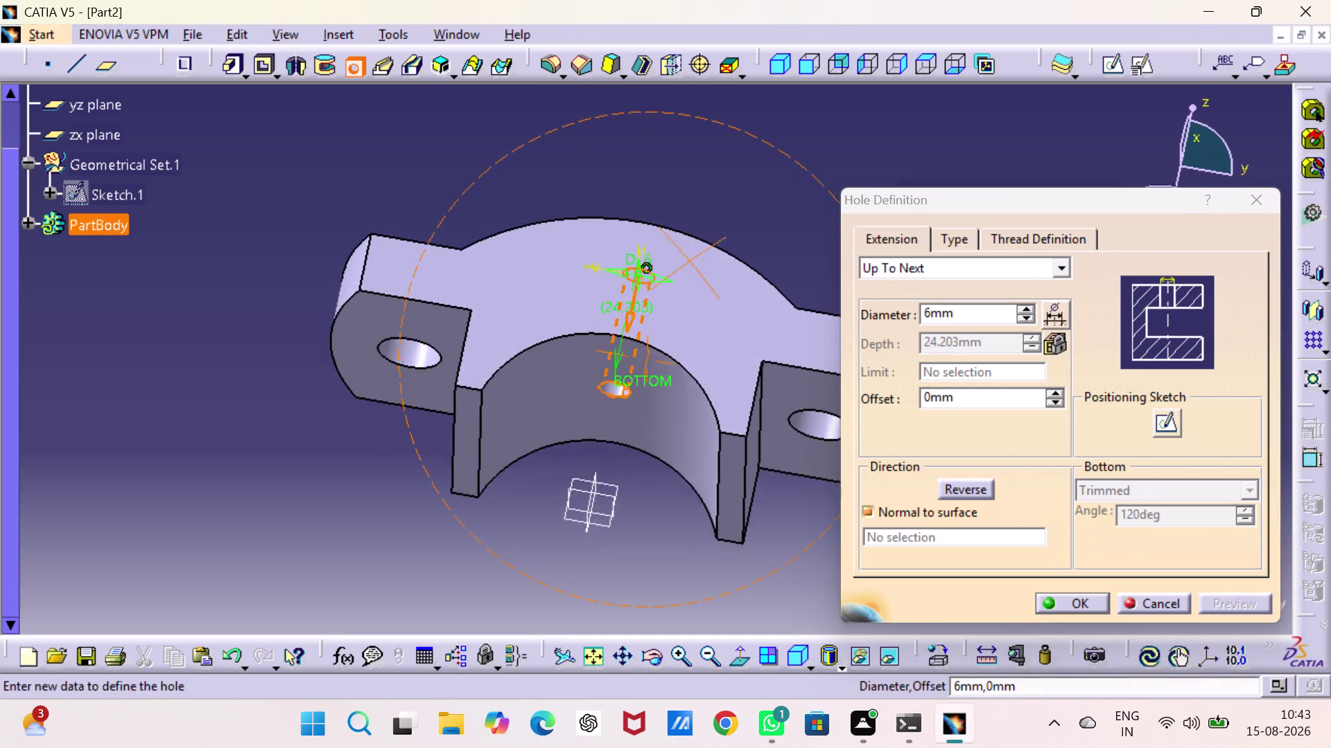
right_drag(690, 260, 609, 537)
middle_drag(689, 261, 609, 538)
click(1066, 597)
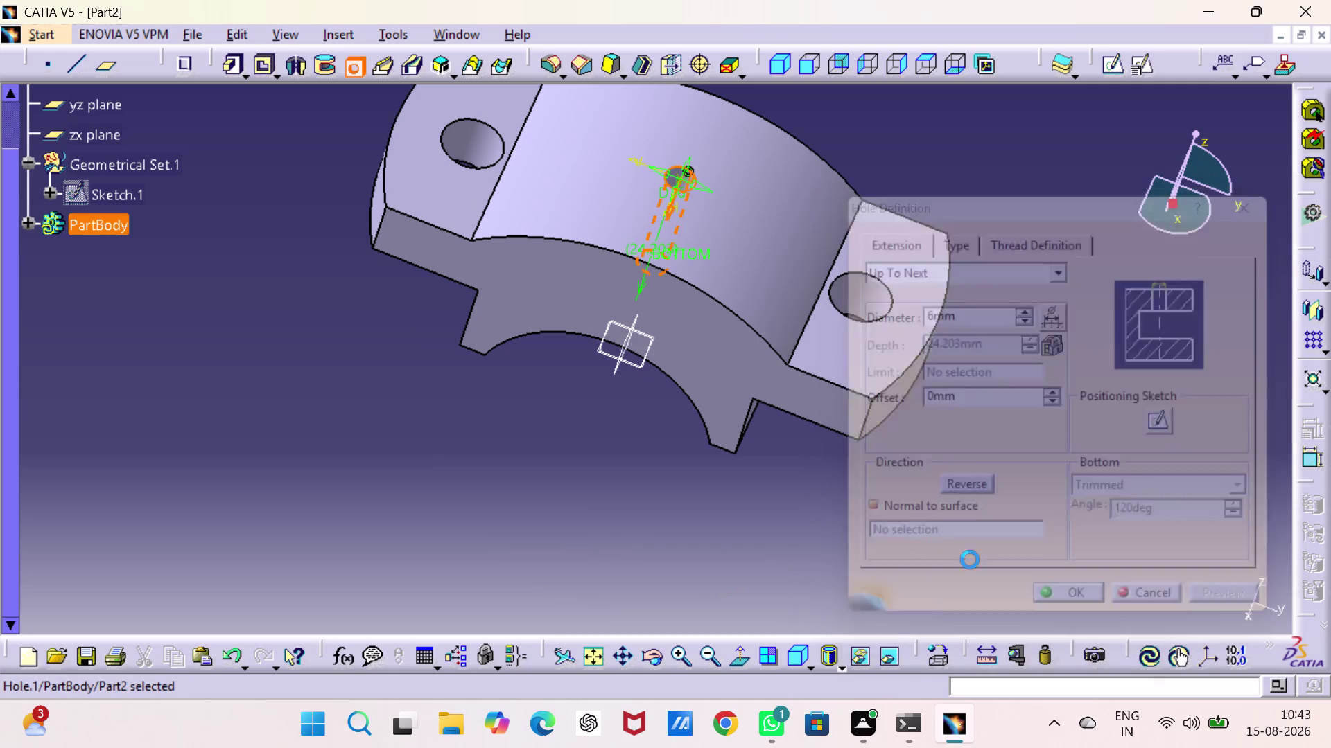
click(278, 297)
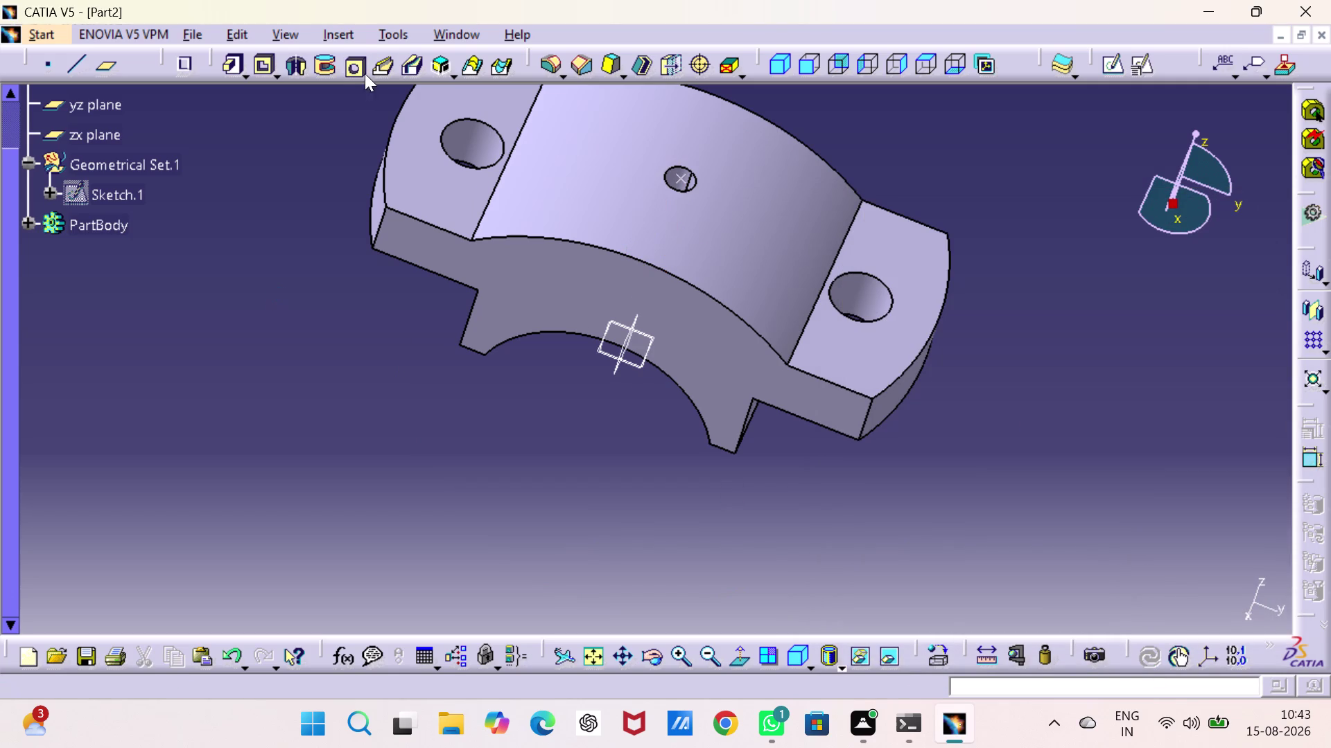
Create Hole.2 on the crown as an 8 mm diameter blind hole, 16 mm deep.
click(683, 176)
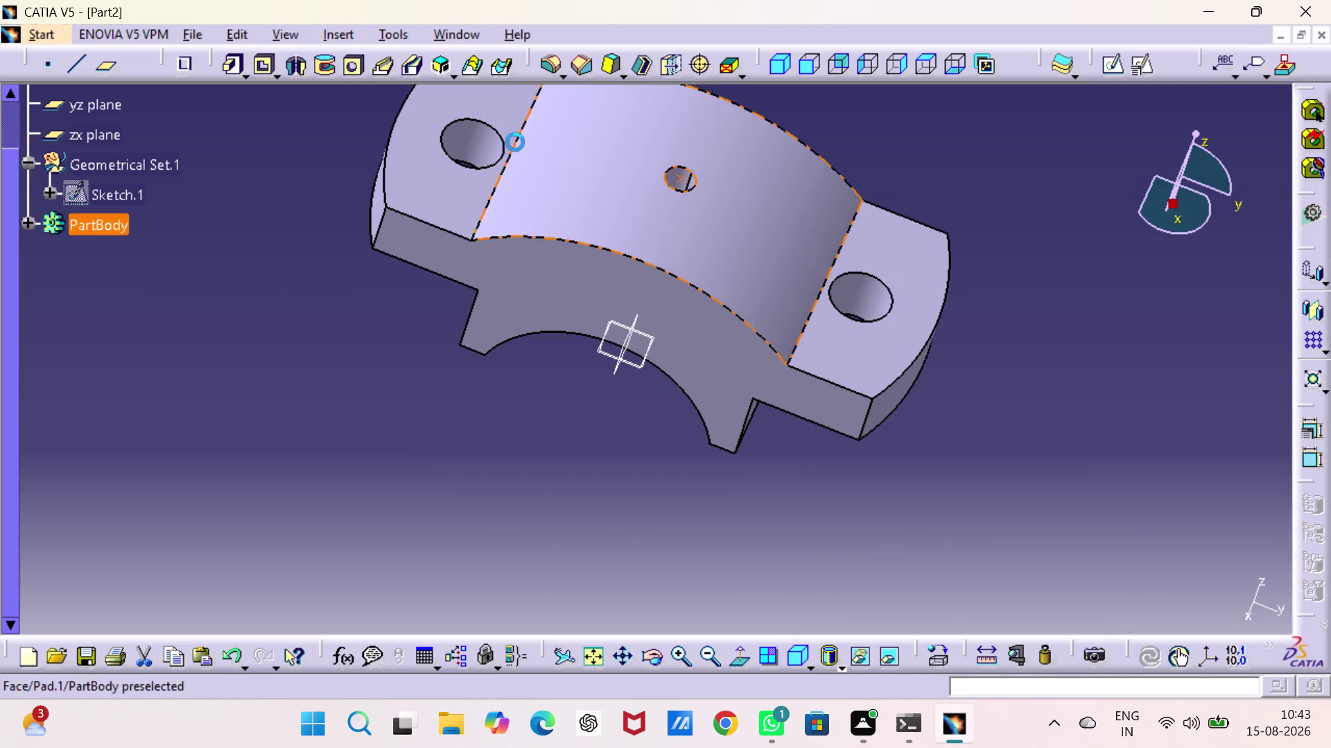
click(352, 63)
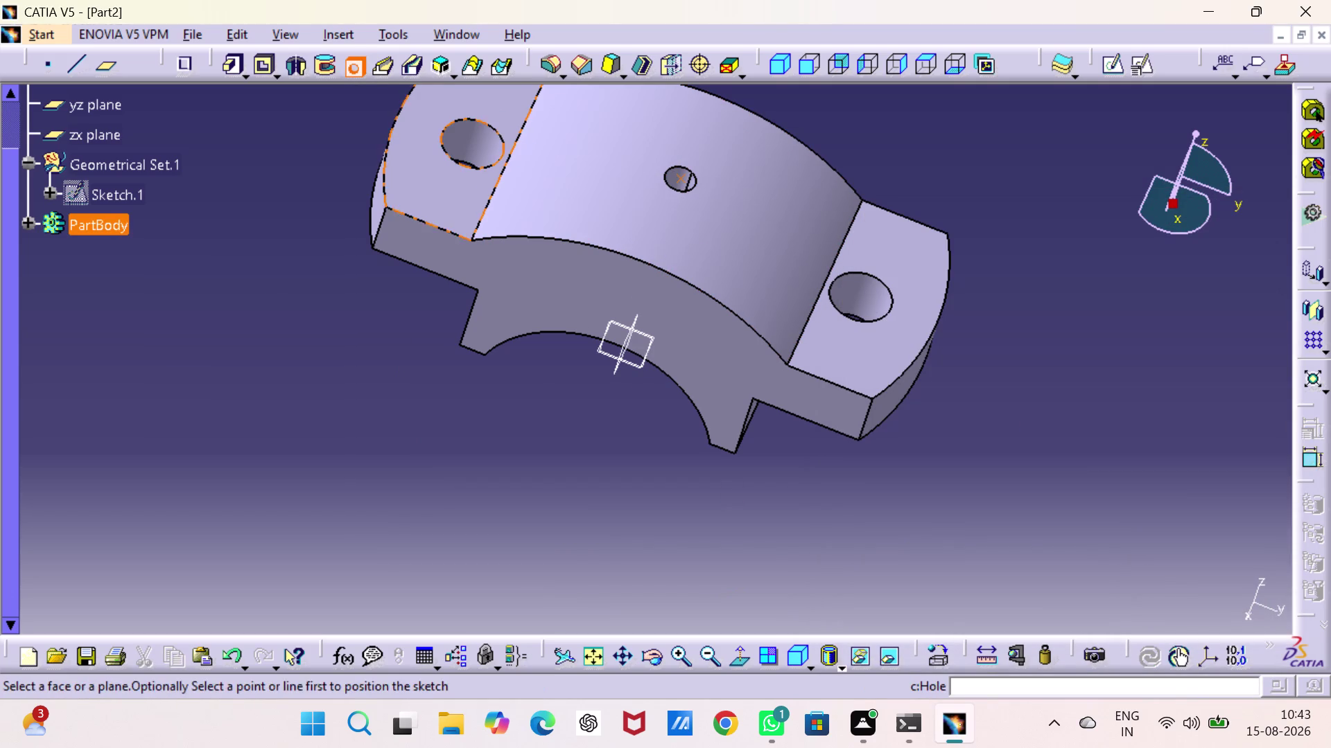
click(730, 240)
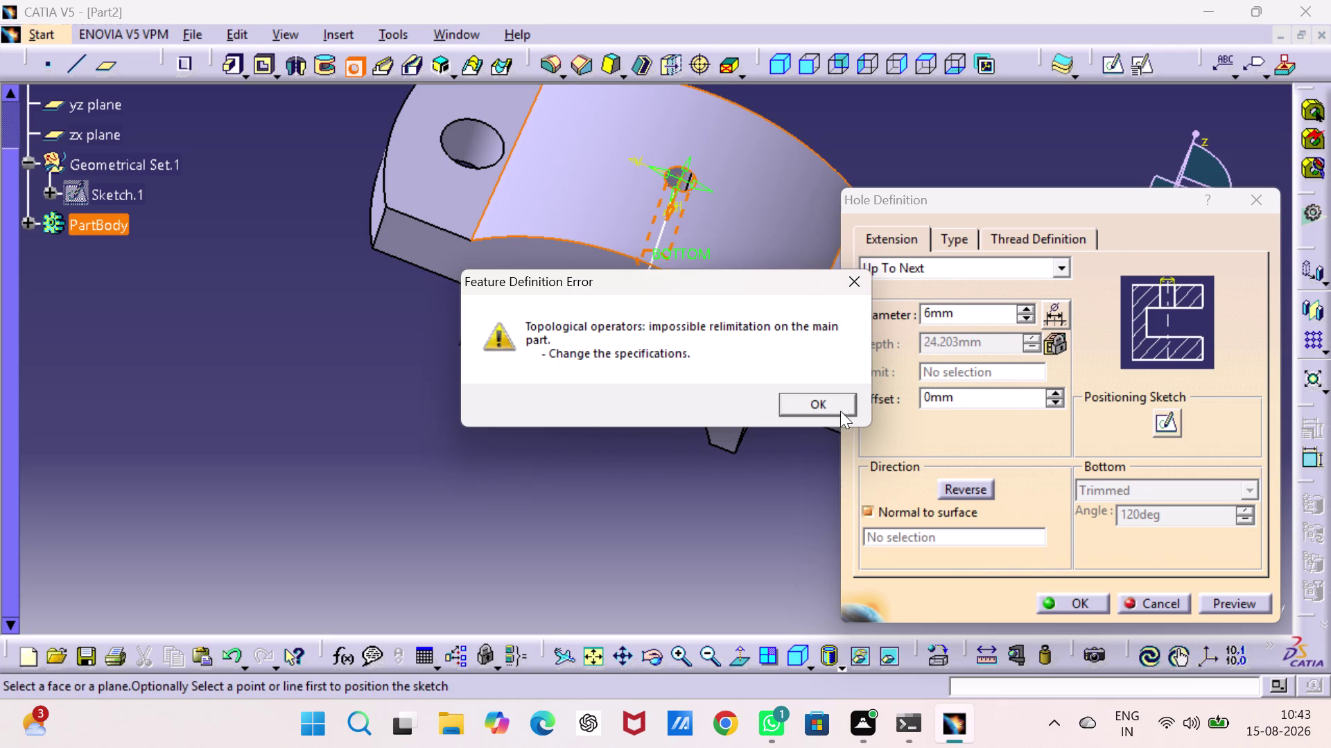
click(824, 400)
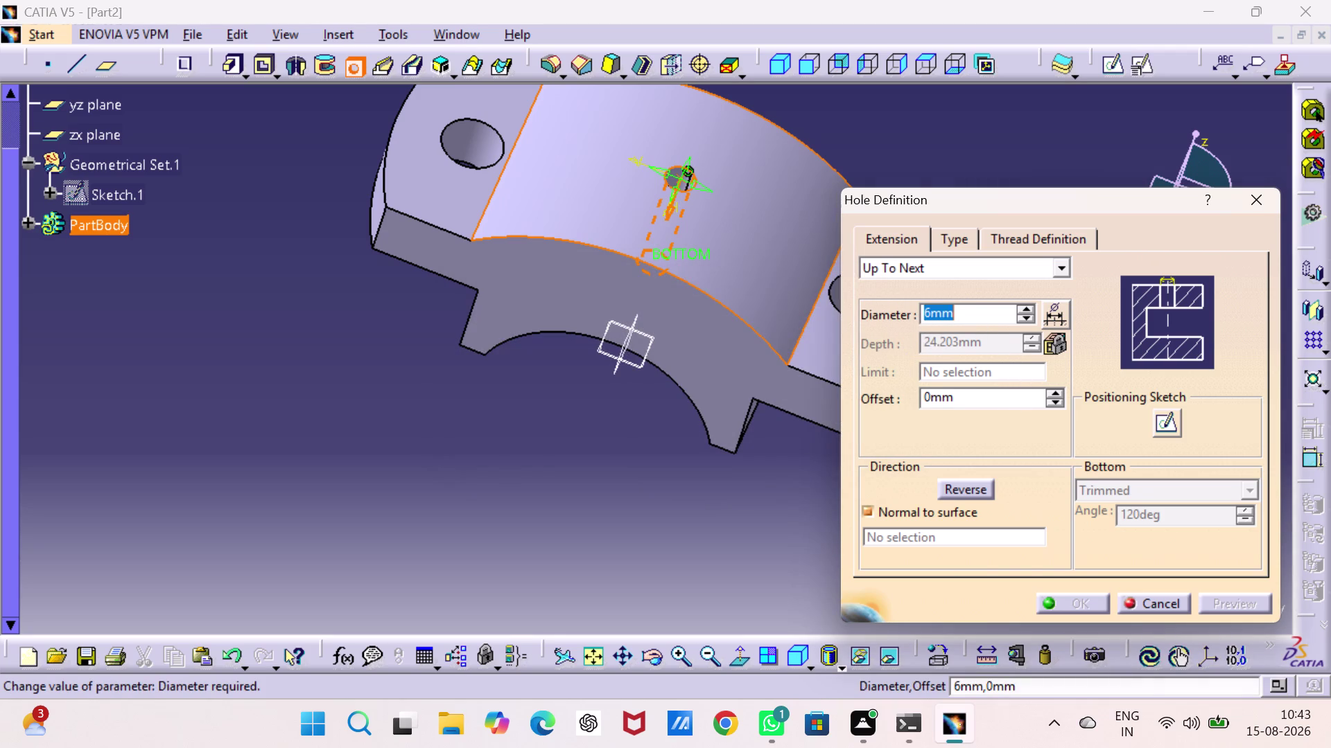
key(8)
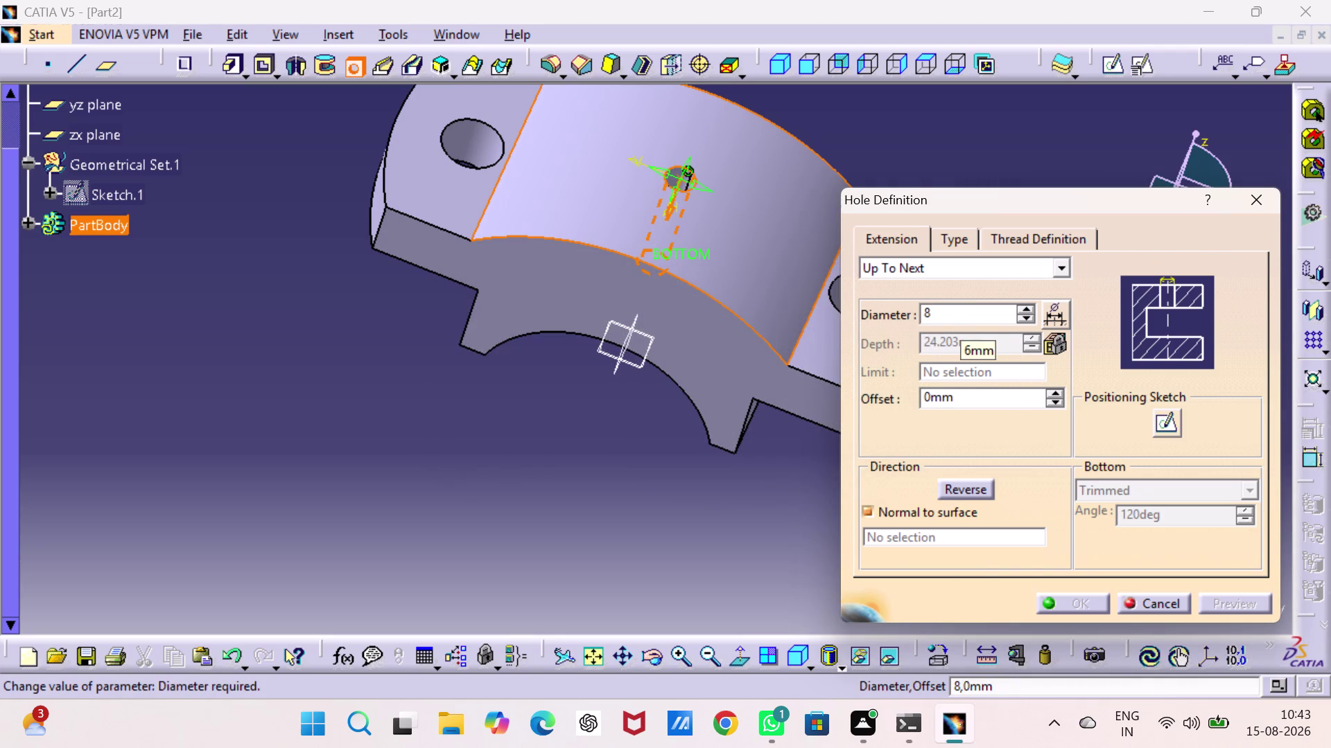
click(994, 277)
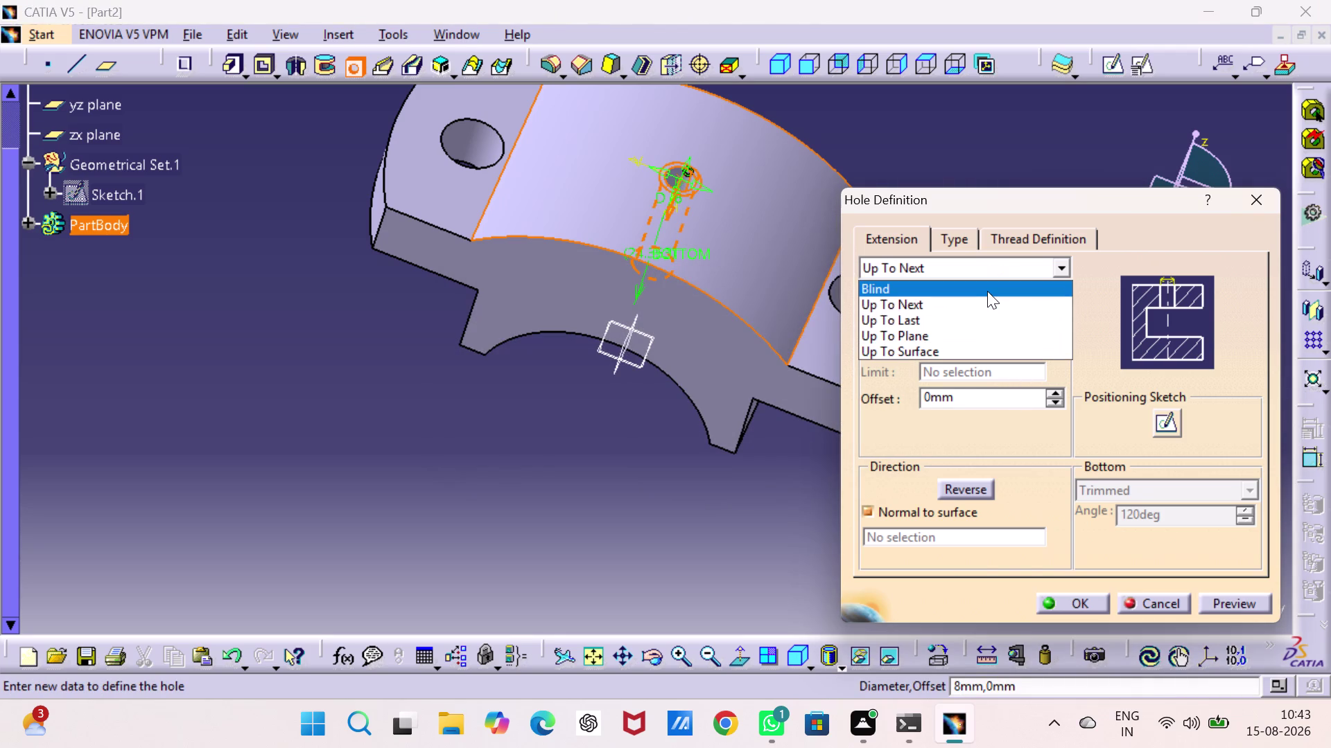
click(987, 291)
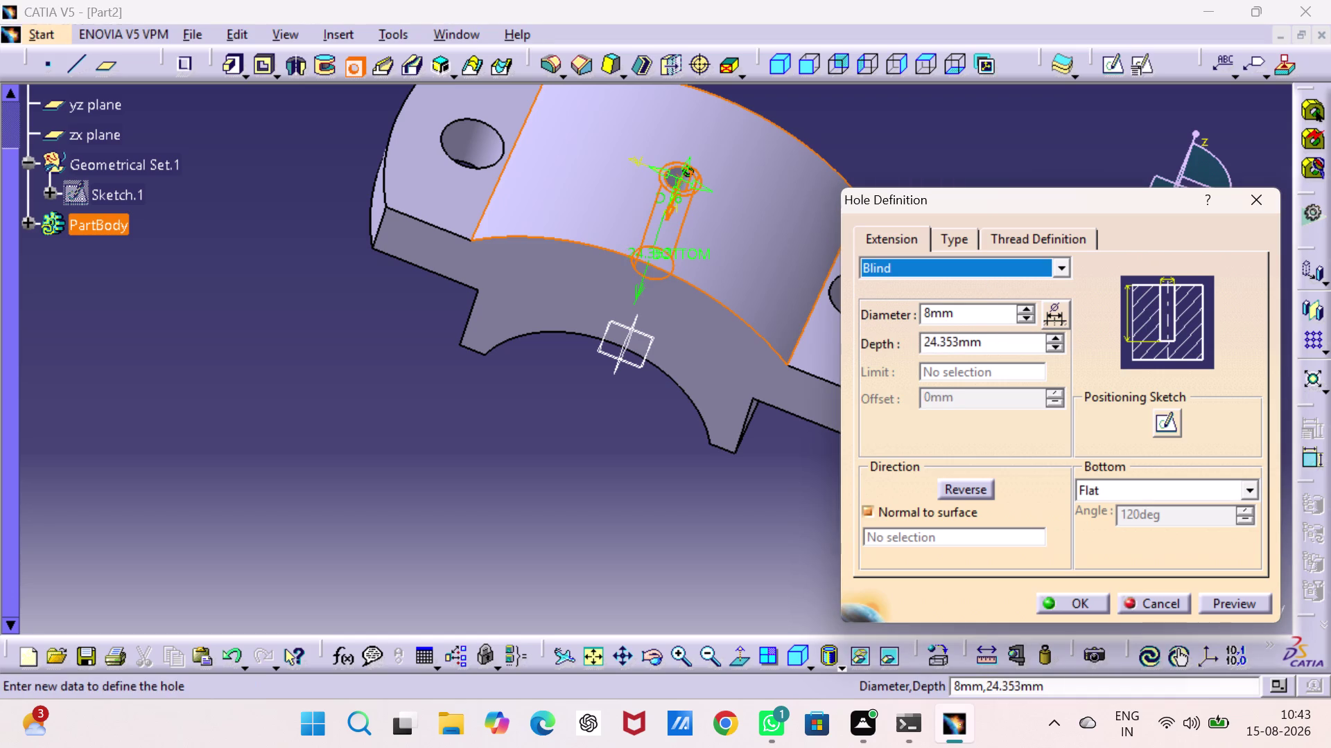
double_click(991, 343)
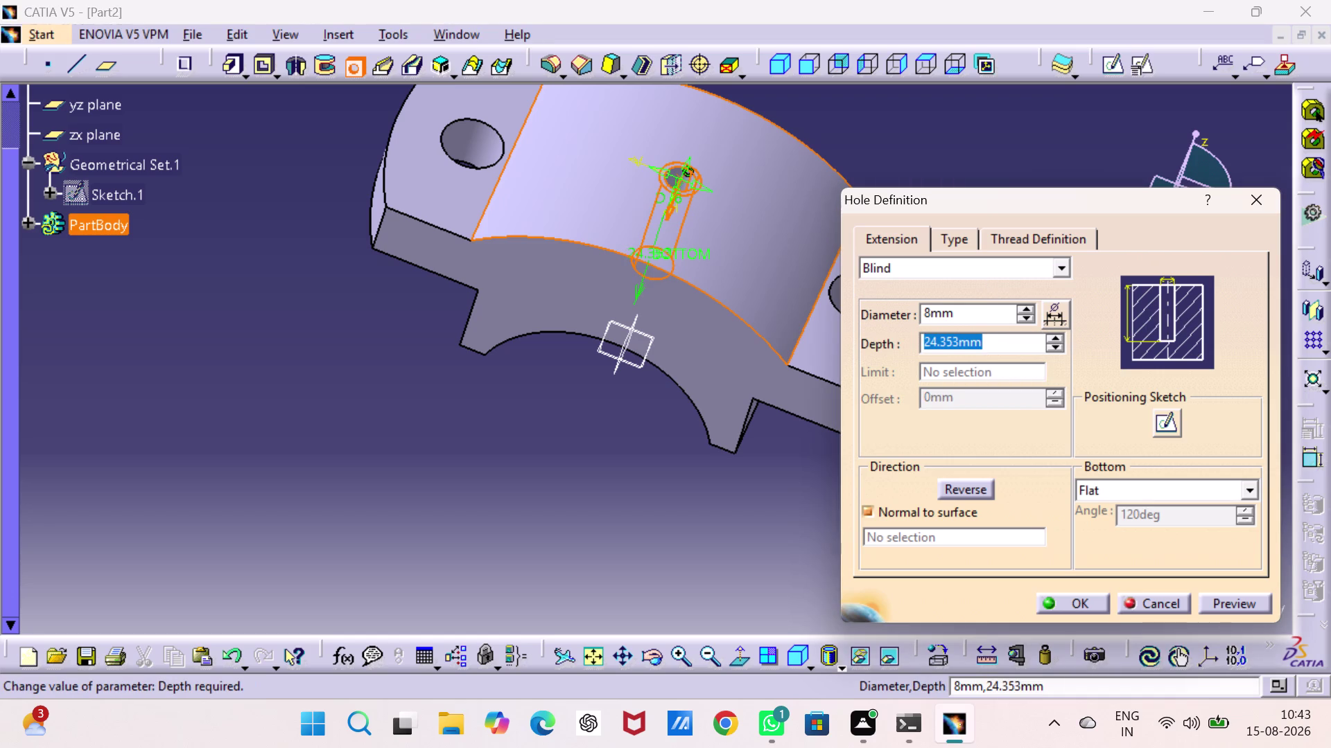
text(16)
key(Return)
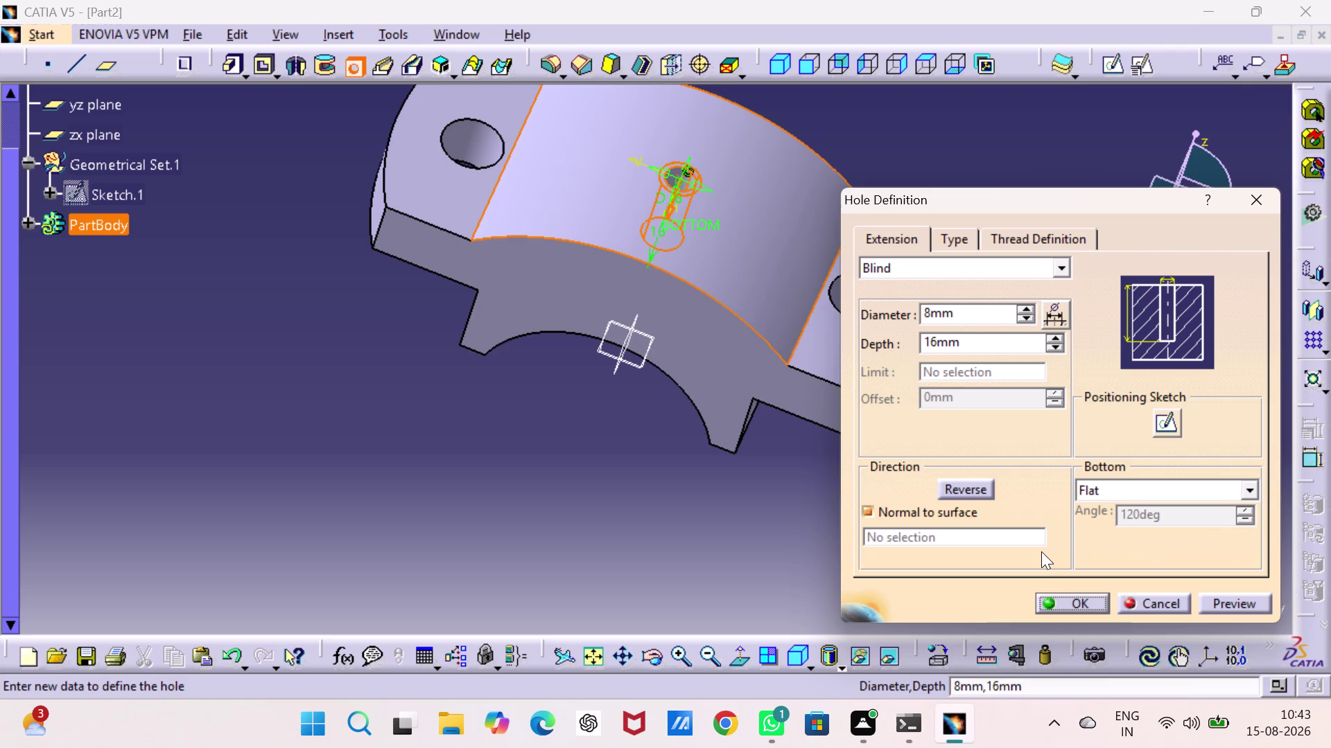
click(1064, 605)
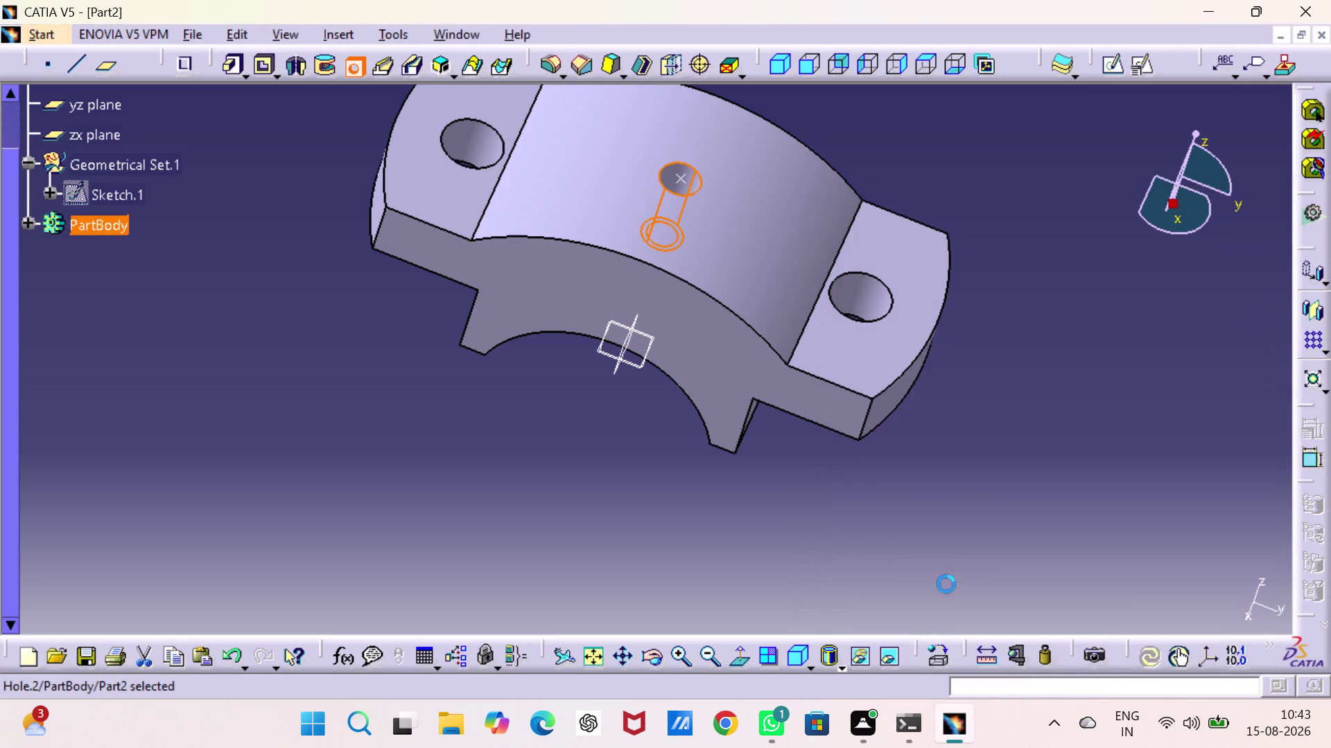
Hide Point.1, the positioning point left at the crown hole.
click(766, 528)
middle_drag(639, 498, 700, 208)
right_drag(639, 498, 701, 208)
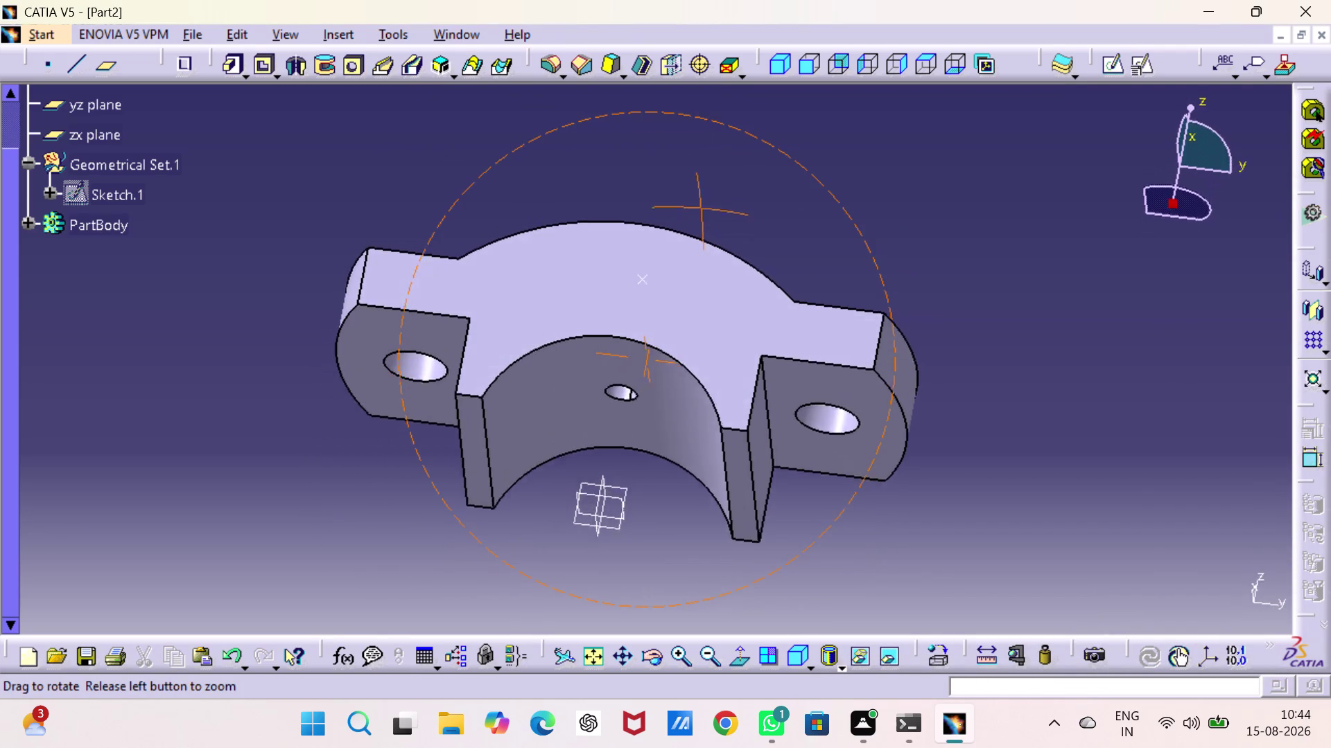
middle_drag(700, 208, 643, 461)
right_drag(701, 208, 644, 461)
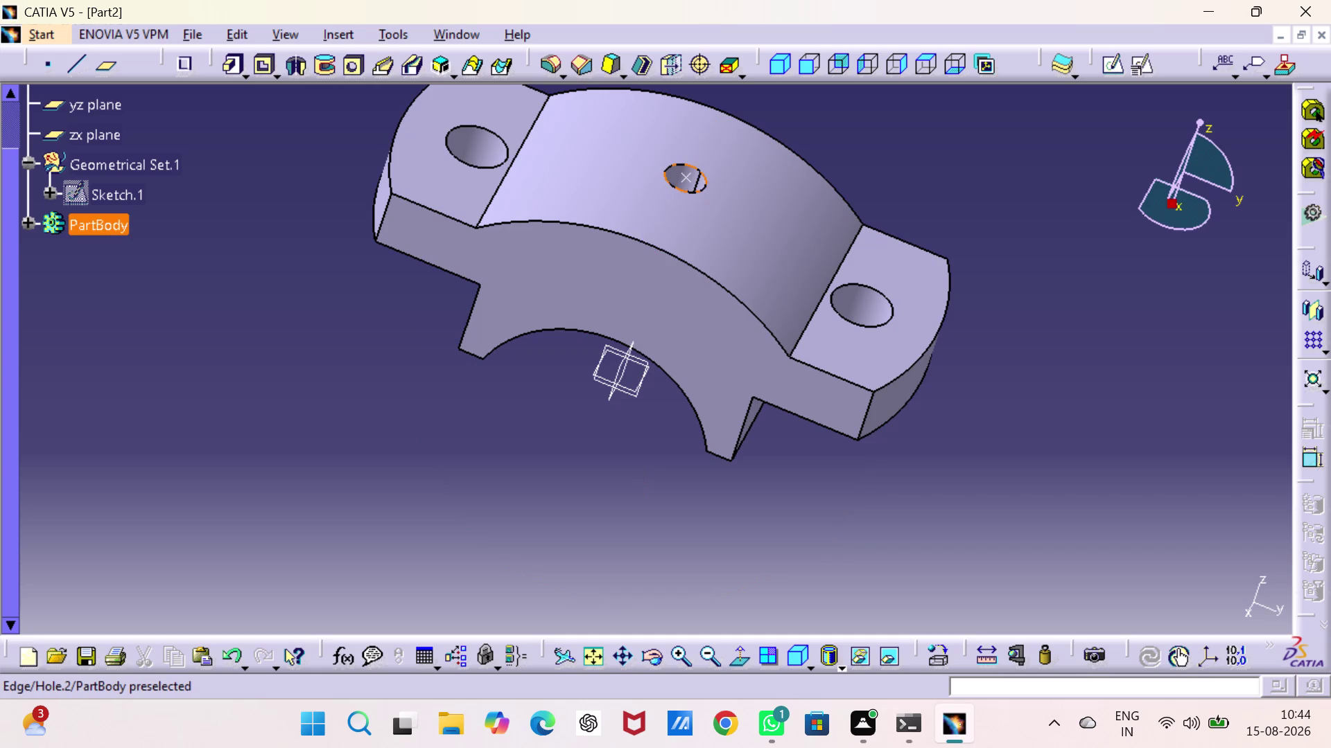
right_click(686, 176)
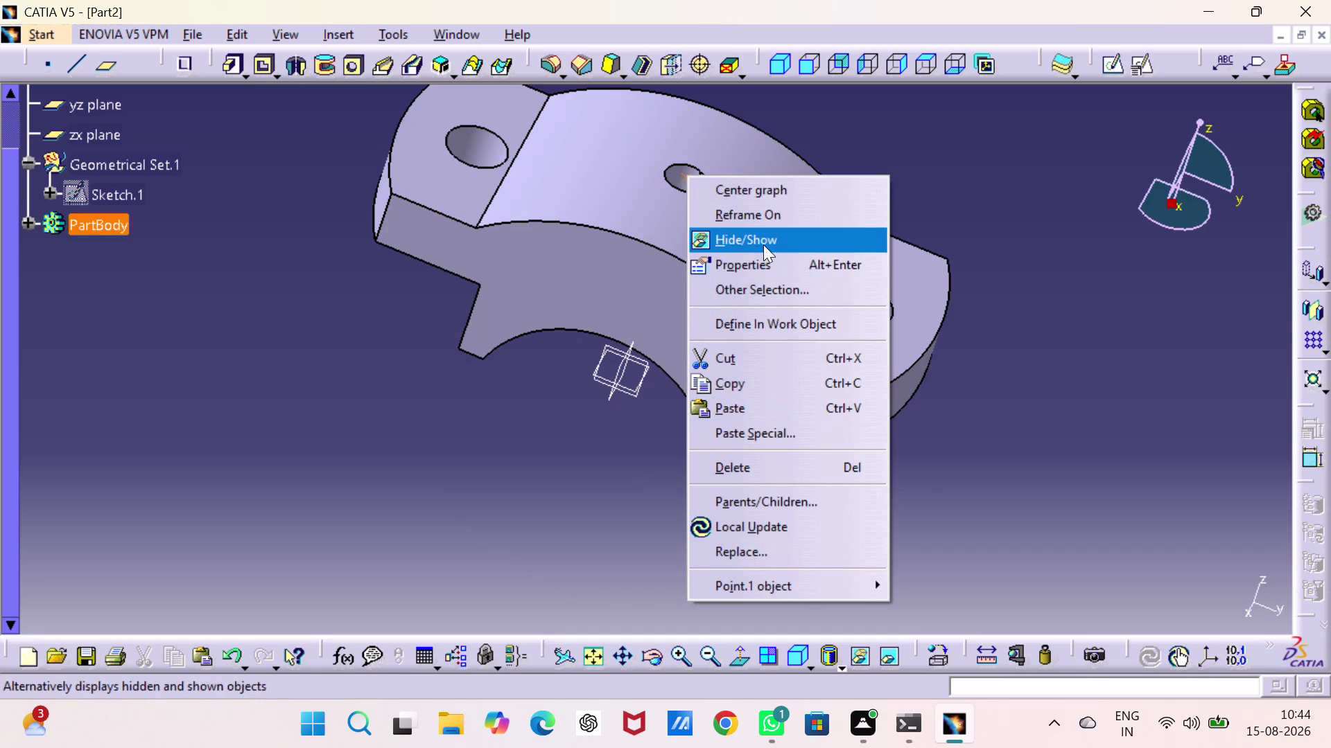
click(763, 244)
click(993, 211)
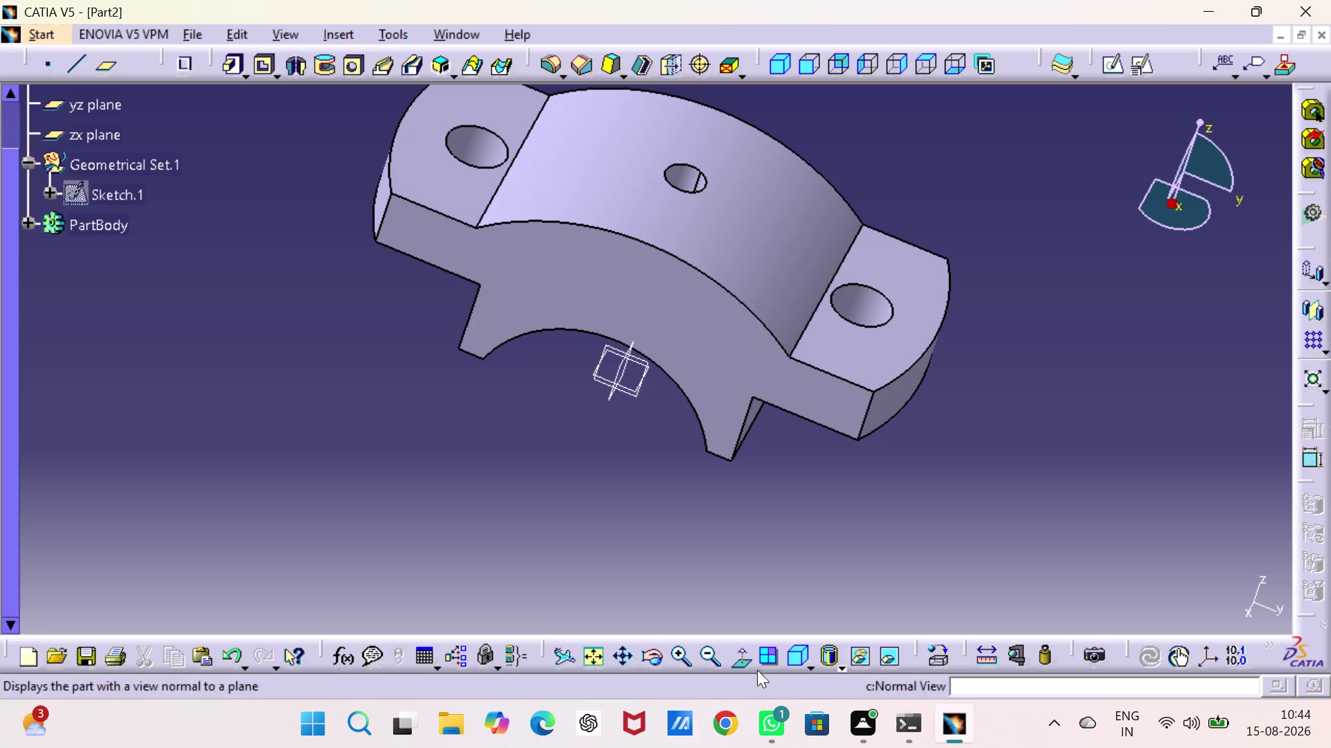
click(844, 662)
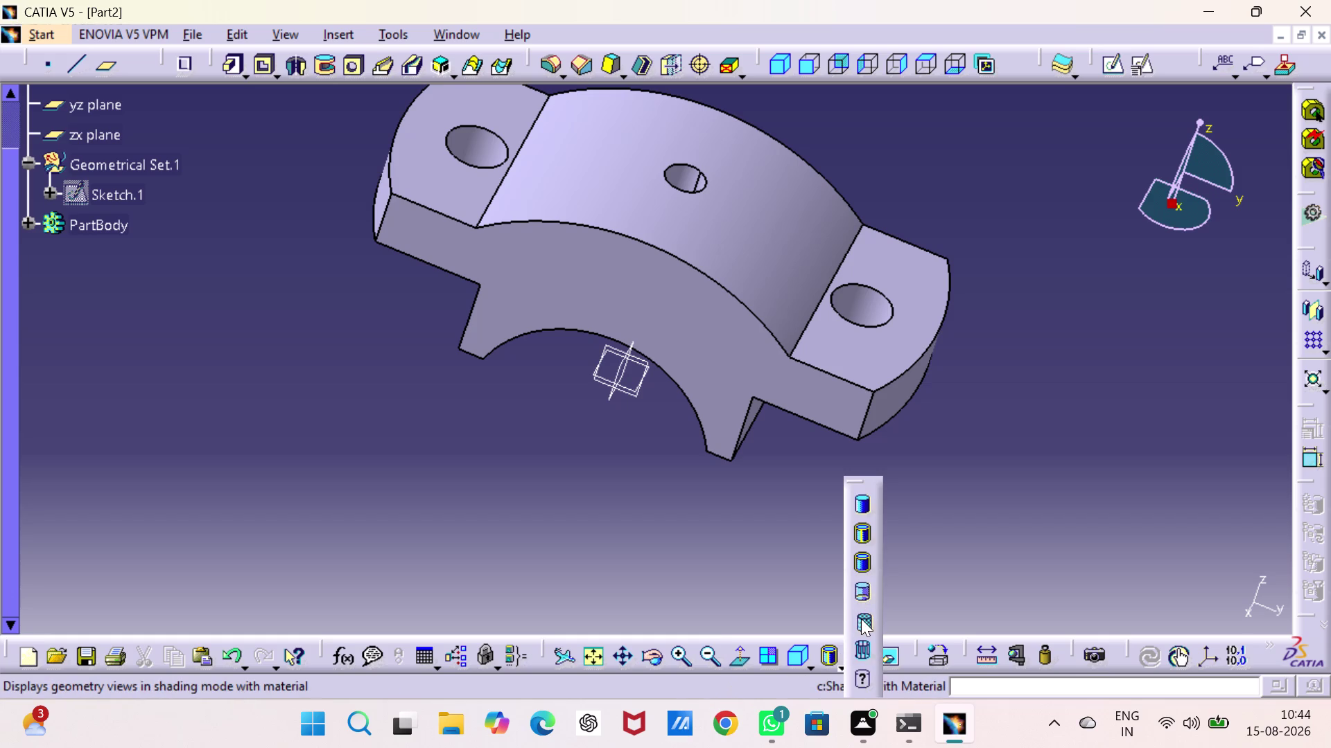
Switch the bracket to Shading with Material, showing its Eroded metal 2 texture.
click(861, 619)
click(848, 543)
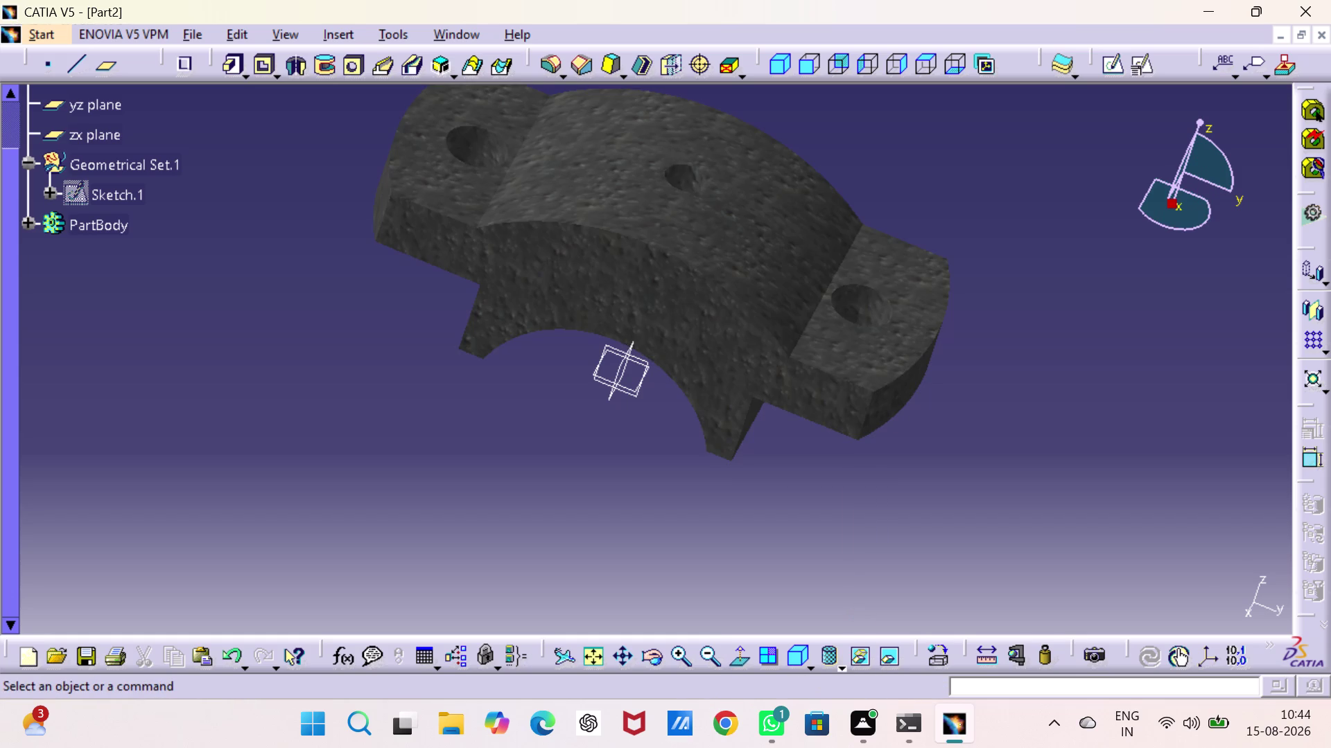
middle_drag(847, 539, 823, 527)
Orbit the shaded bracket over its top and underside, ending upright with the crown on top.
middle_drag(822, 508, 767, 401)
right_drag(823, 507, 767, 402)
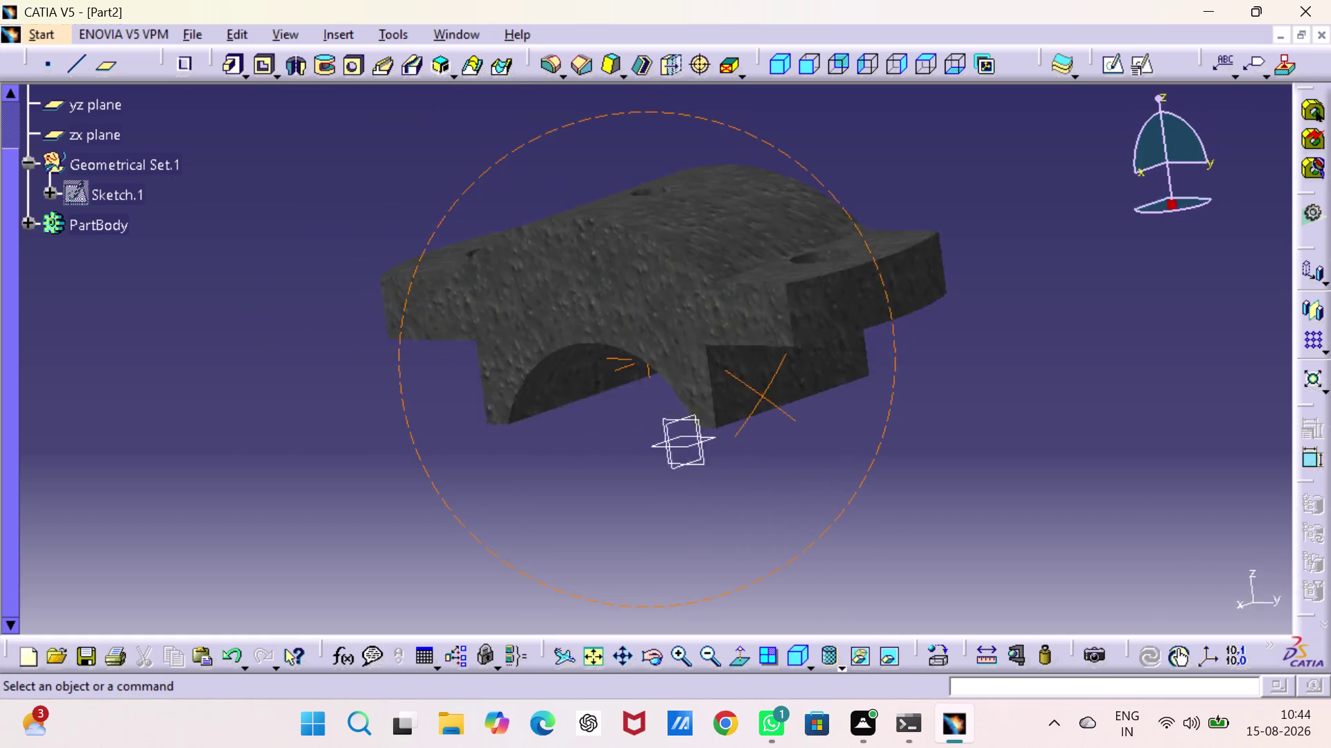
middle_drag(767, 401, 837, 398)
right_drag(767, 401, 837, 398)
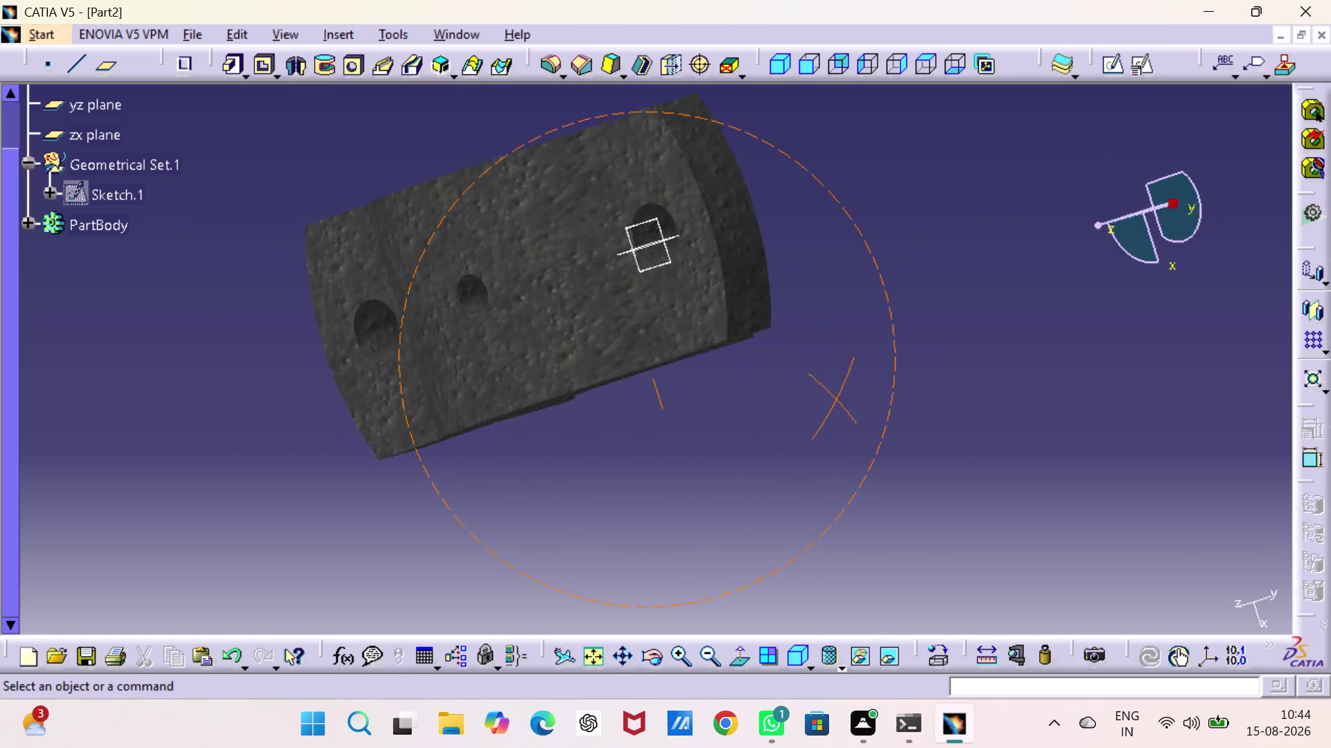
middle_drag(837, 398, 864, 469)
right_drag(837, 398, 864, 468)
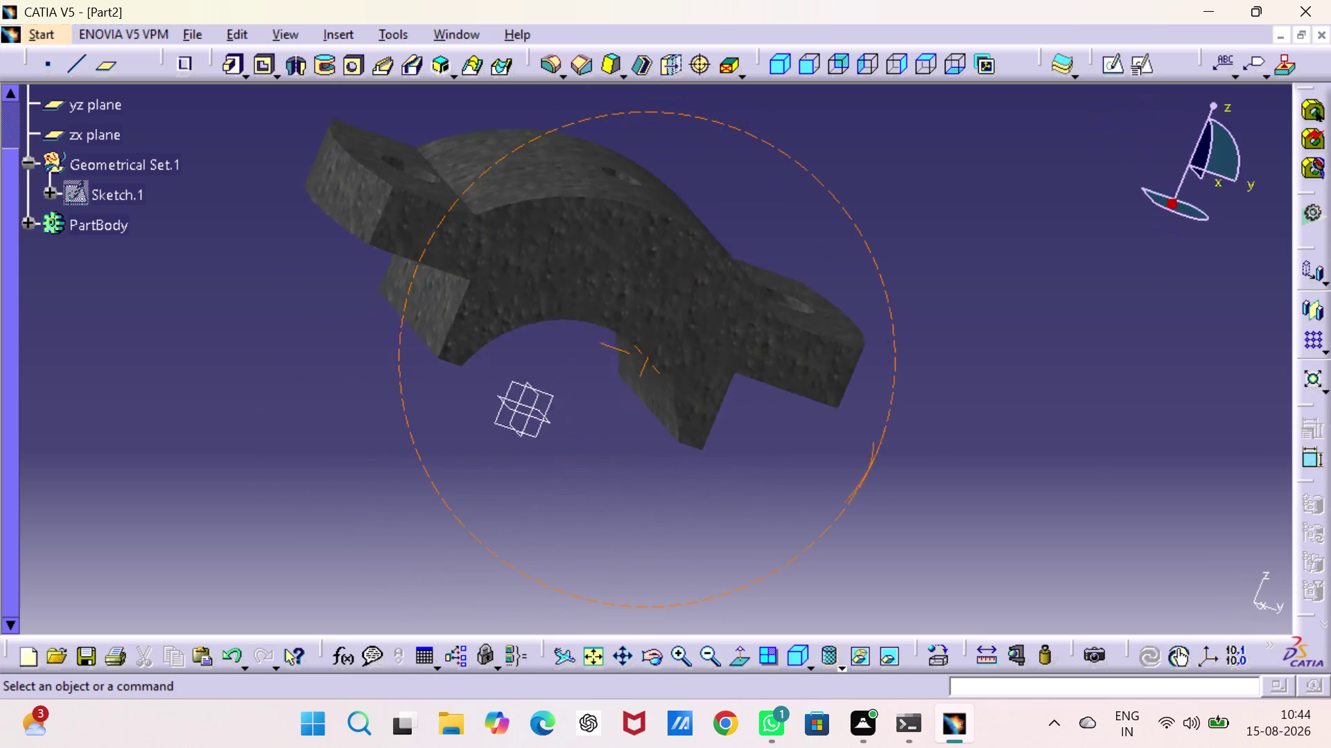
right_drag(865, 469, 347, 344)
middle_drag(864, 469, 347, 343)
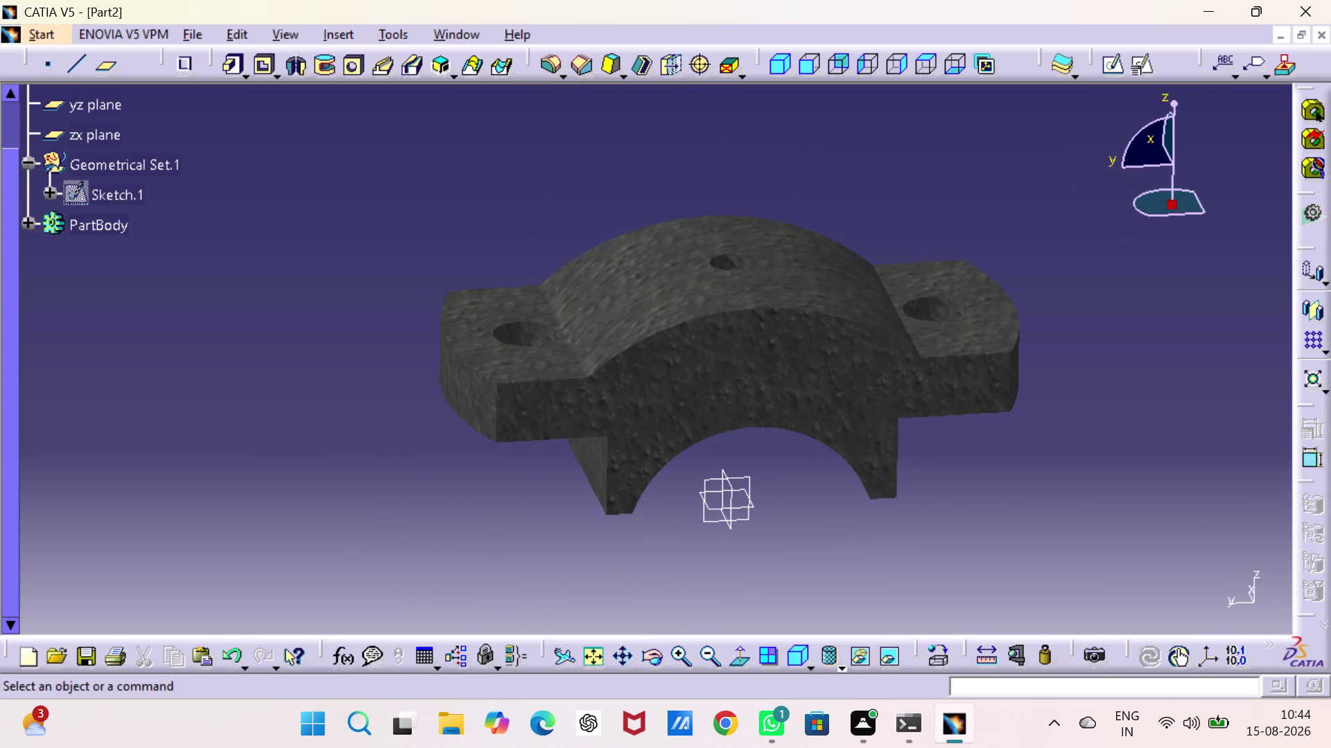